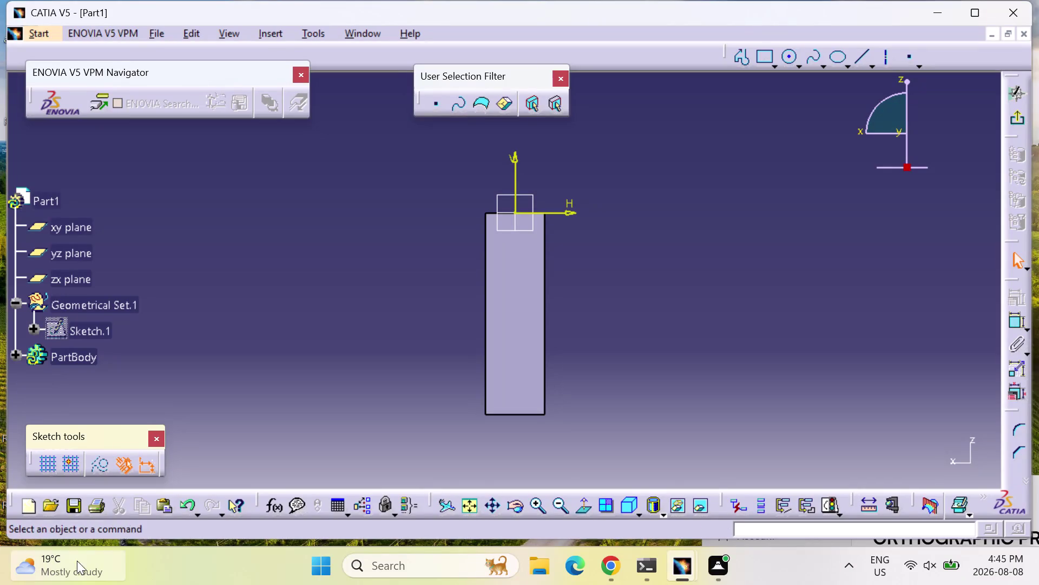
Exit the rectangle sketch and start a new sketch on the xy plane, fitted to view.
click(792, 56)
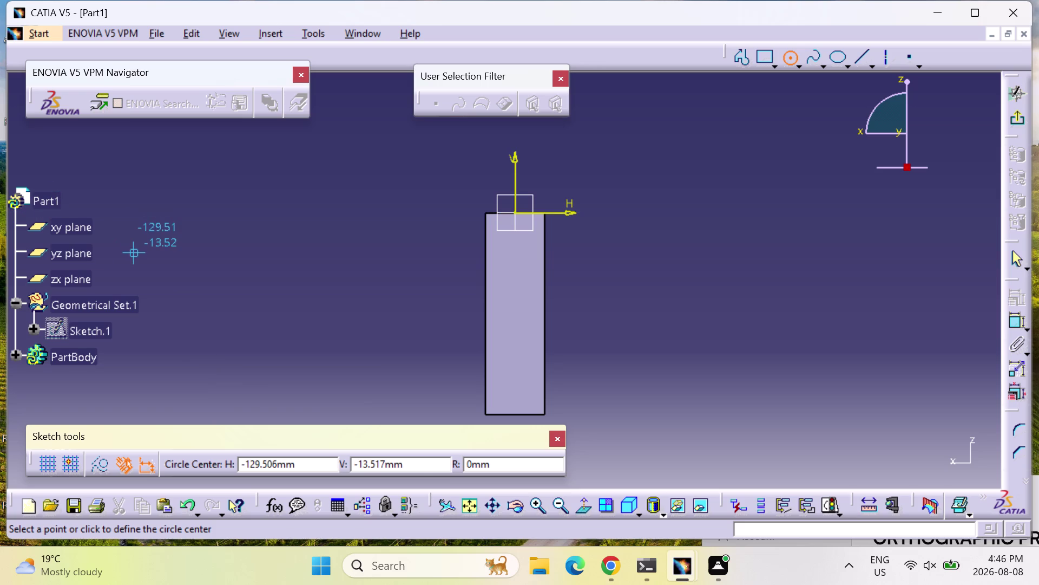
key(Escape)
click(83, 227)
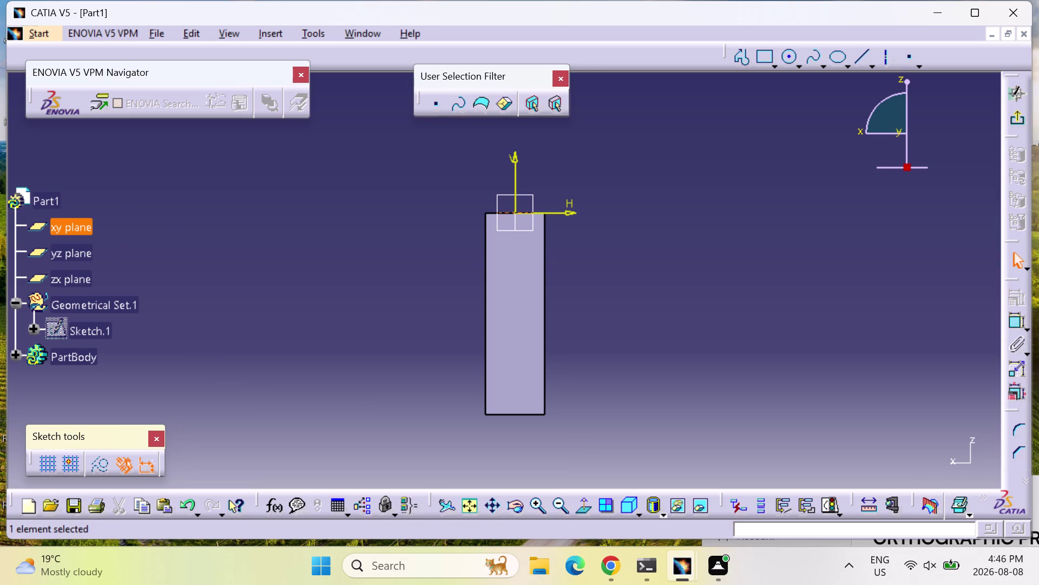
double_click(78, 230)
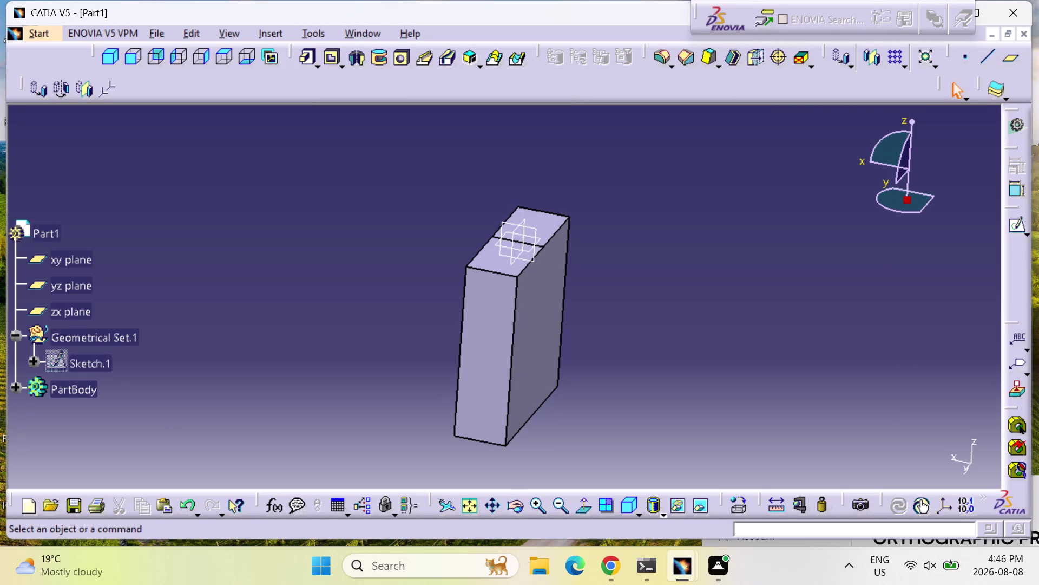
click(87, 259)
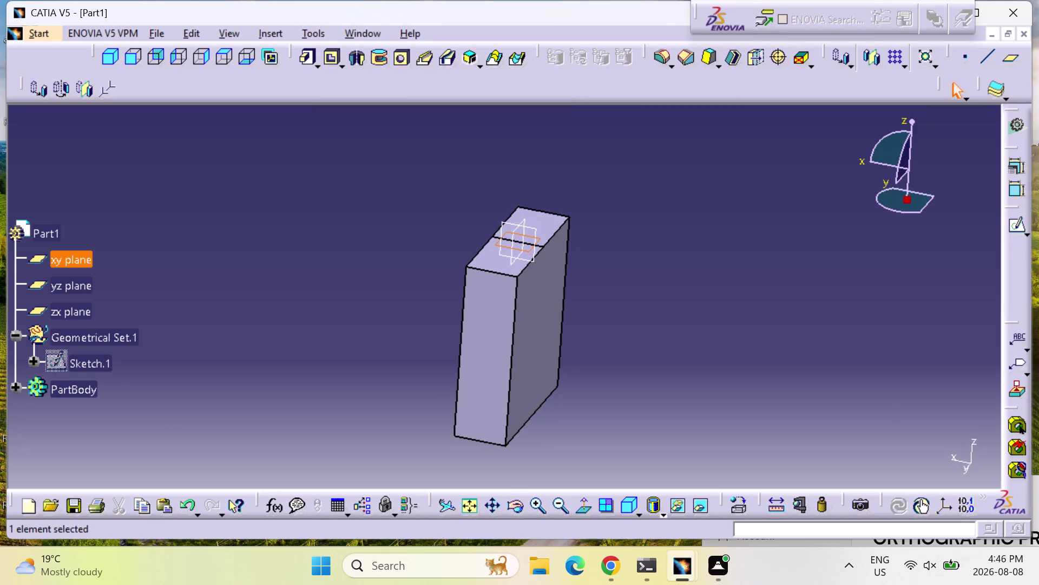
click(1018, 227)
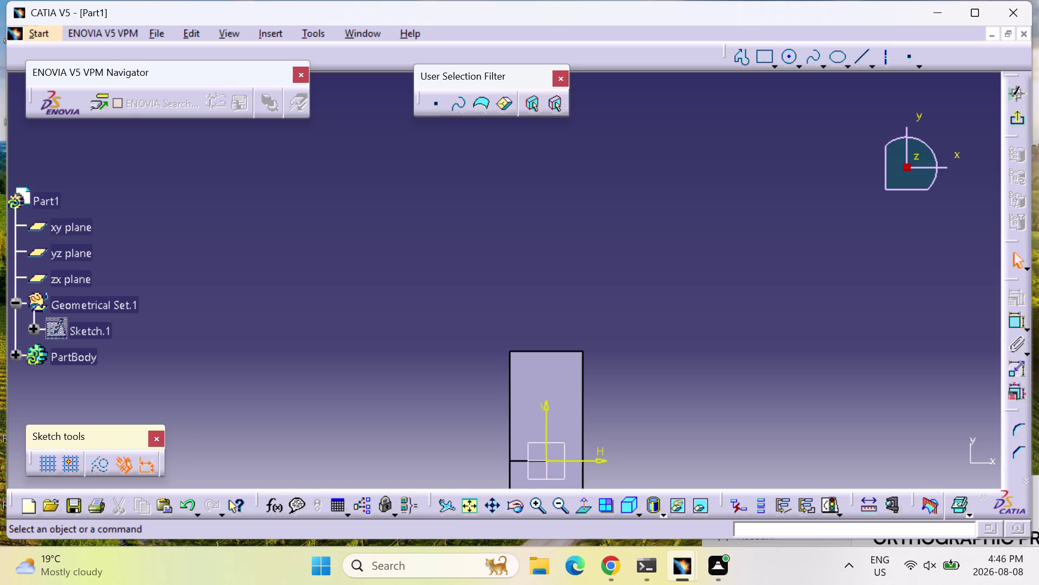
click(469, 505)
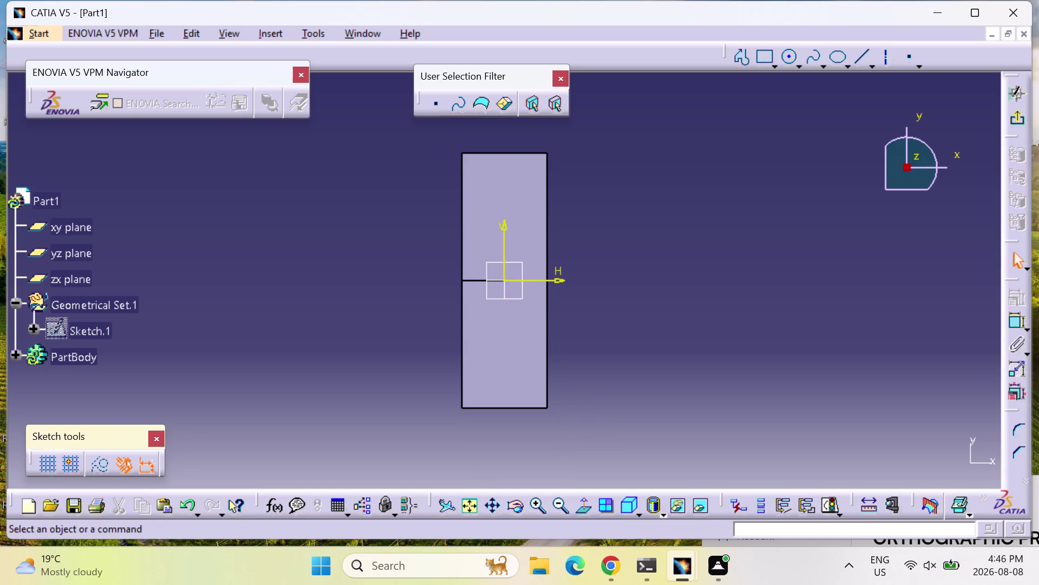
Orbit around the block to inspect it, then exit the xy-plane sketch to Part Design.
middle_drag(362, 313, 565, 401)
right_drag(362, 312, 565, 401)
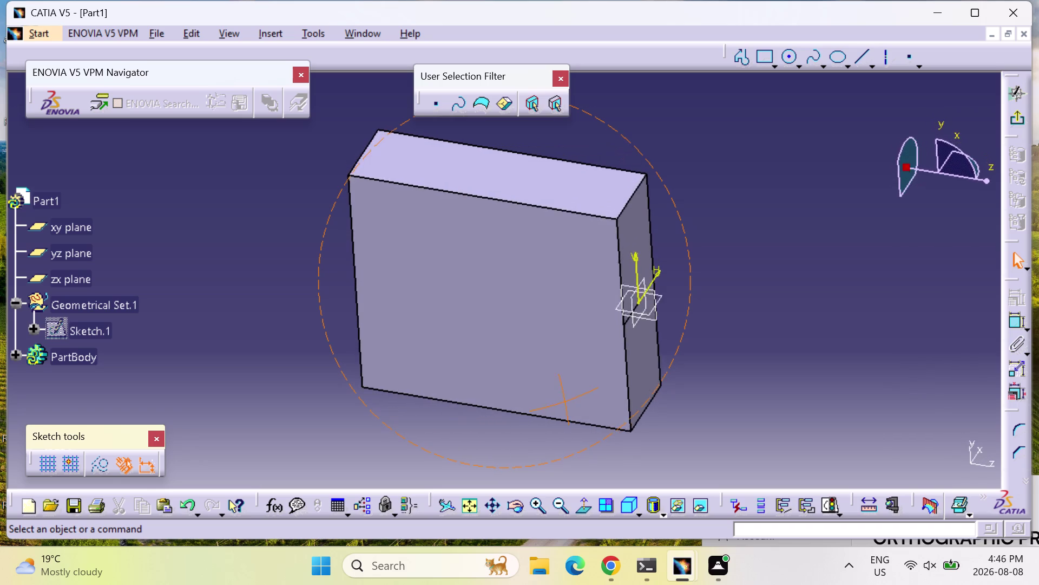
middle_drag(565, 401, 491, 430)
right_drag(564, 401, 405, 400)
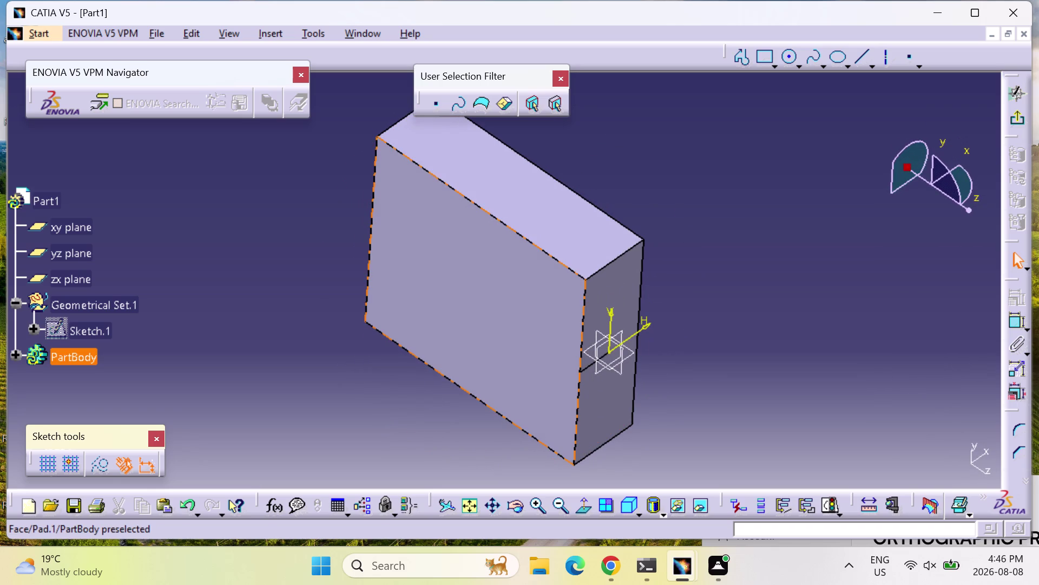
middle_drag(568, 389, 421, 410)
right_drag(568, 390, 306, 383)
middle_drag(369, 404, 310, 372)
middle_drag(306, 371, 306, 383)
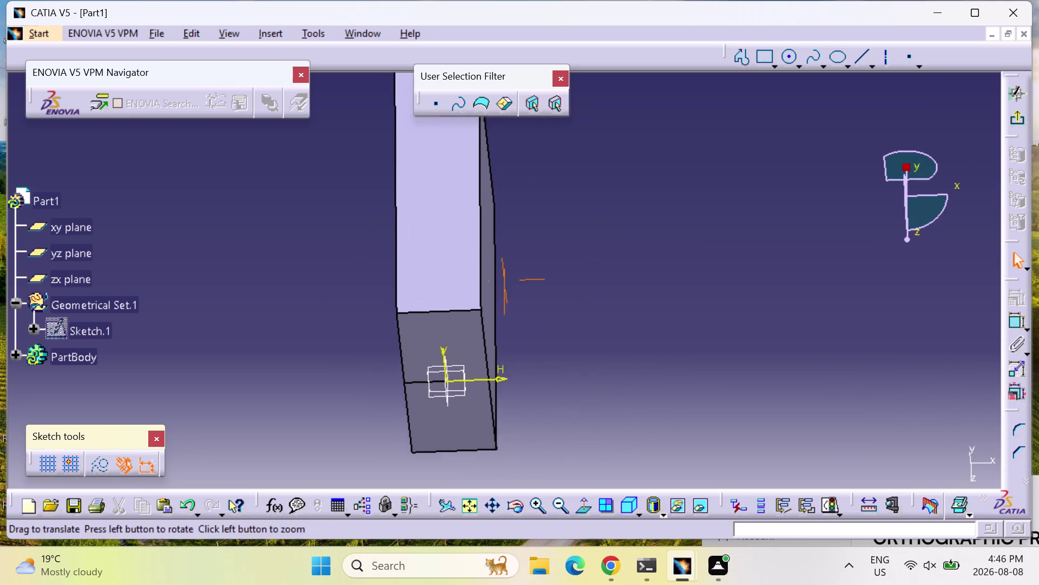
middle_drag(306, 382, 315, 455)
right_drag(306, 382, 305, 419)
middle_drag(306, 454, 282, 441)
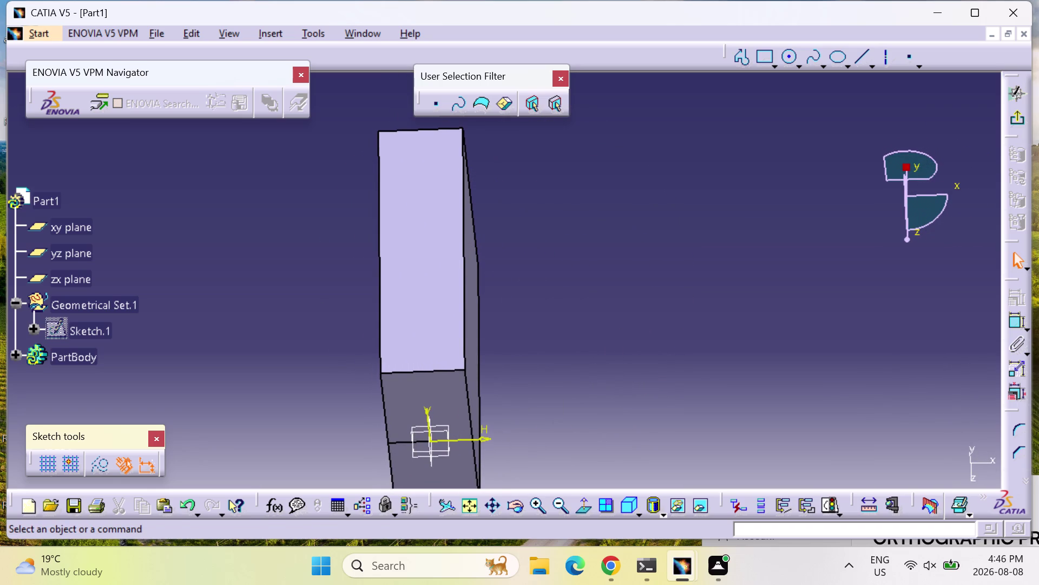
middle_drag(606, 373, 437, 409)
right_drag(606, 373, 437, 409)
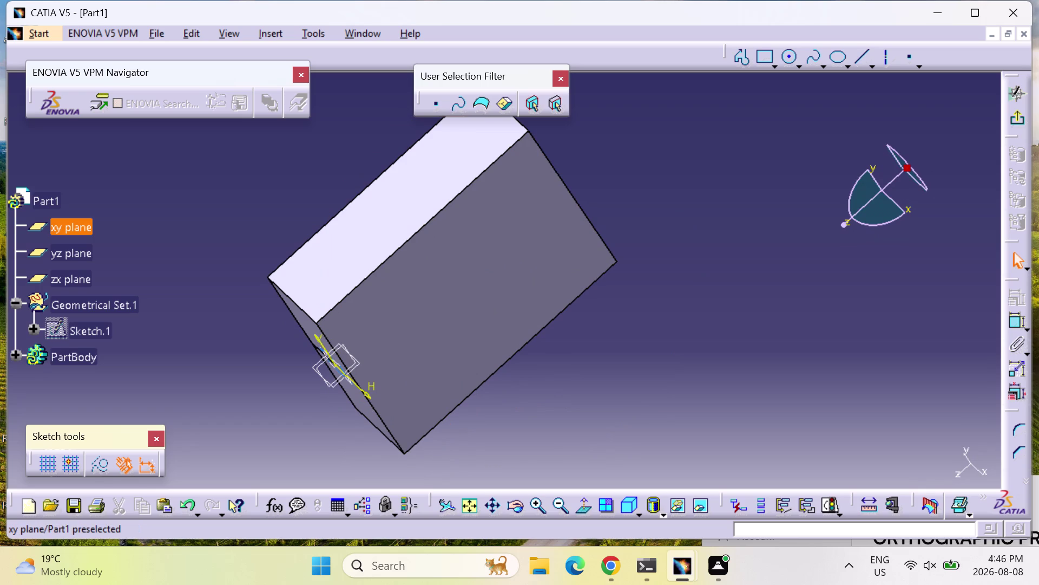
click(67, 230)
click(1016, 113)
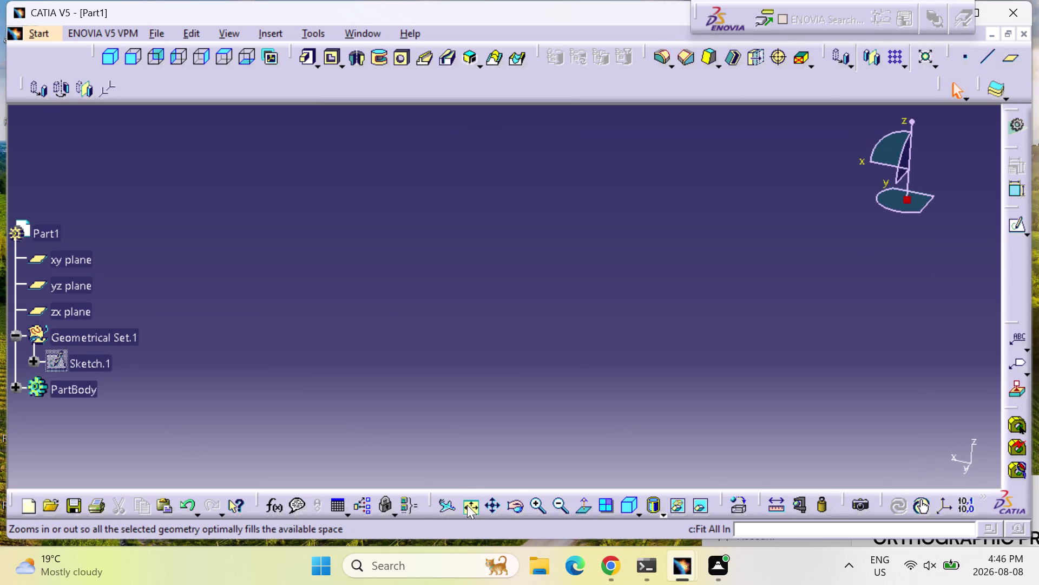
Fit the block in view and open a new sketch on the zx plane, fitted to view.
click(467, 504)
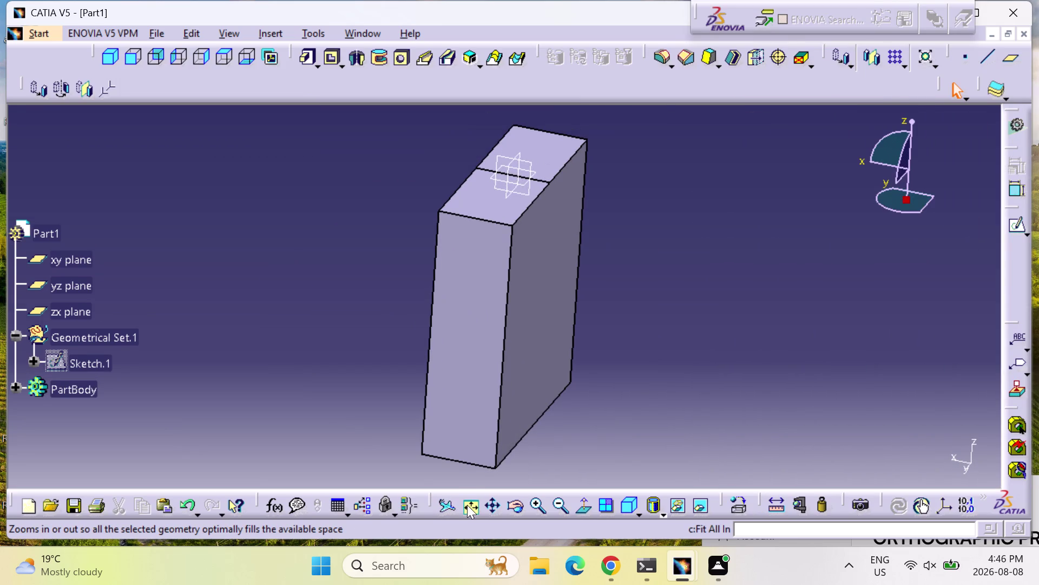
click(495, 206)
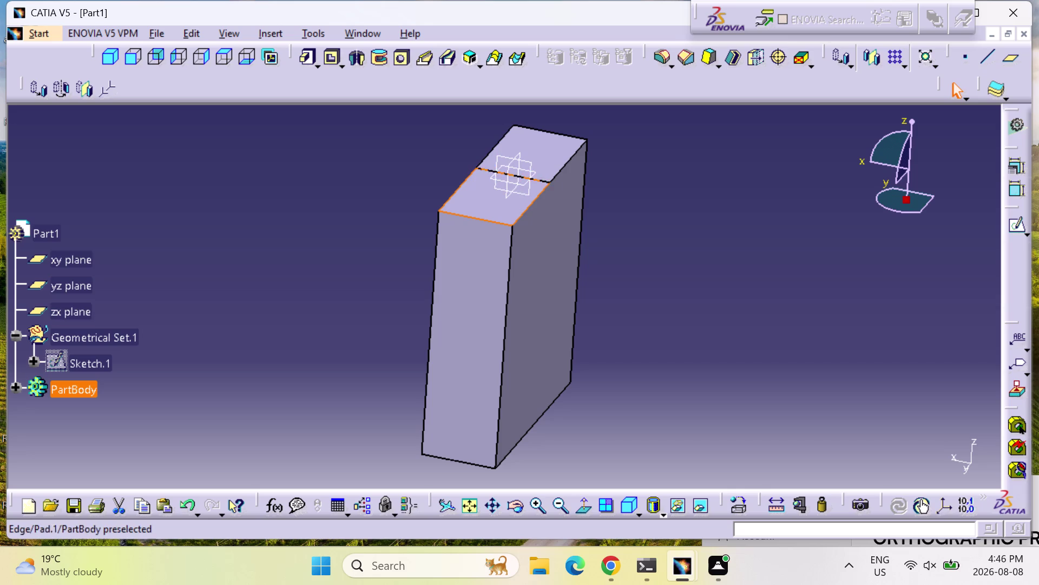
click(545, 161)
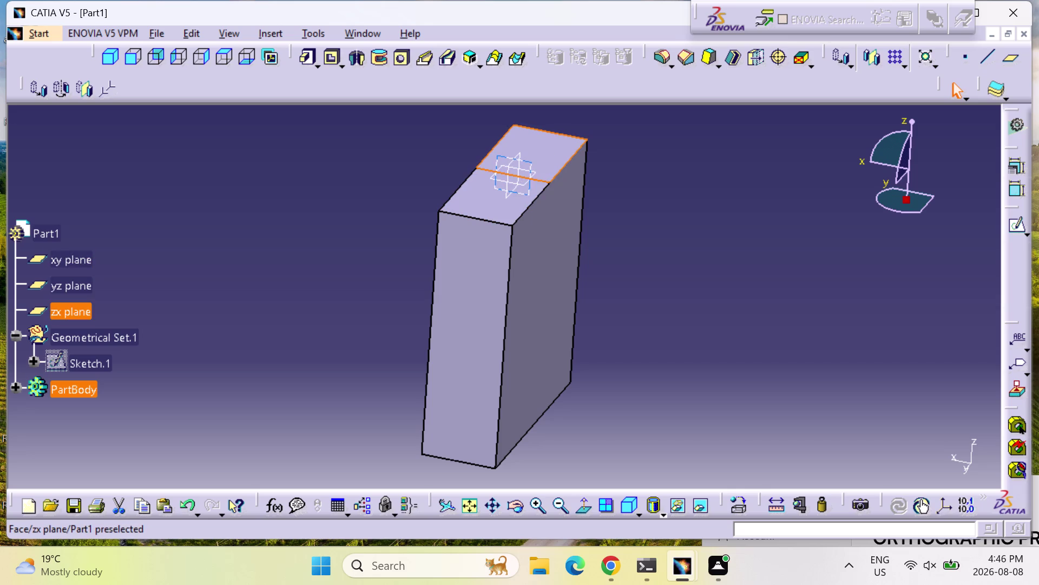
click(533, 189)
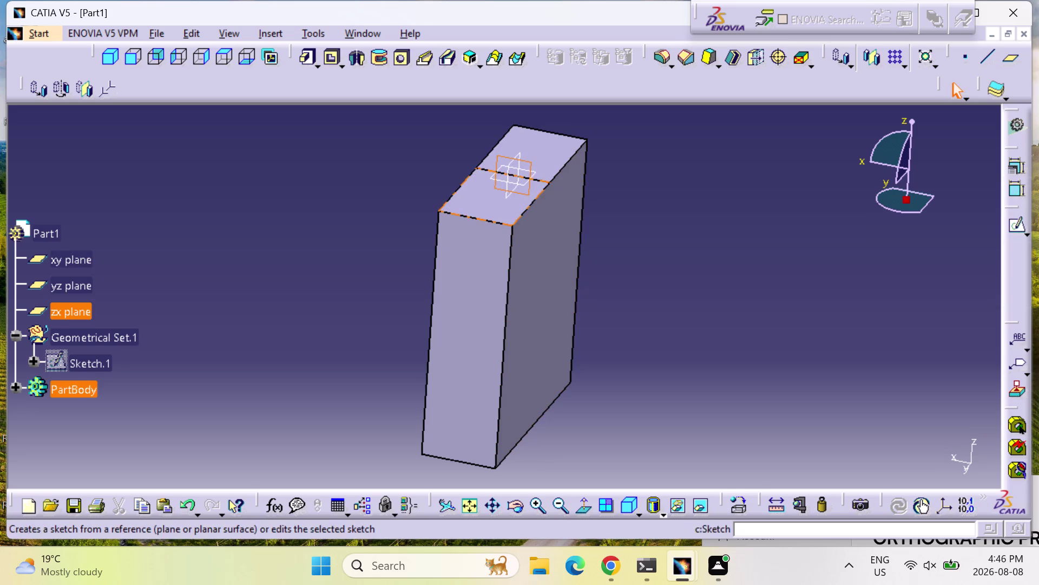
click(497, 208)
click(1017, 228)
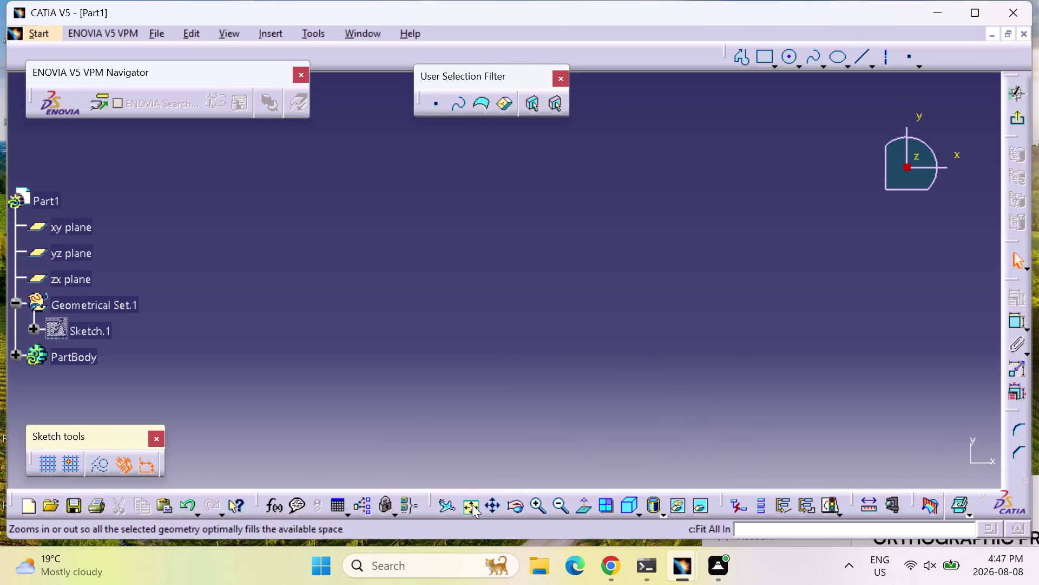
click(472, 504)
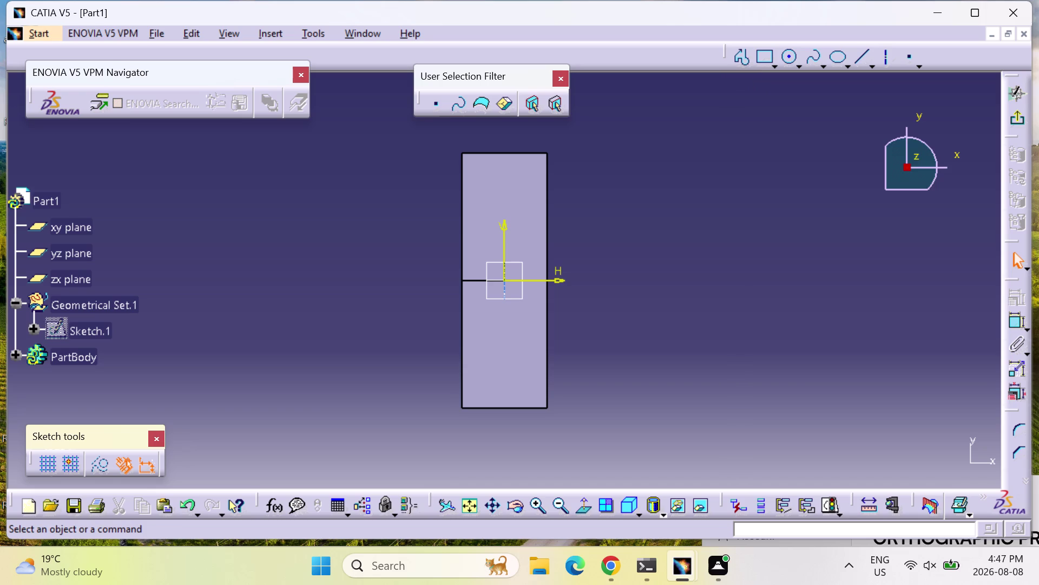
click(784, 56)
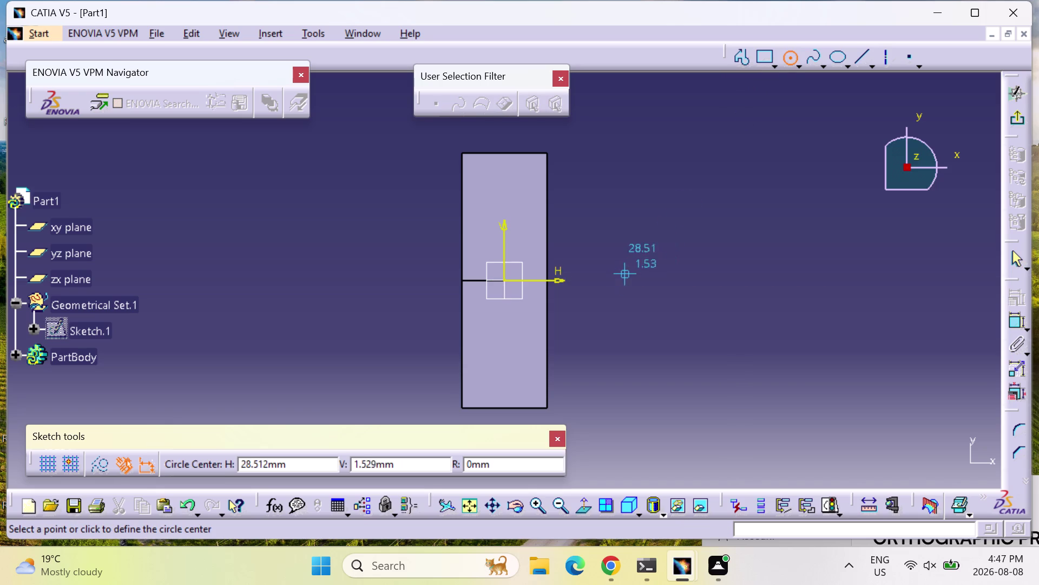
Draw three concentric circles right of the rectangle, the outer one reaching its right edge.
click(633, 281)
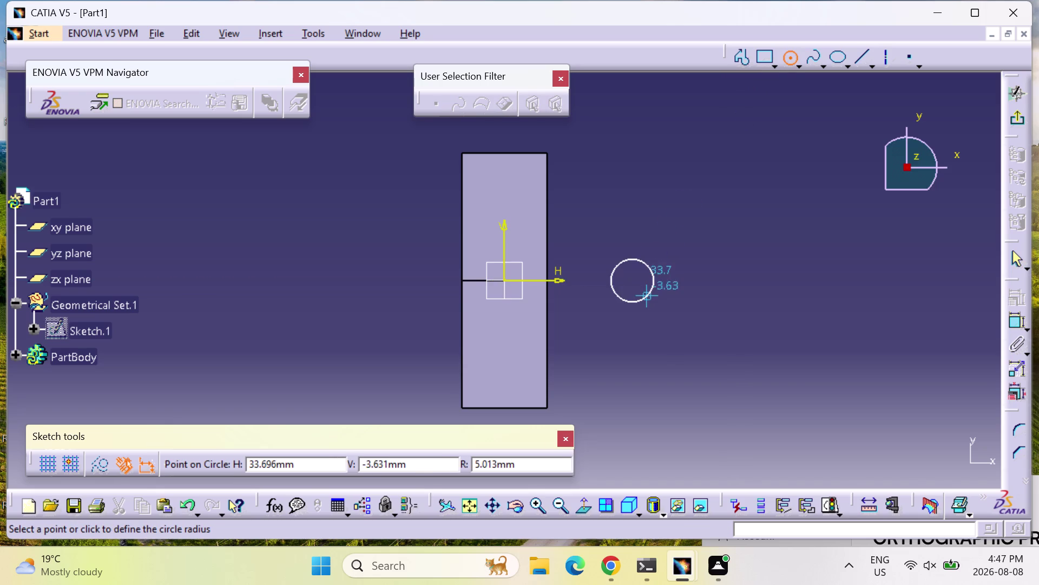
click(649, 299)
click(789, 57)
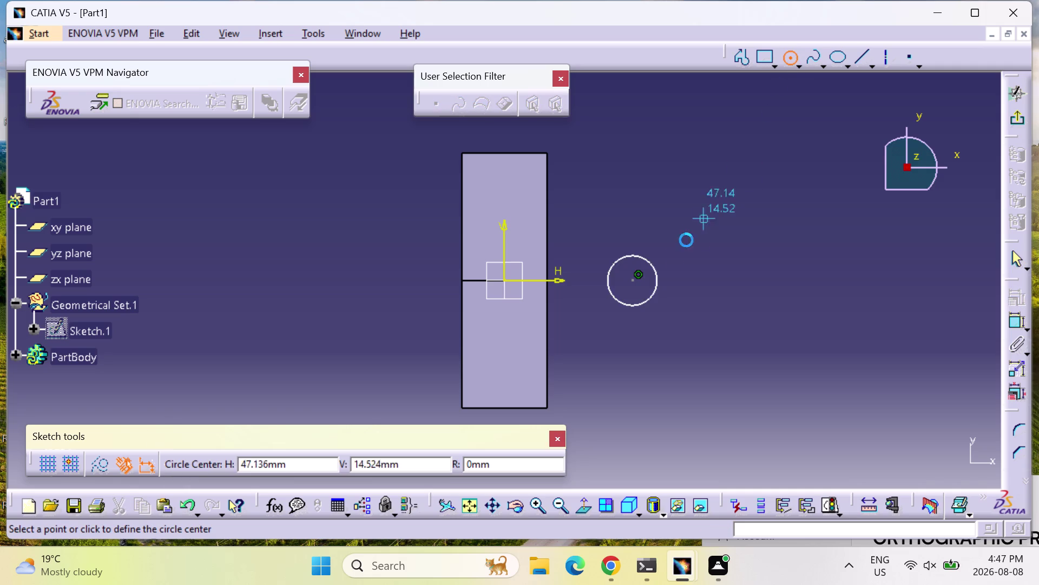
click(633, 277)
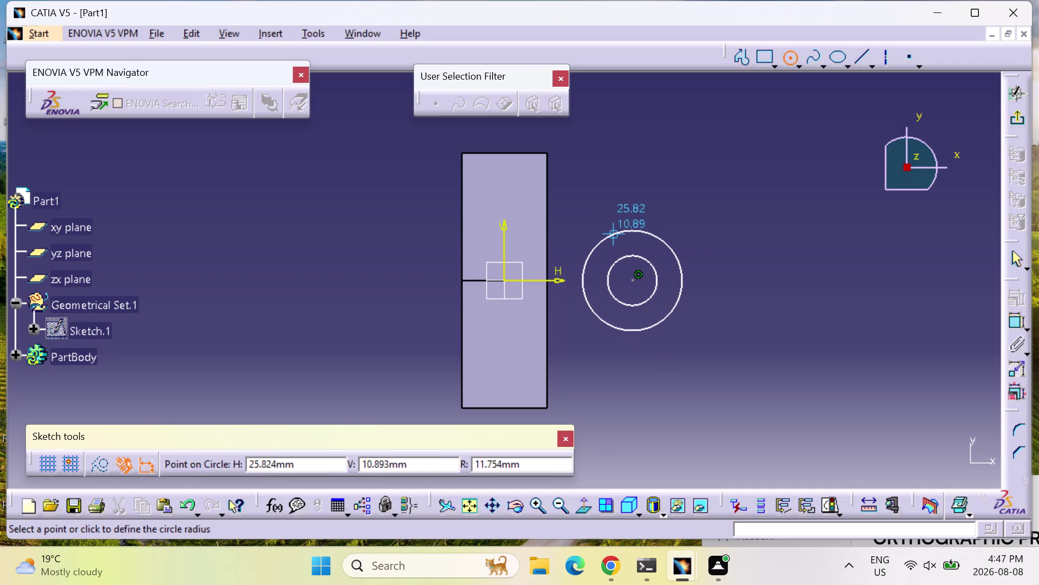
click(613, 234)
click(789, 60)
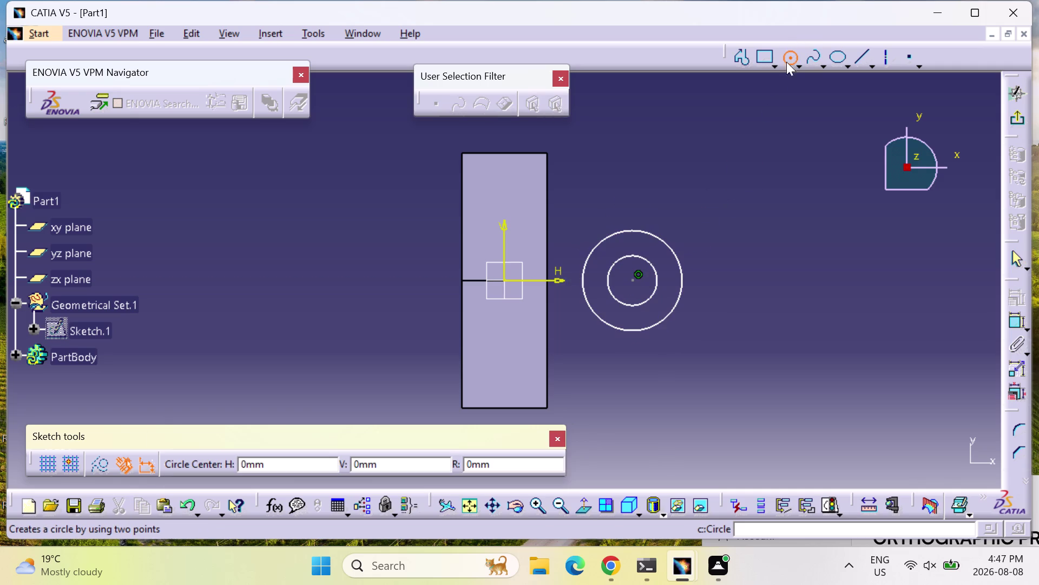
click(633, 279)
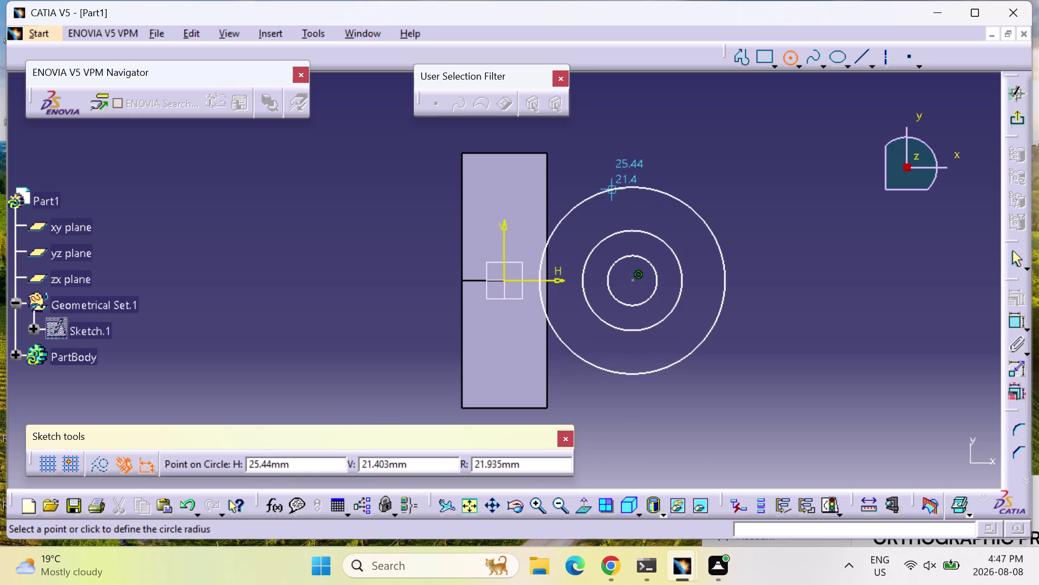
click(620, 196)
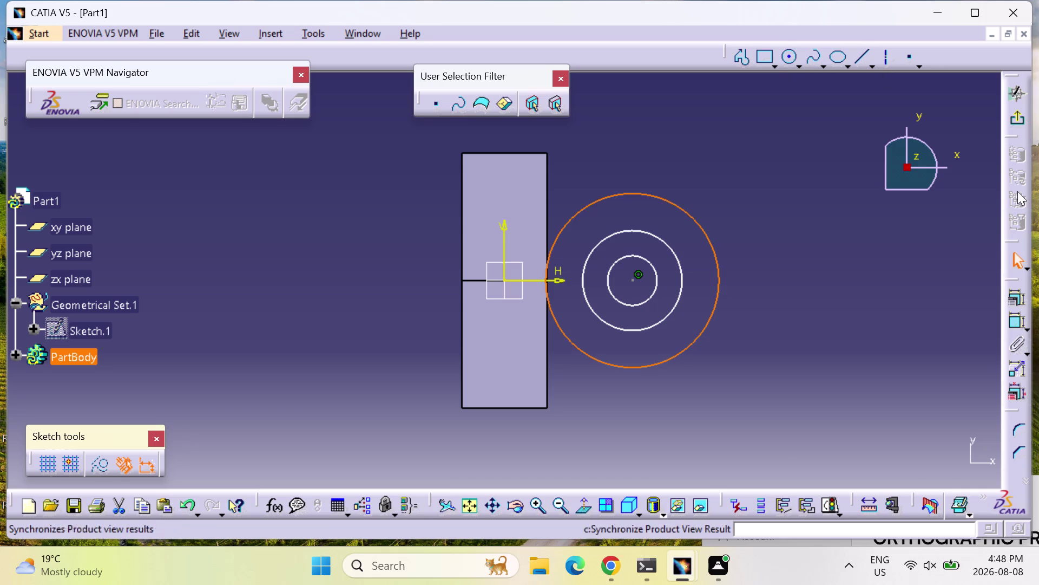
click(1012, 320)
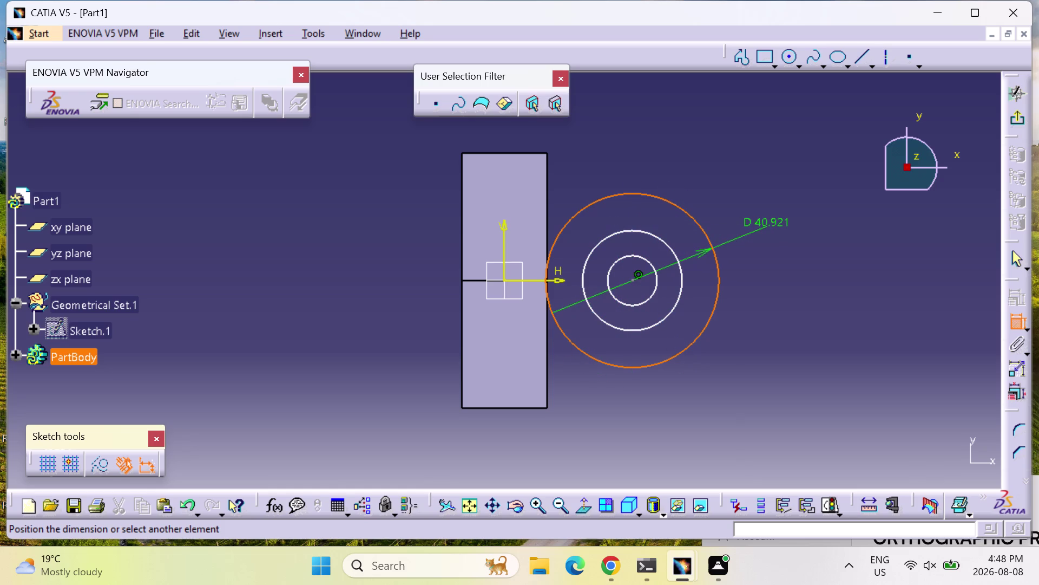
Dimension the outer circle as a 30 mm radius.
click(770, 224)
double_click(768, 223)
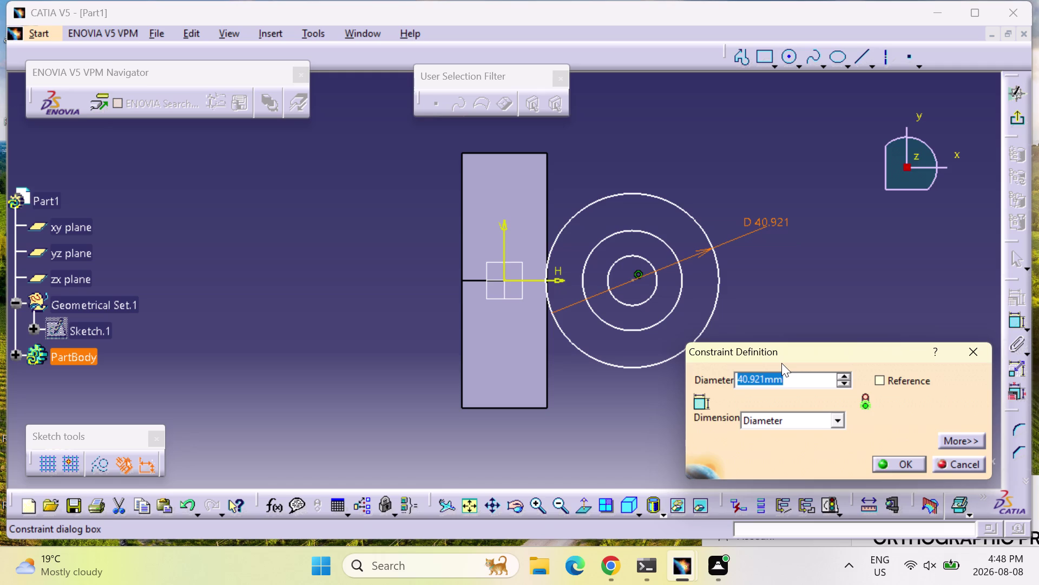
click(809, 418)
click(809, 431)
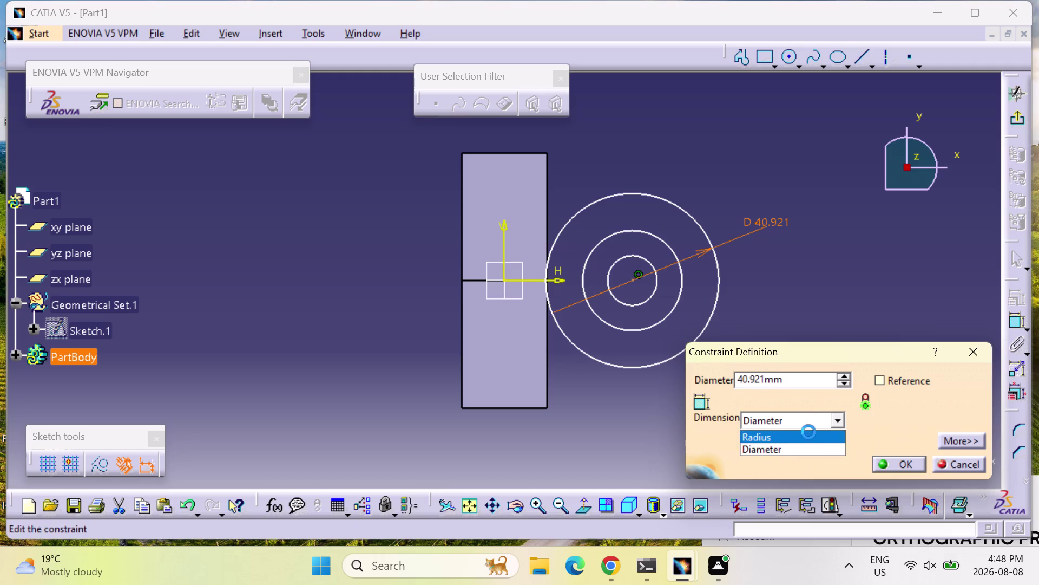
double_click(816, 379)
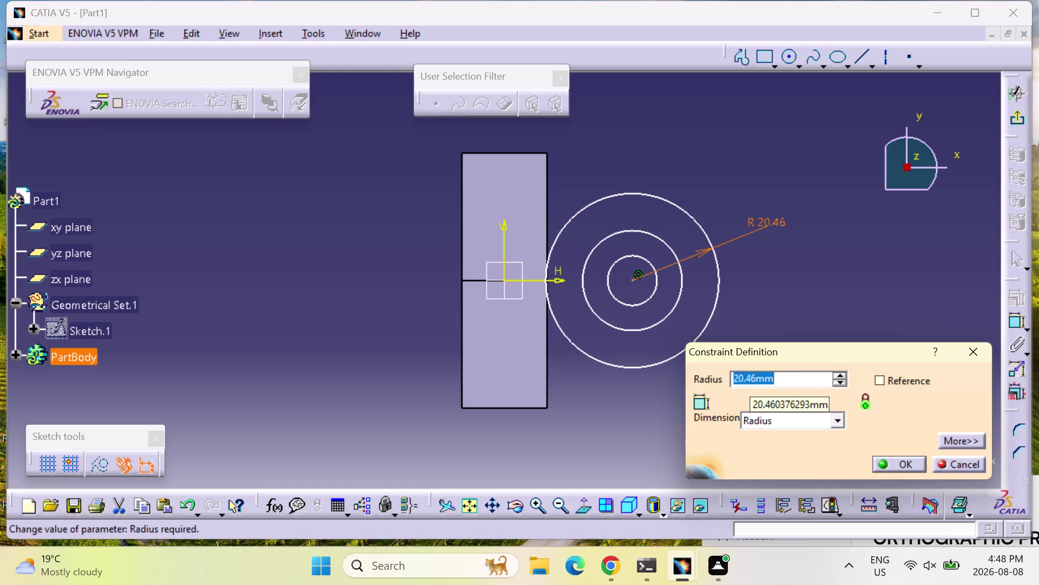
text(30)
click(896, 458)
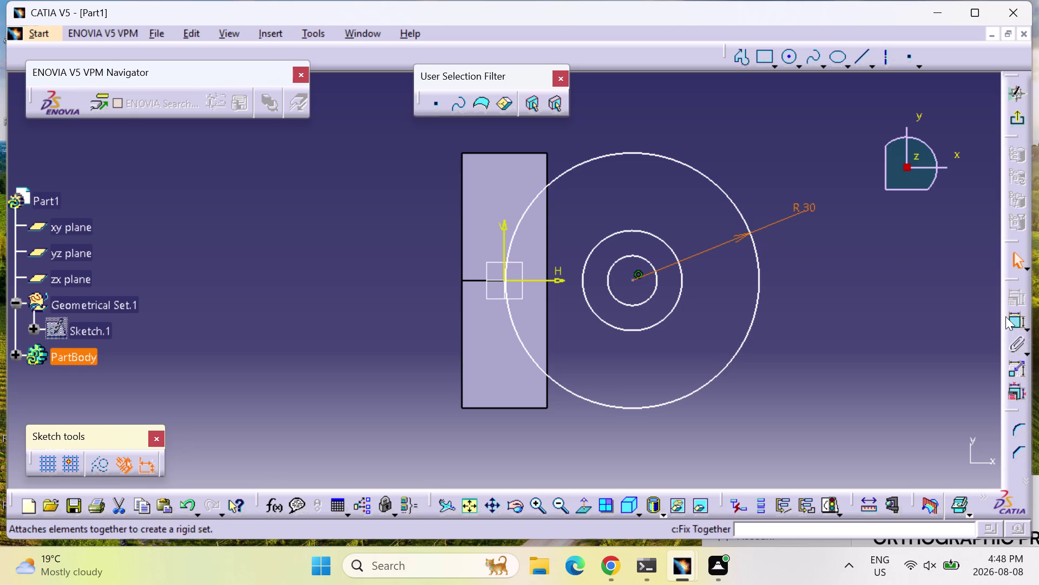
Dimension the middle circle as a 40 mm diameter.
click(1018, 316)
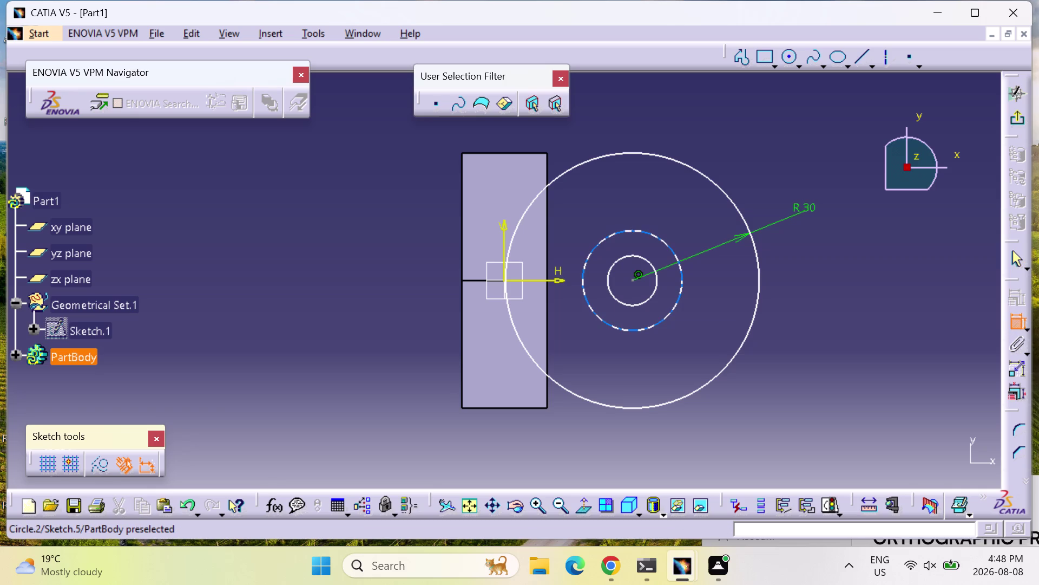
click(682, 277)
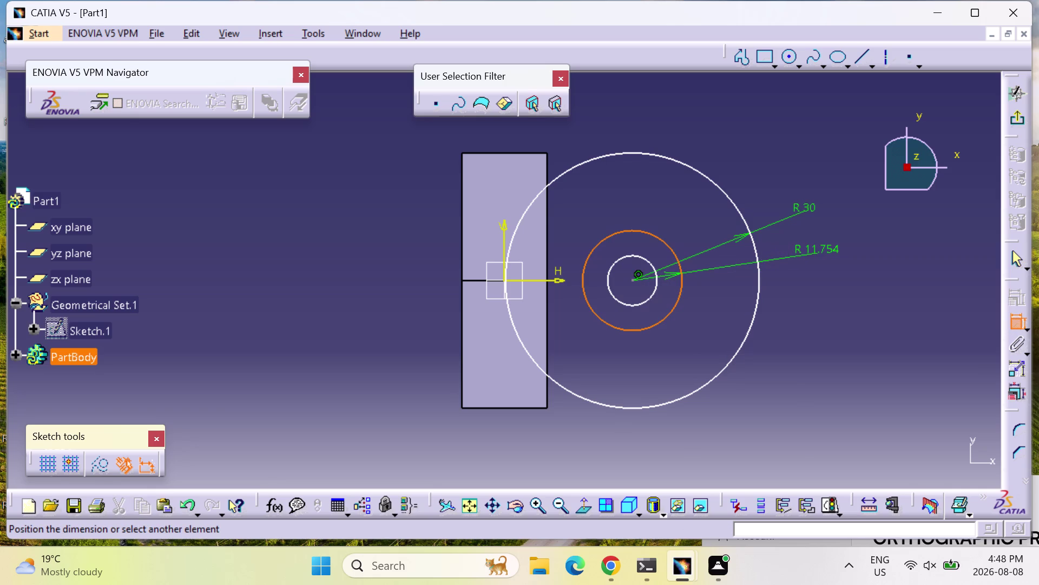
click(817, 257)
double_click(817, 247)
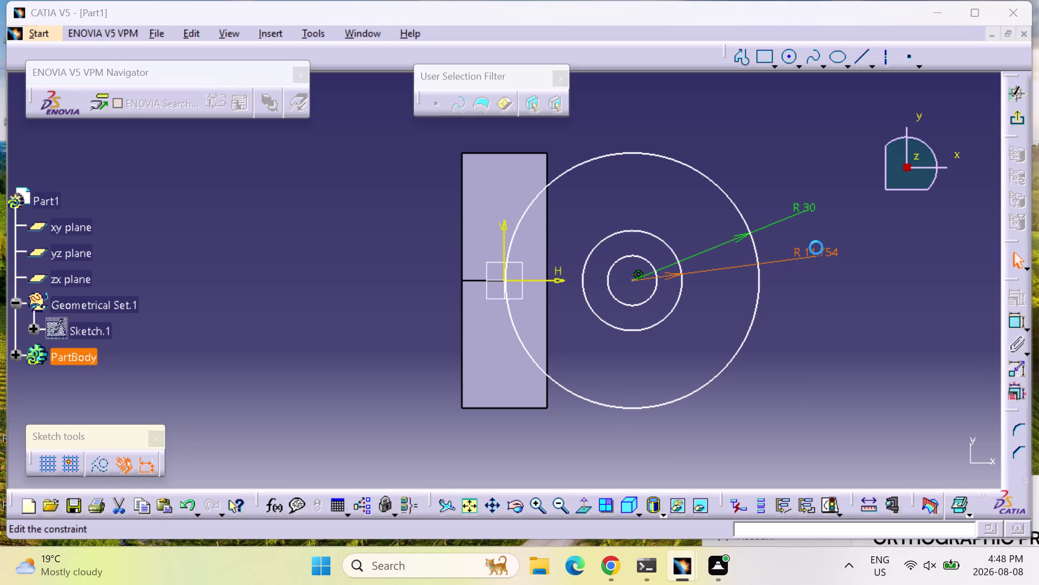
click(789, 416)
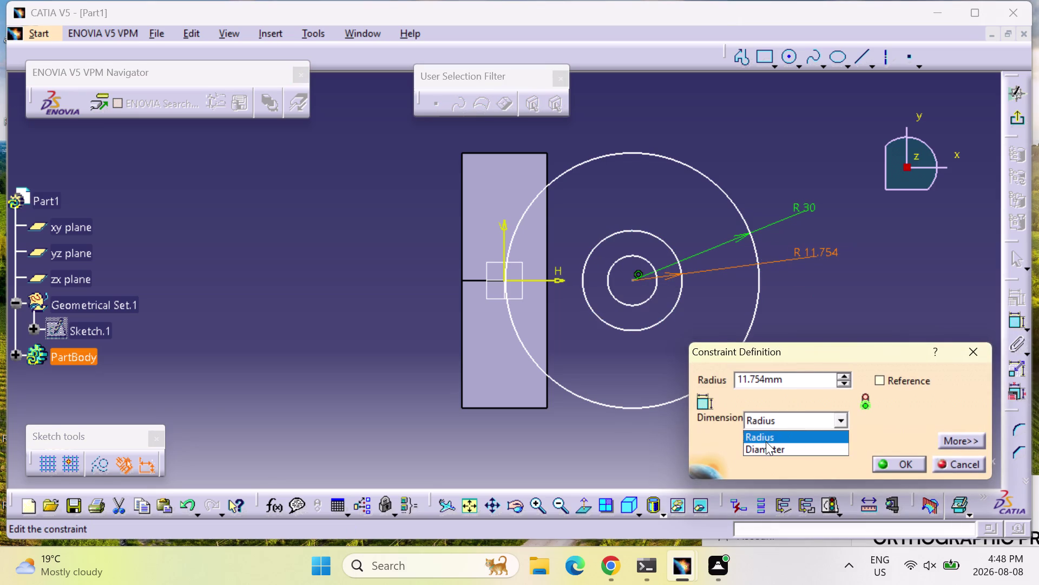
click(766, 442)
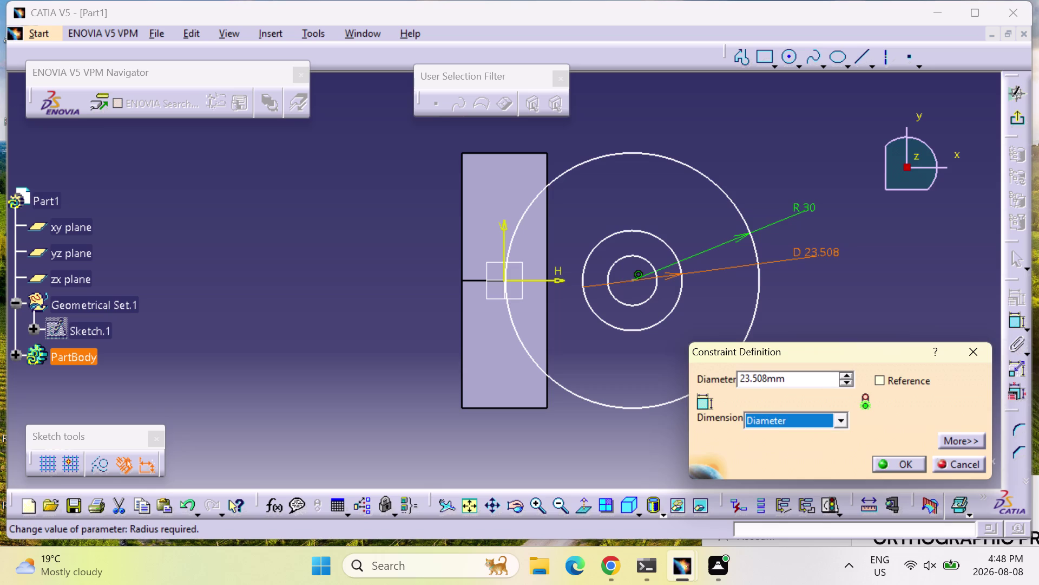
double_click(792, 374)
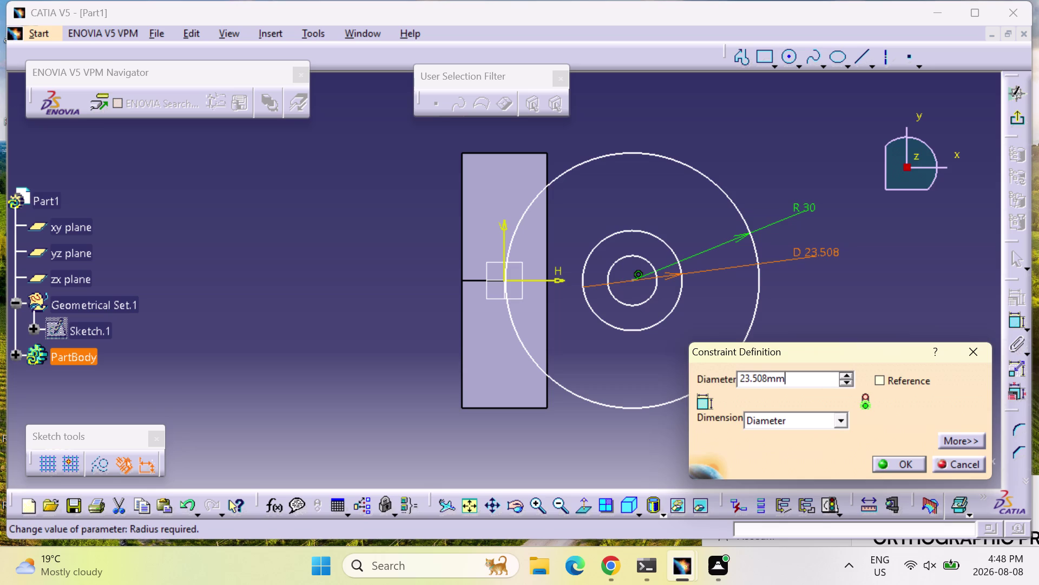
text(40)
key(Return)
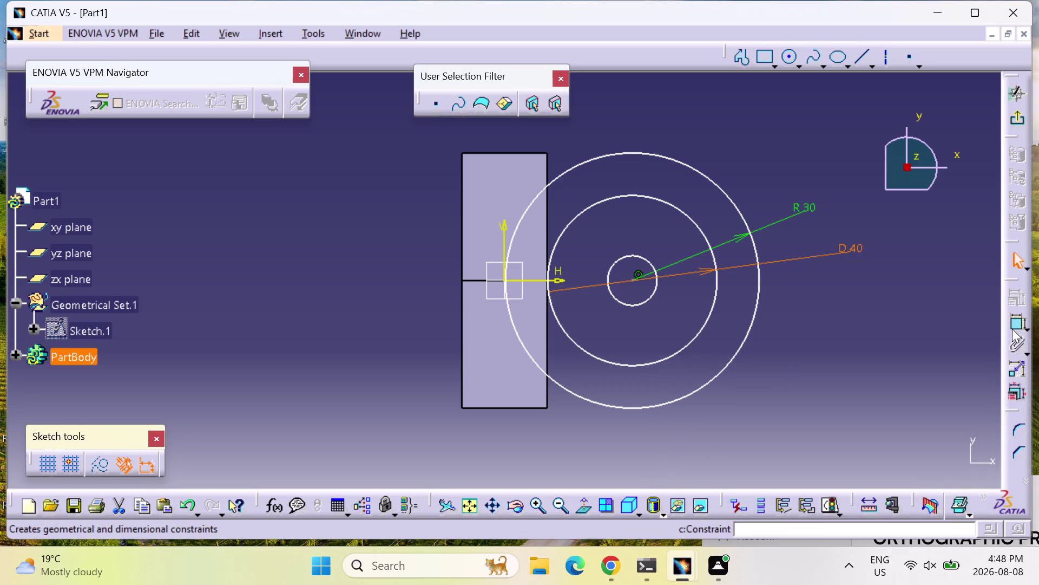
click(1021, 320)
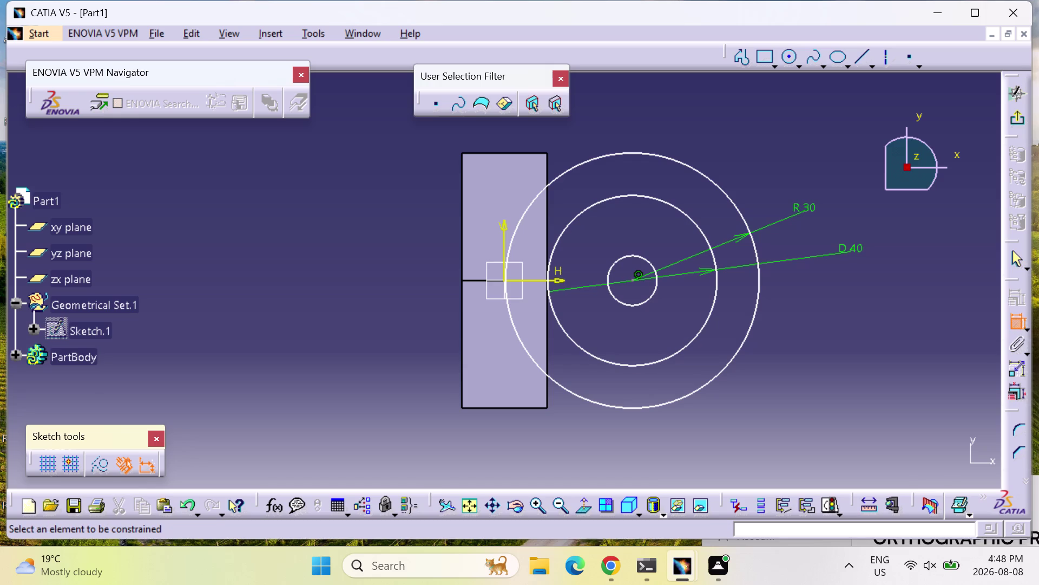
Give the innermost circle a 20 mm diameter dimension and switch to the isometric view.
click(654, 287)
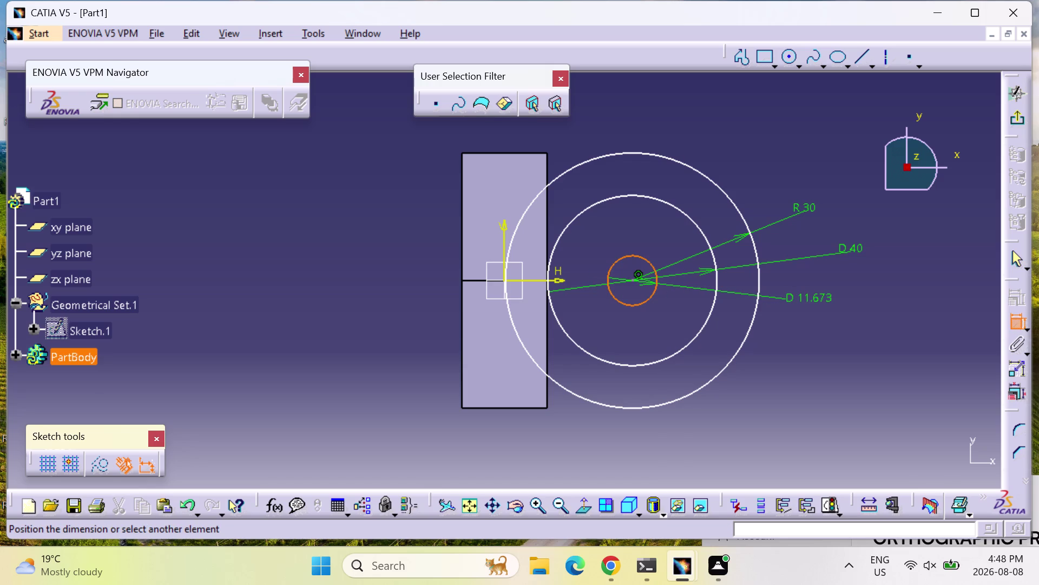
click(812, 303)
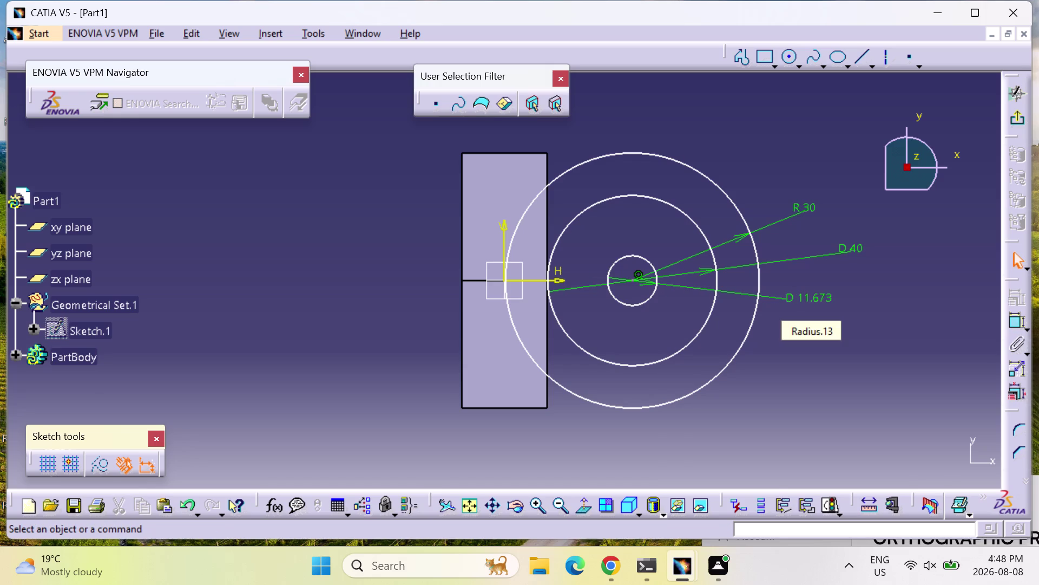
double_click(807, 297)
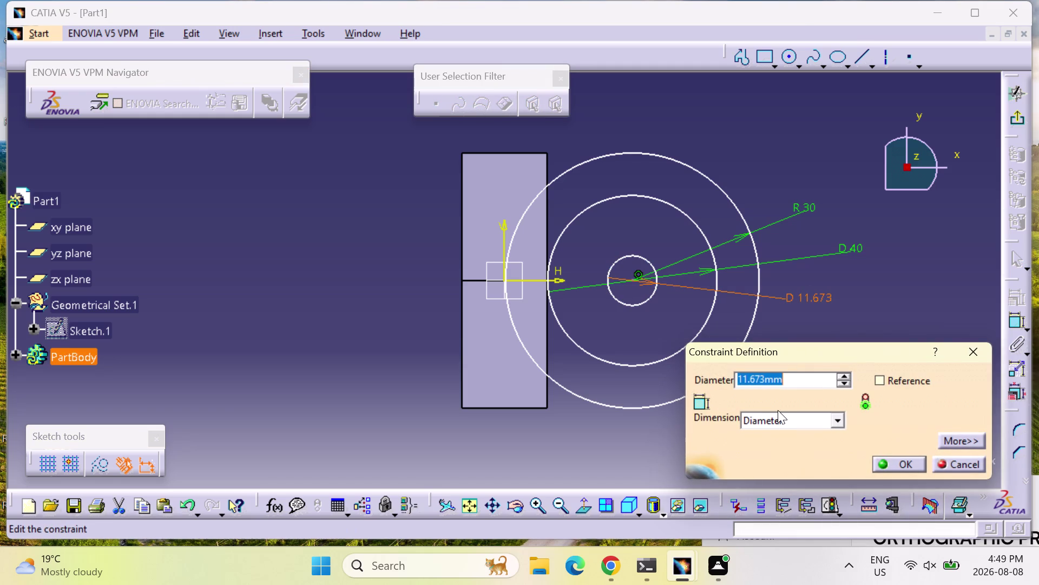
text(20)
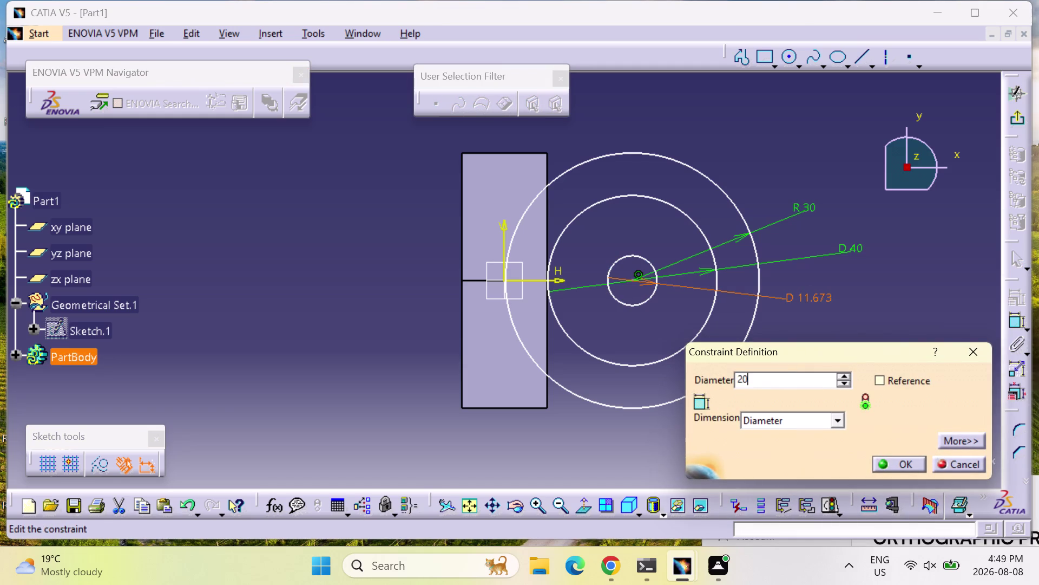
key(Return)
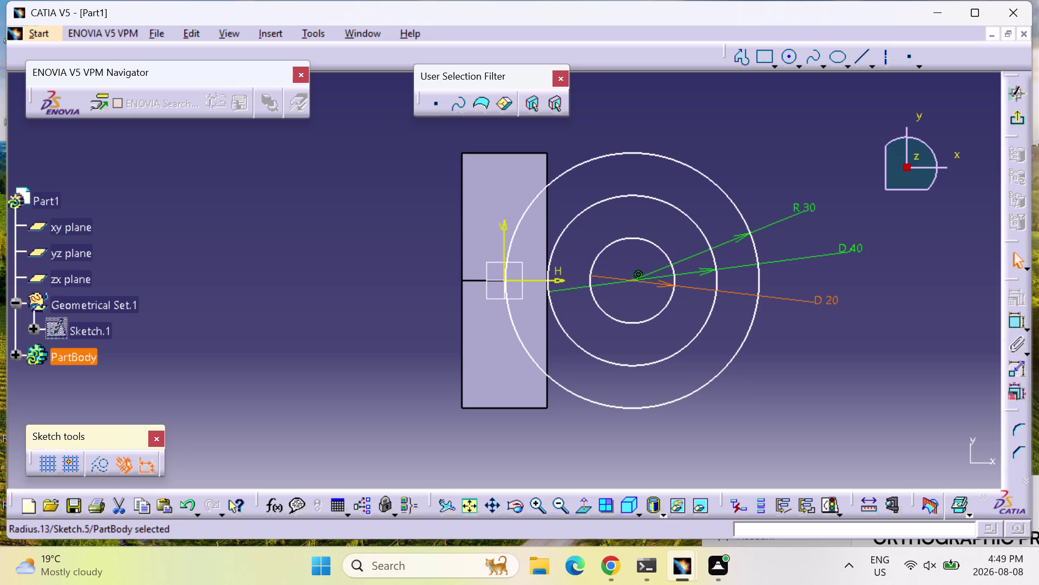
click(1015, 318)
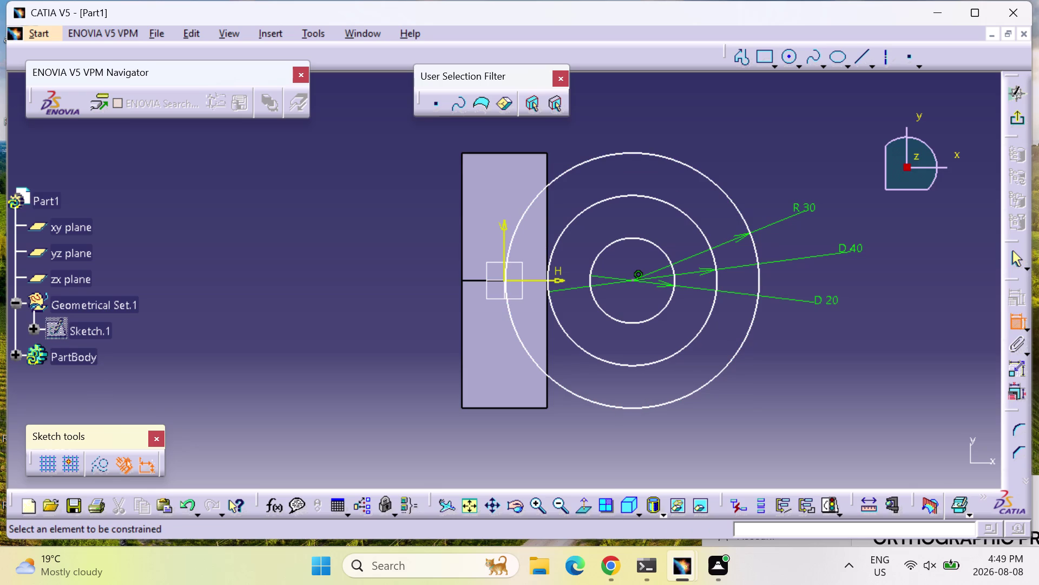
click(640, 508)
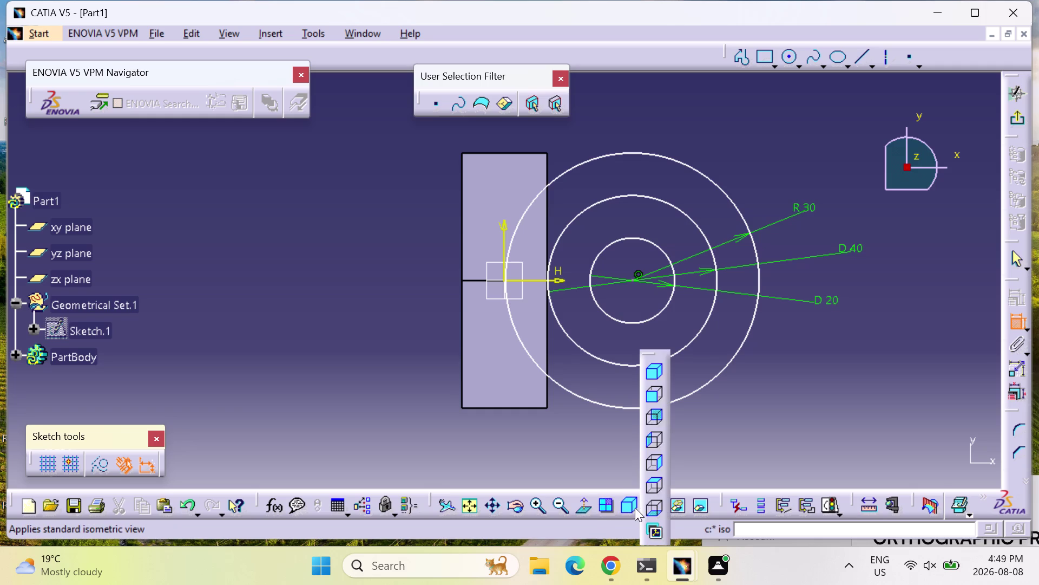
click(656, 483)
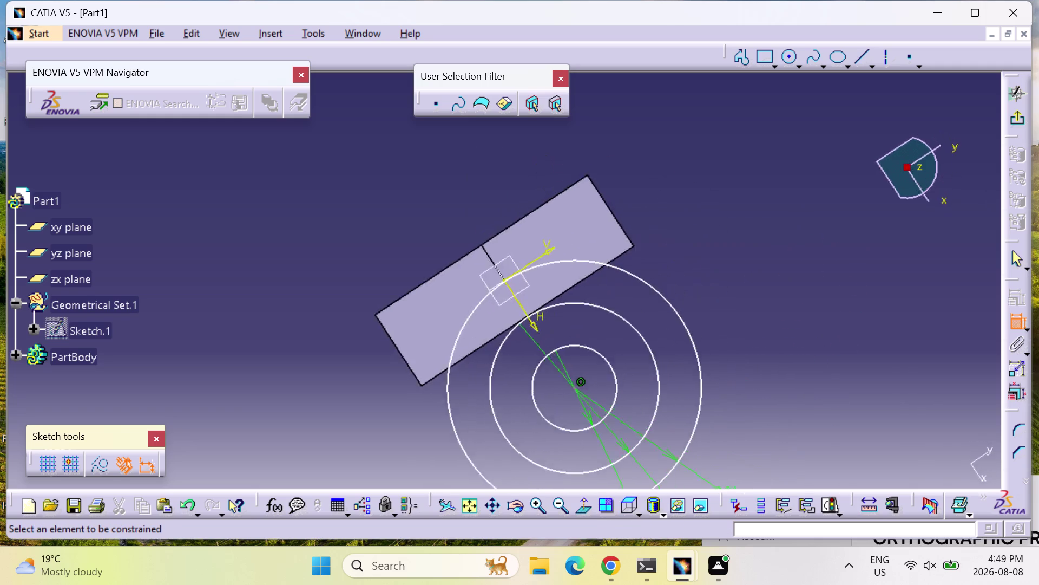
Reorient to a standard view facing the sketch, fit it, and abandon a trial profile line.
click(639, 513)
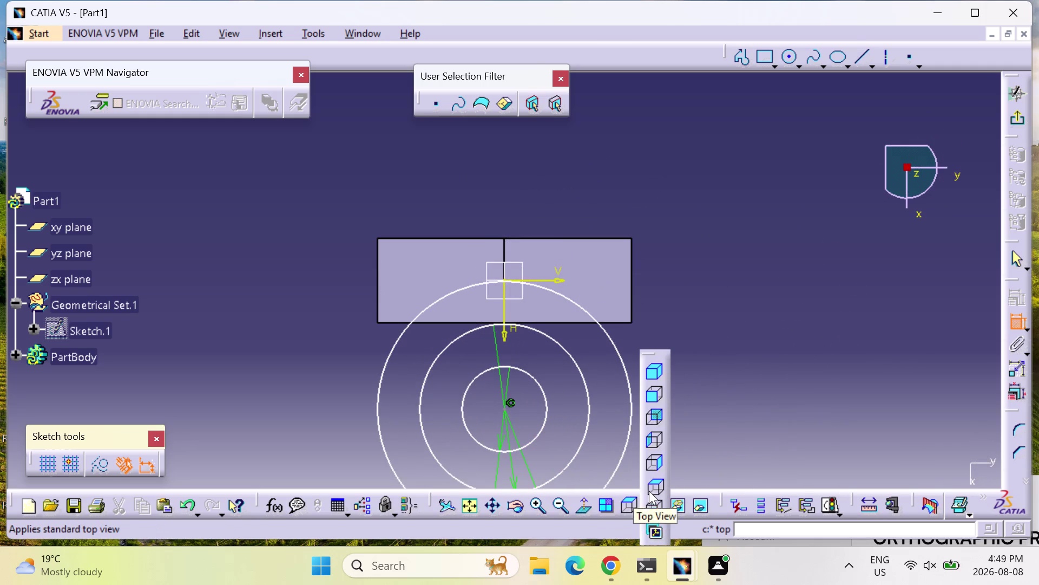
click(651, 506)
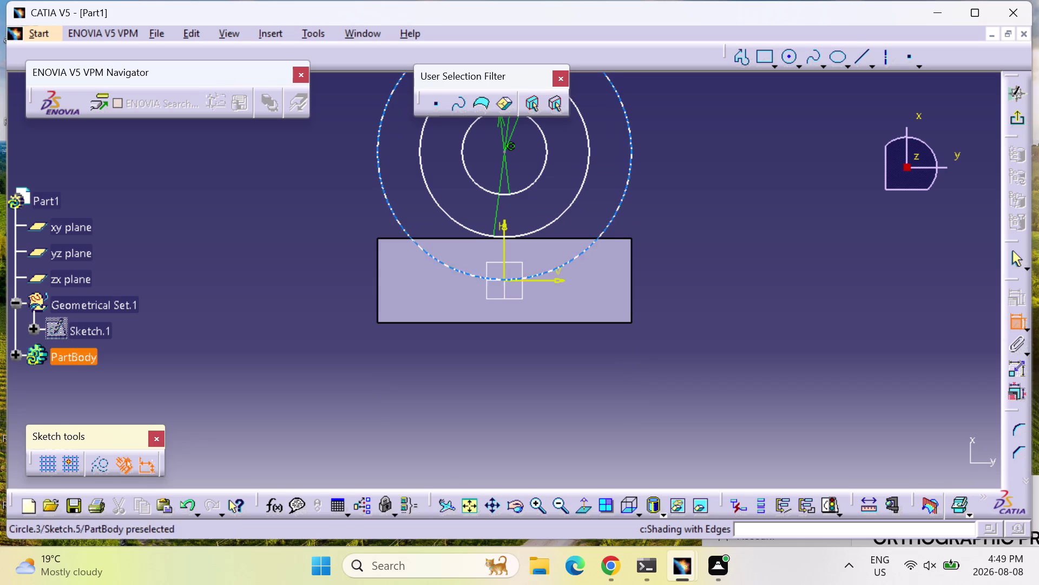
click(469, 508)
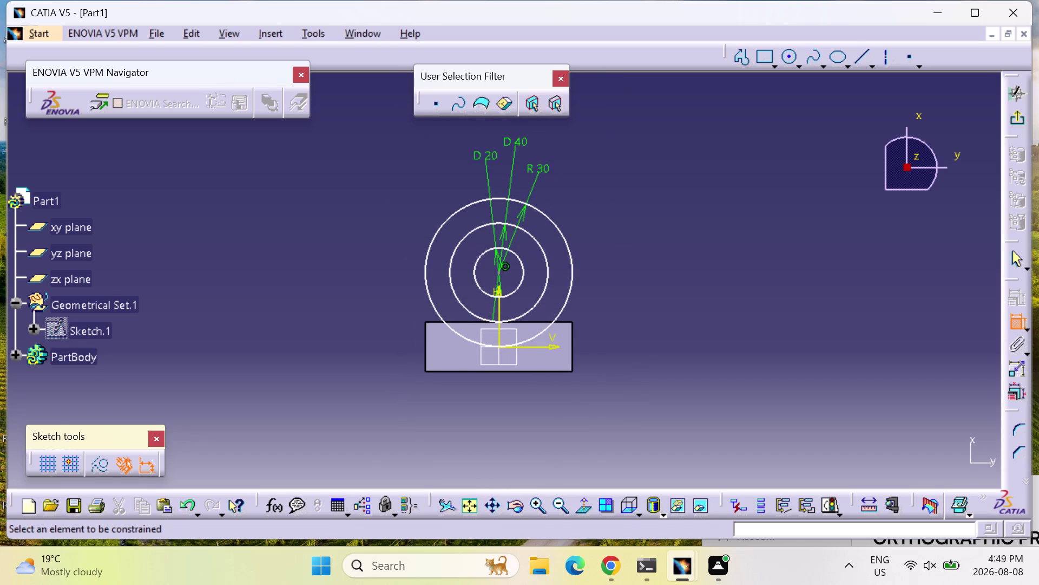
click(744, 54)
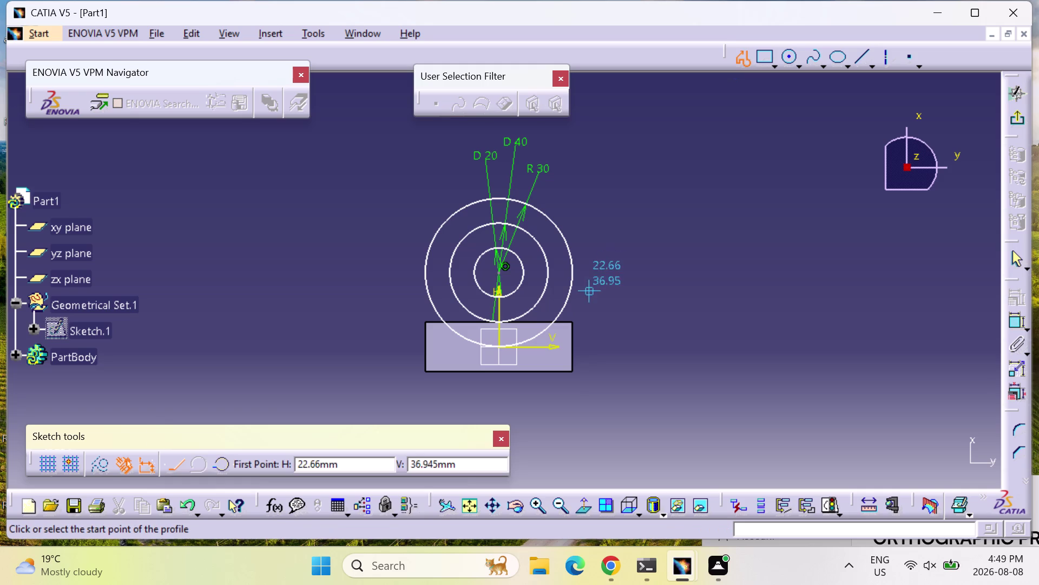
click(572, 272)
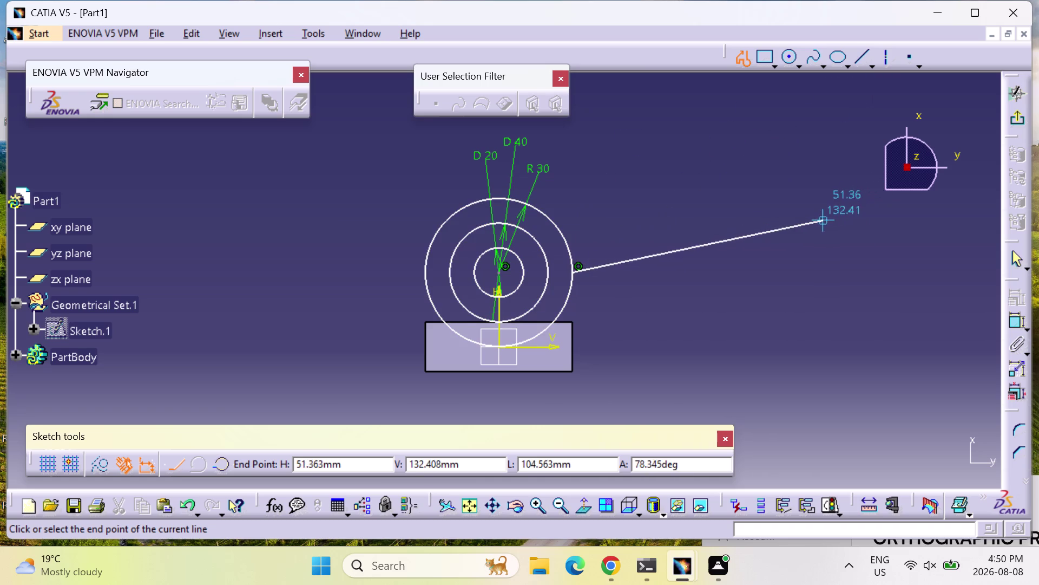
key(Escape)
key(Escape)
key(Escape)
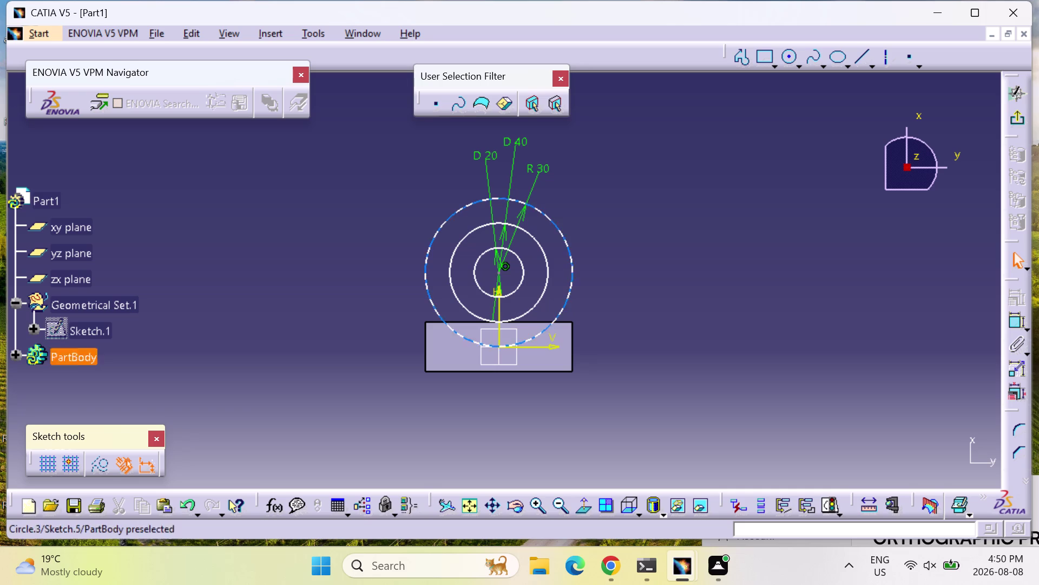
click(746, 57)
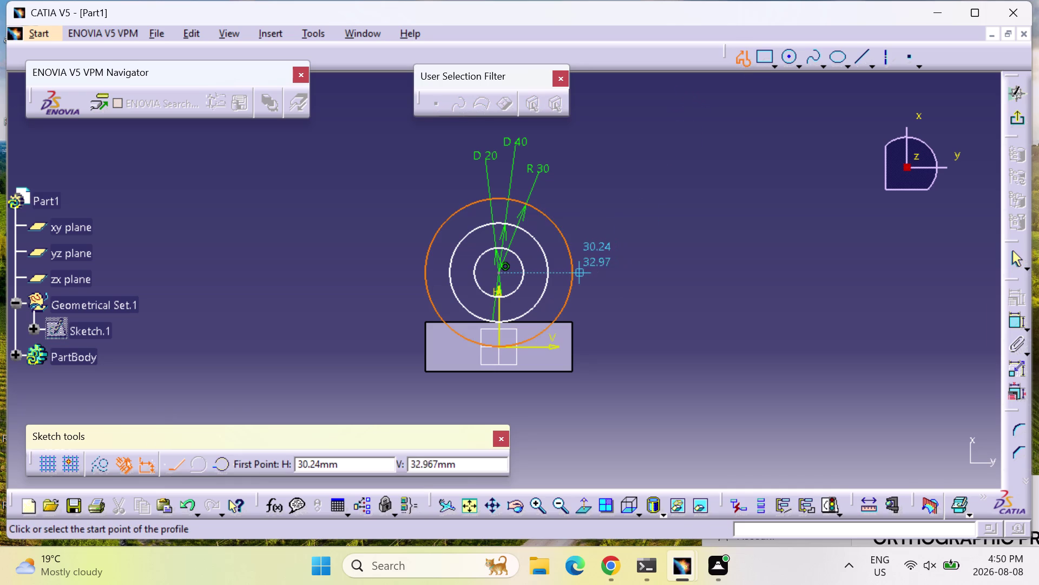
Draw vertical lines from the outer circle's right and left sides to the rectangle's top edge.
click(573, 275)
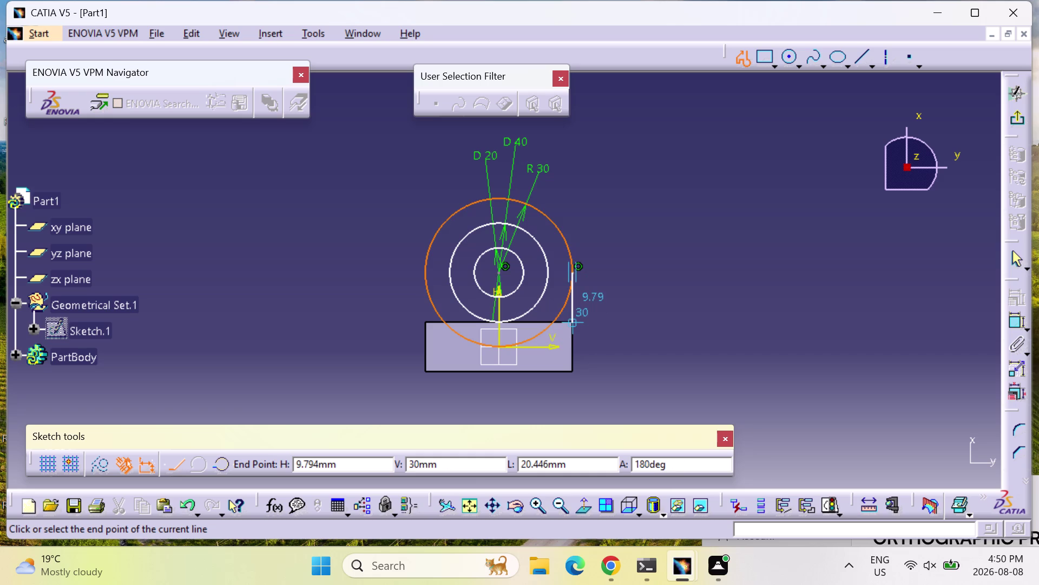
click(571, 323)
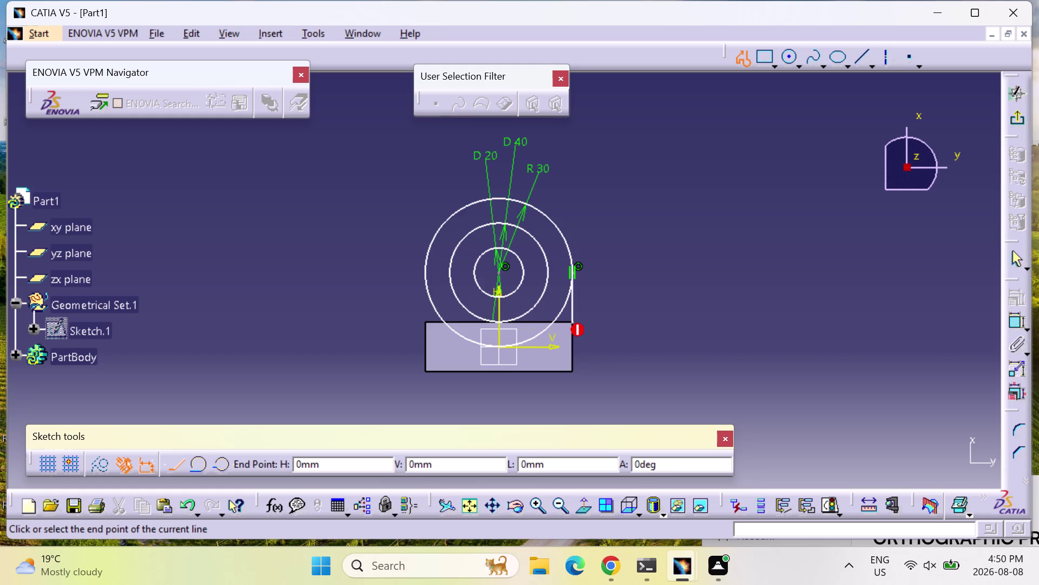
key(Escape)
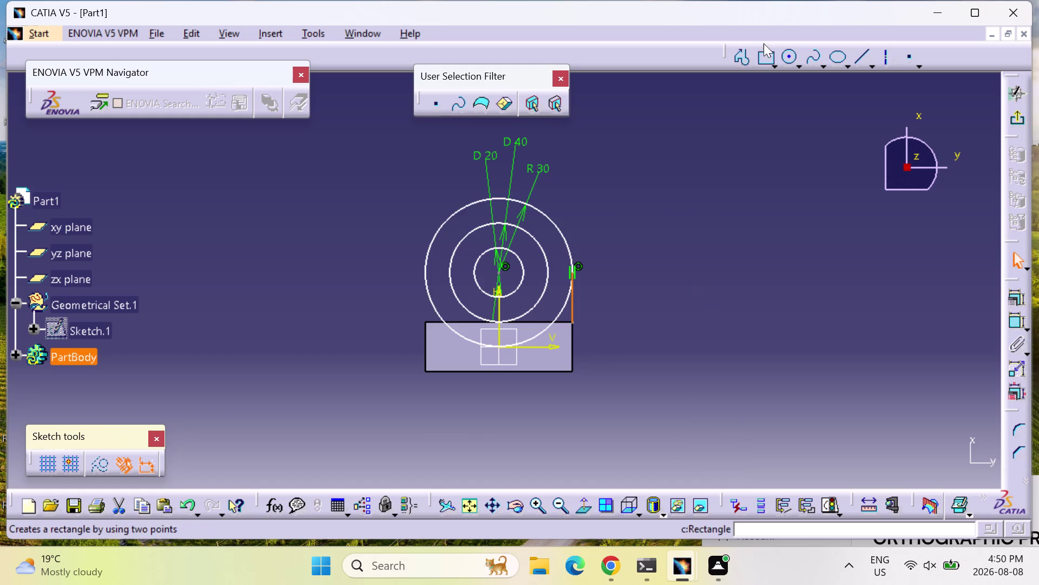
click(739, 56)
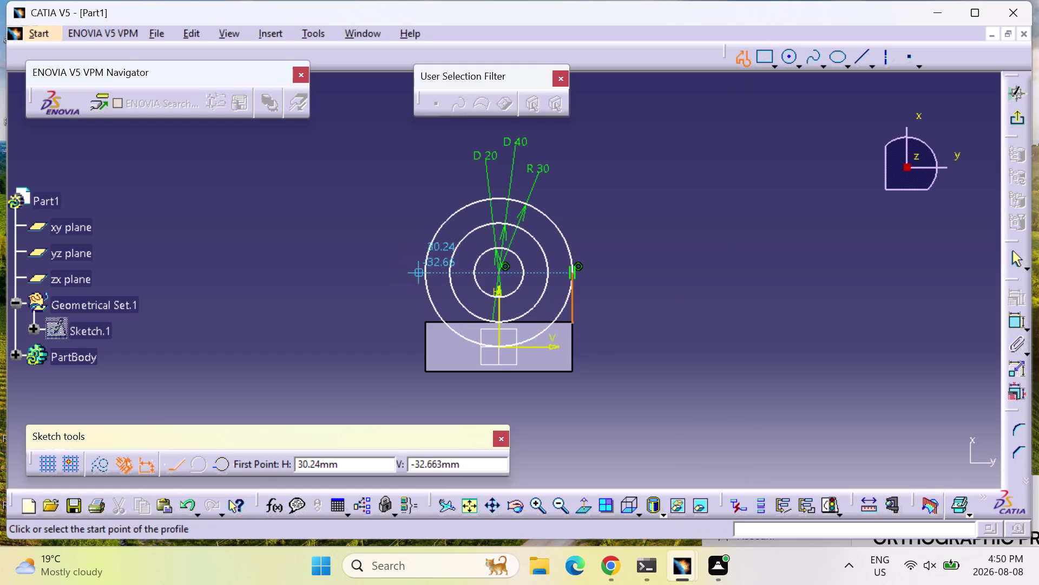
click(424, 273)
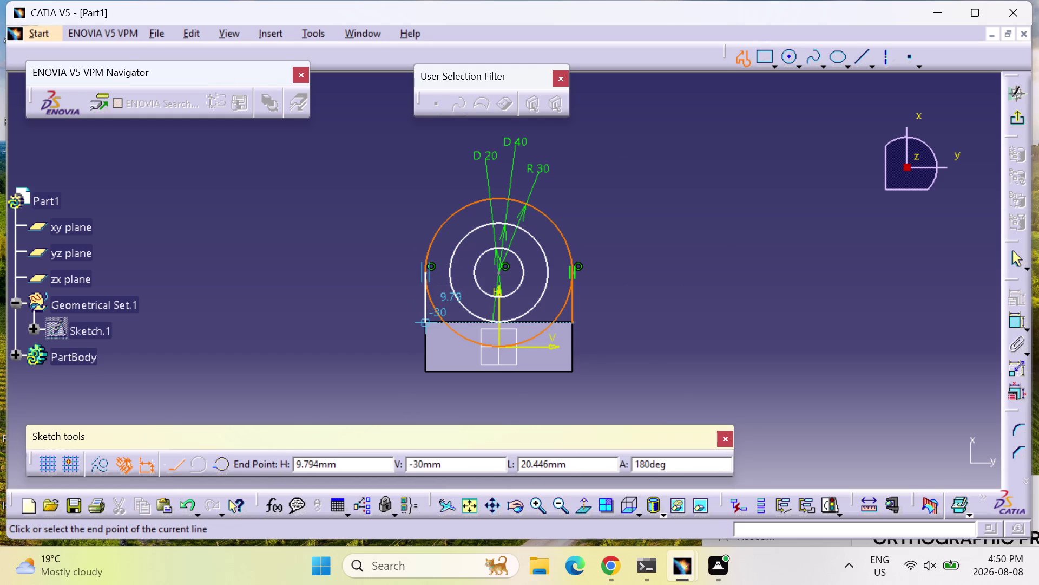
click(426, 323)
key(Escape)
key(Escape)
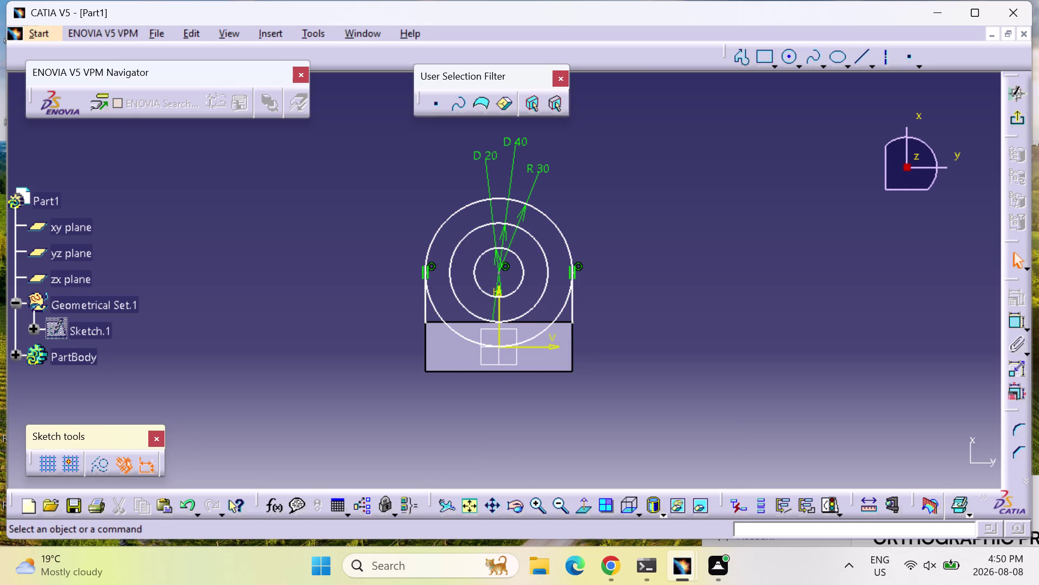
Try the typed 'trim' command and dismiss the resulting syntax error.
text(tr)
text(i)
text(m)
key(Return)
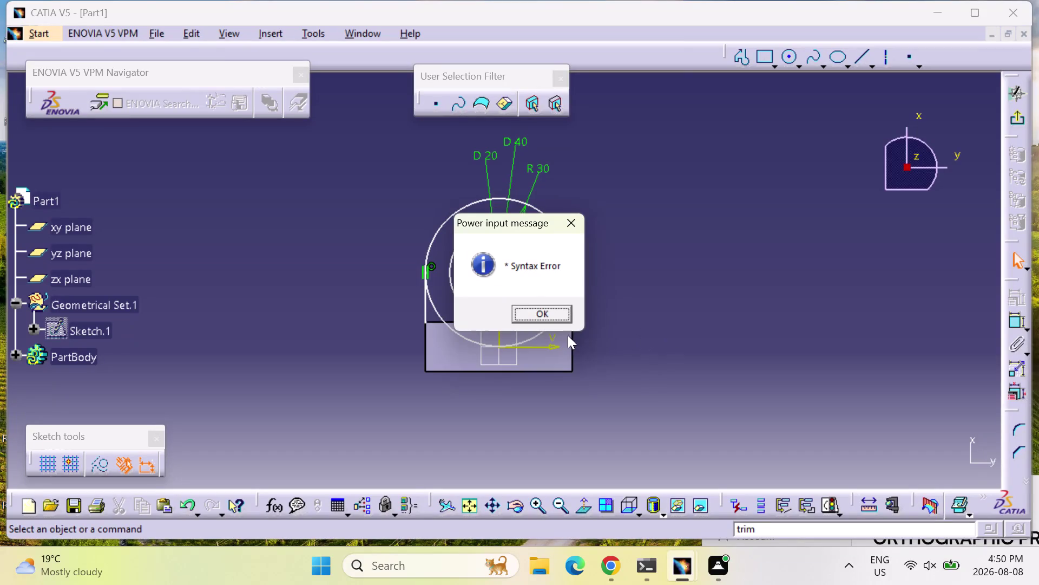
click(561, 310)
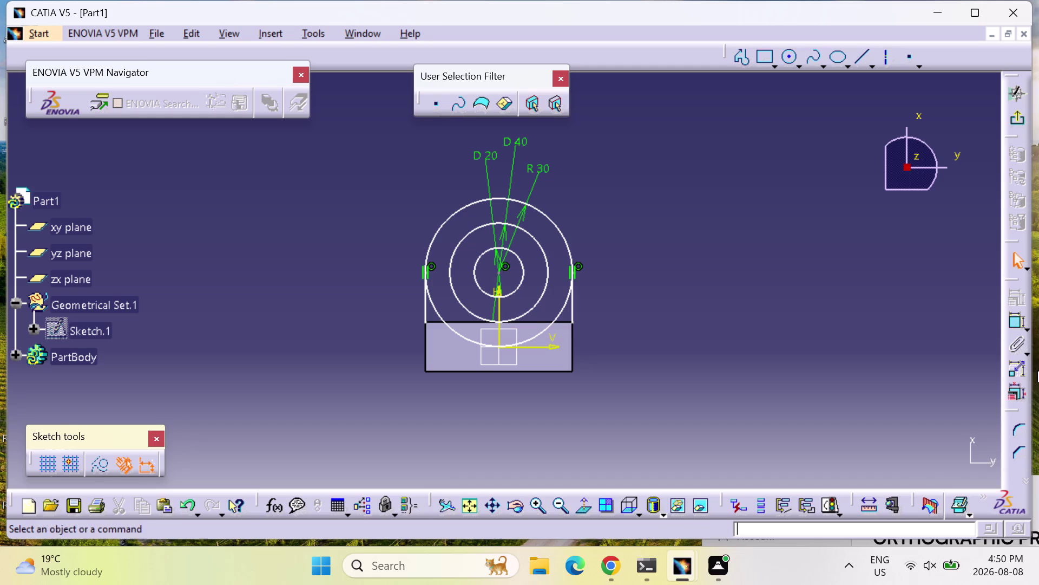
Dock the Operation toolbar in the top row and choose Quick Trim from the Trim dropdown.
drag(1010, 416, 831, 171)
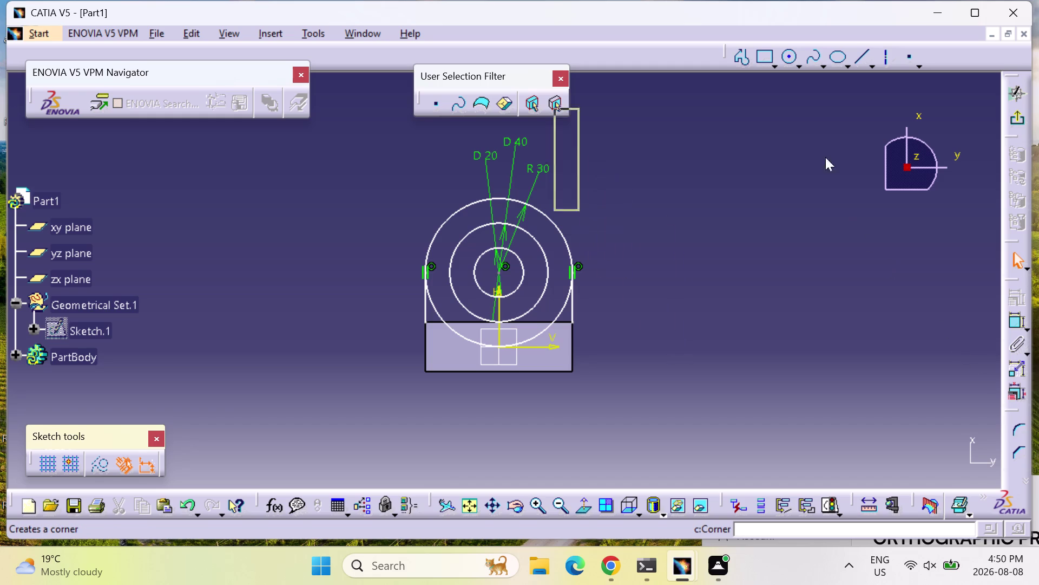
drag(831, 171, 854, 24)
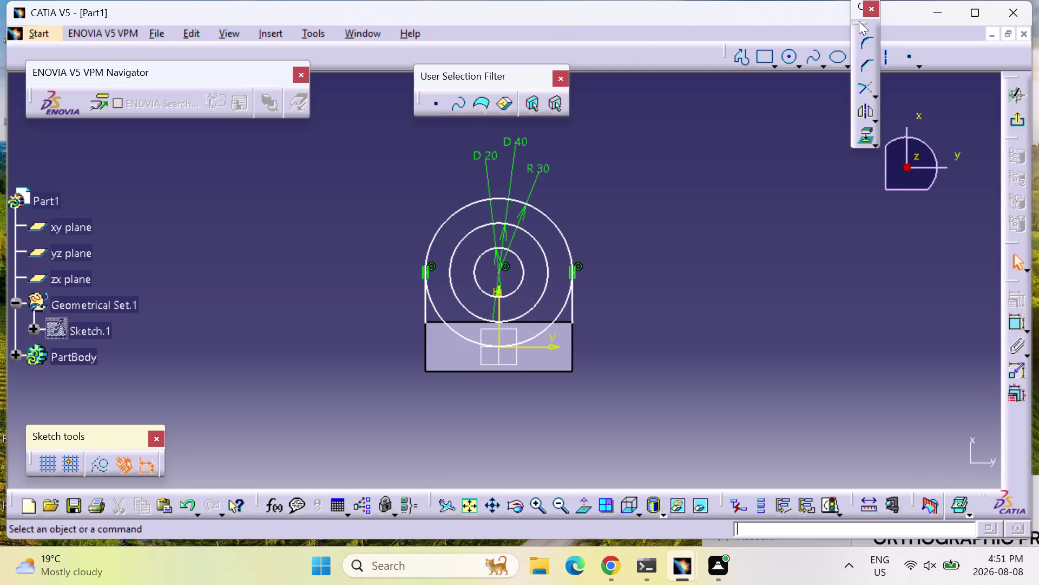
drag(859, 13, 788, 0)
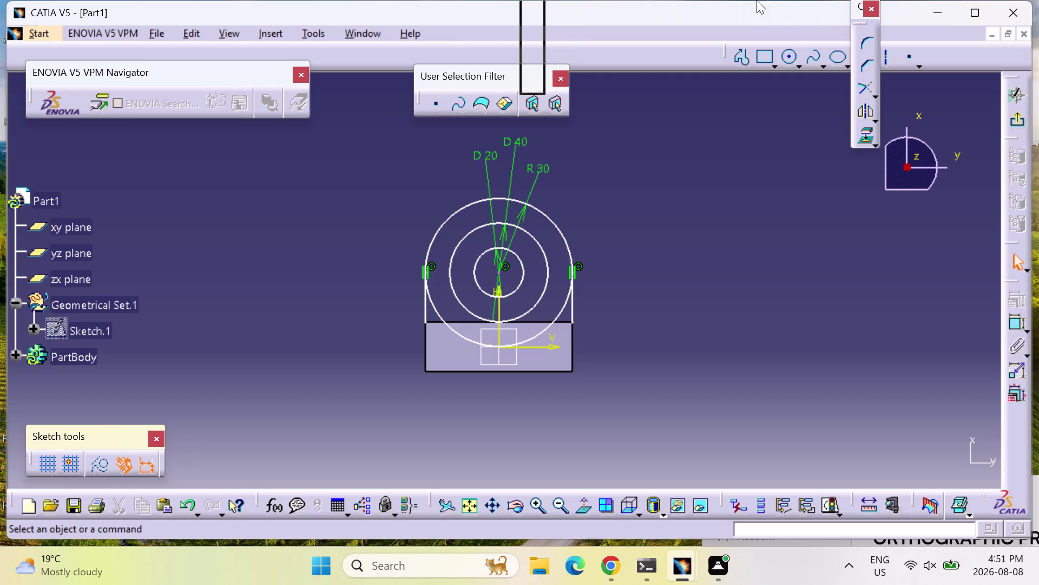
drag(788, 1, 726, 53)
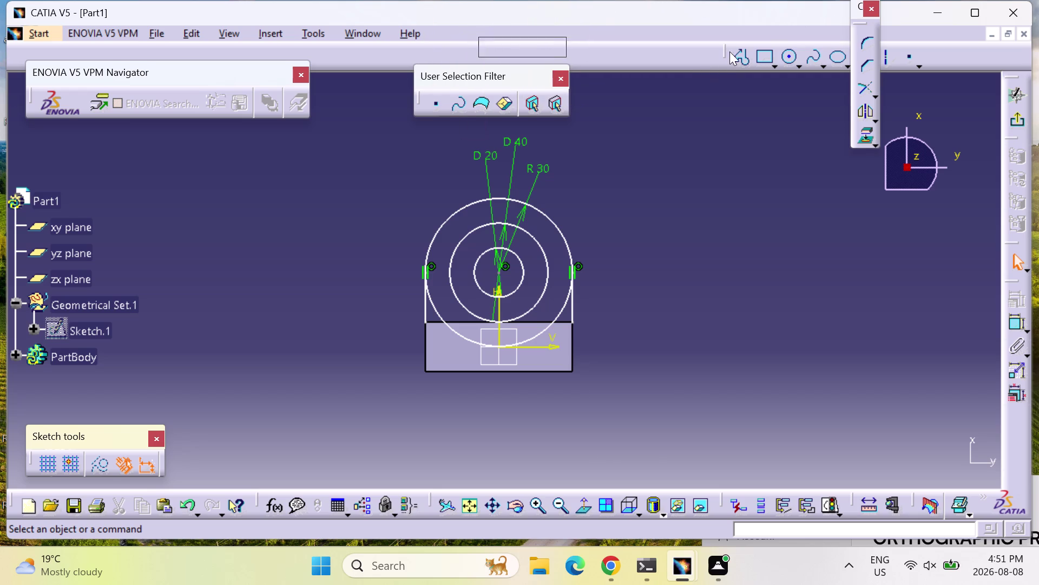
drag(726, 53, 737, 46)
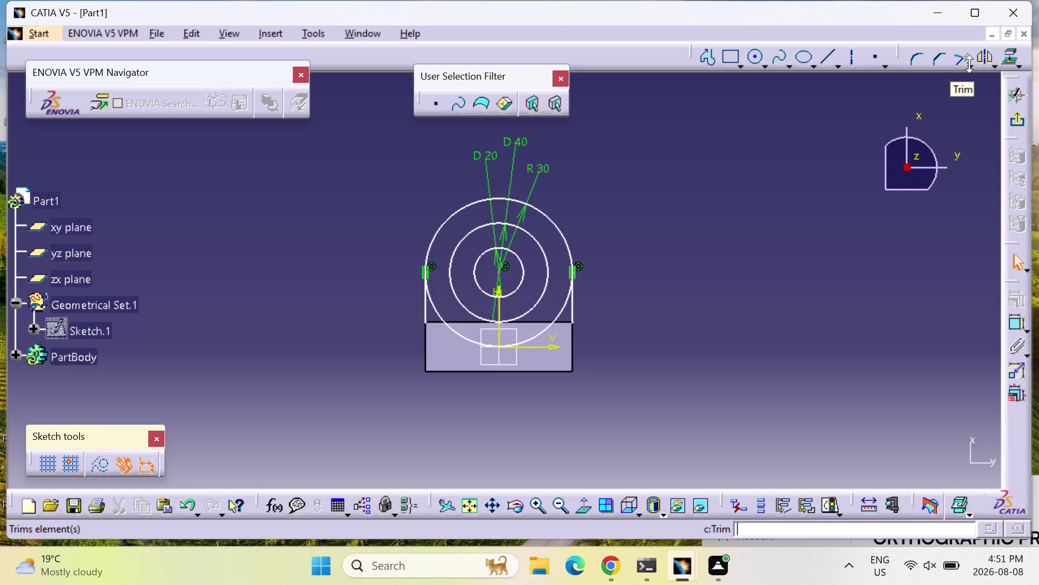
click(972, 68)
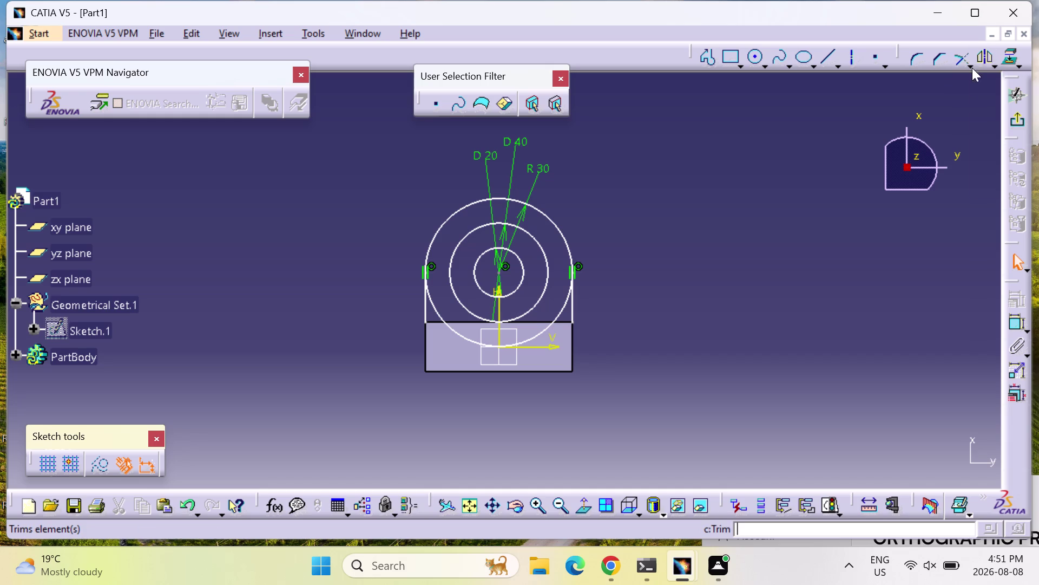
click(995, 132)
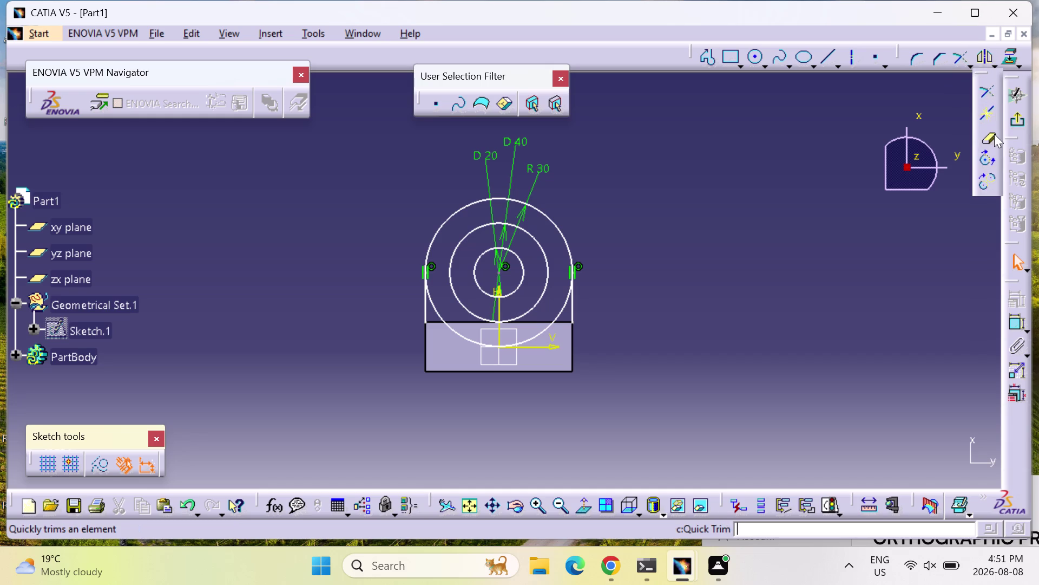
click(451, 327)
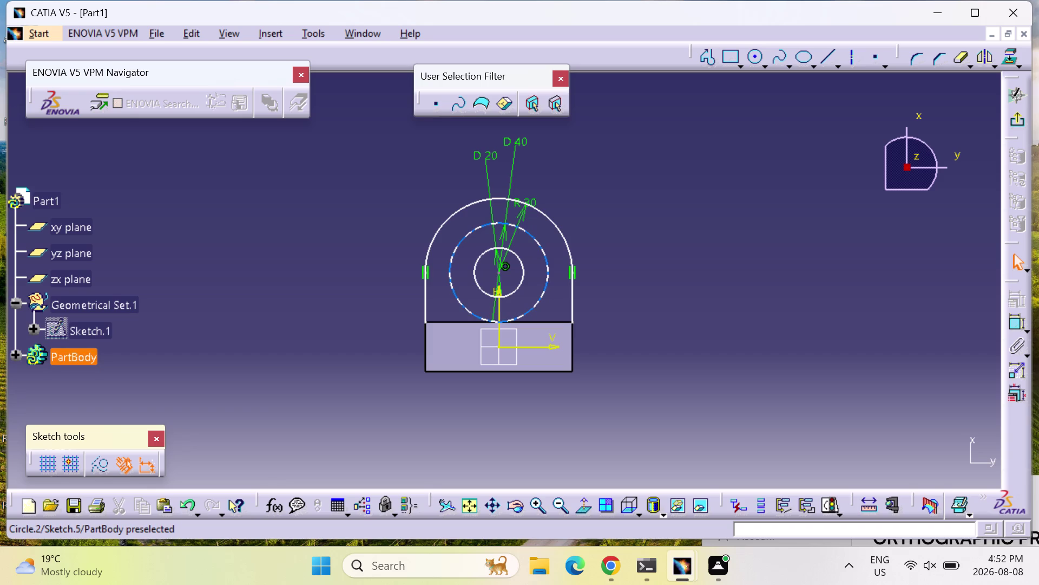
Delete the 40 mm circle and exit the sketch to the 3D part.
click(546, 293)
key(Delete)
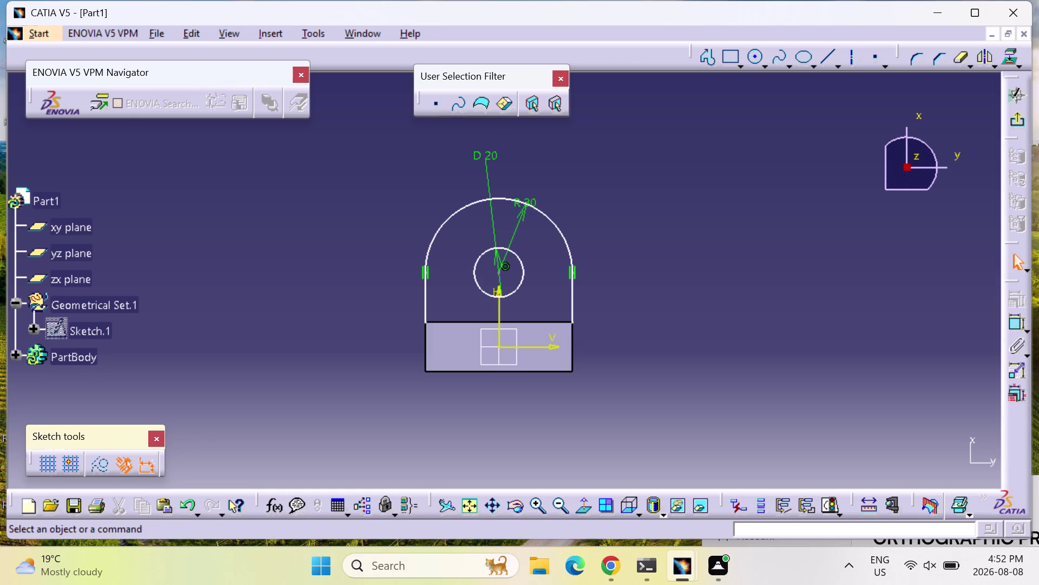
click(1021, 120)
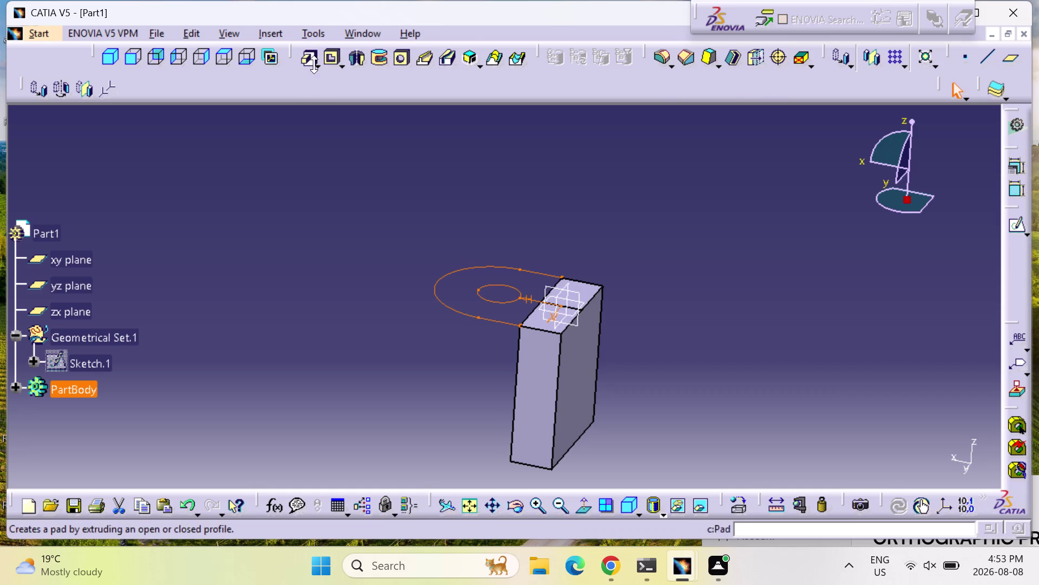
Start padding the lug sketch Sketch.5, which brings up the open-profile warning.
click(300, 53)
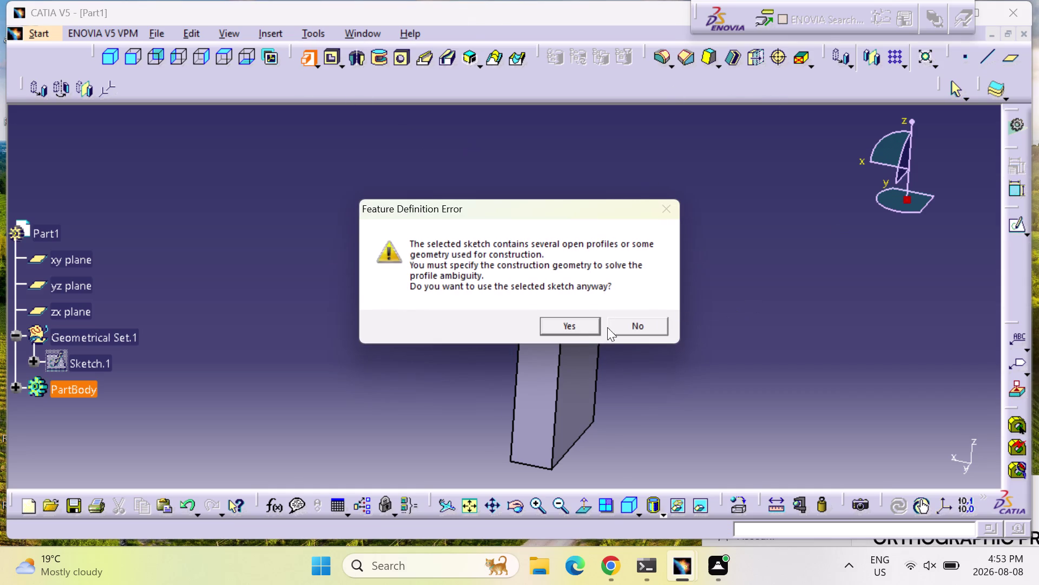
click(575, 327)
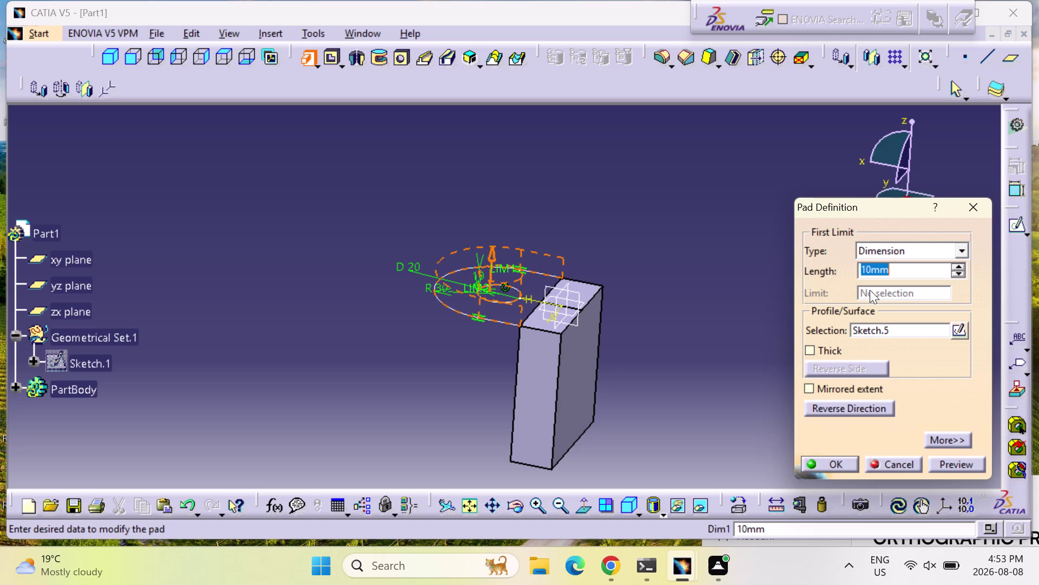
text(2)
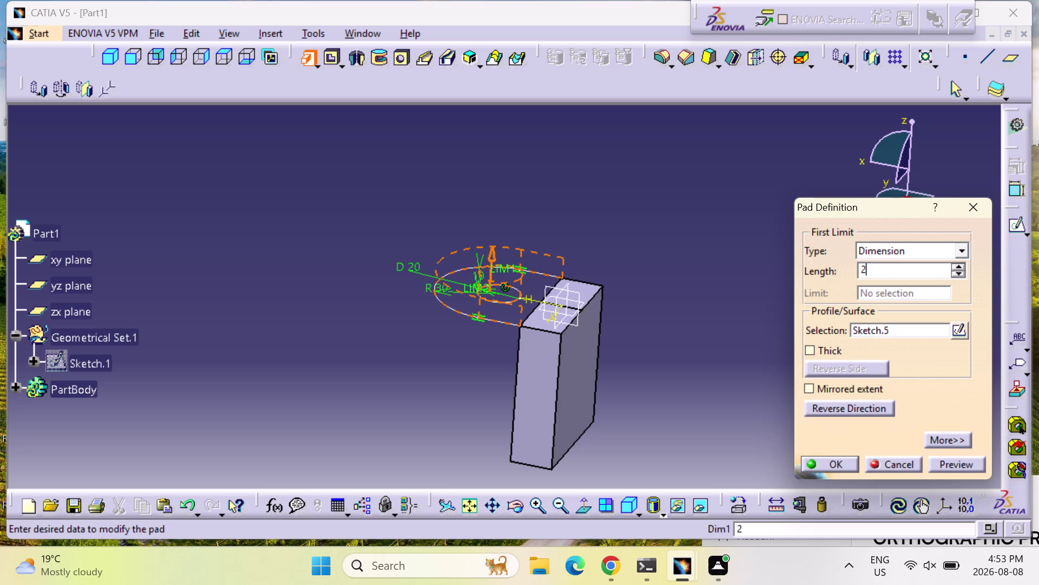
text(0)
click(852, 405)
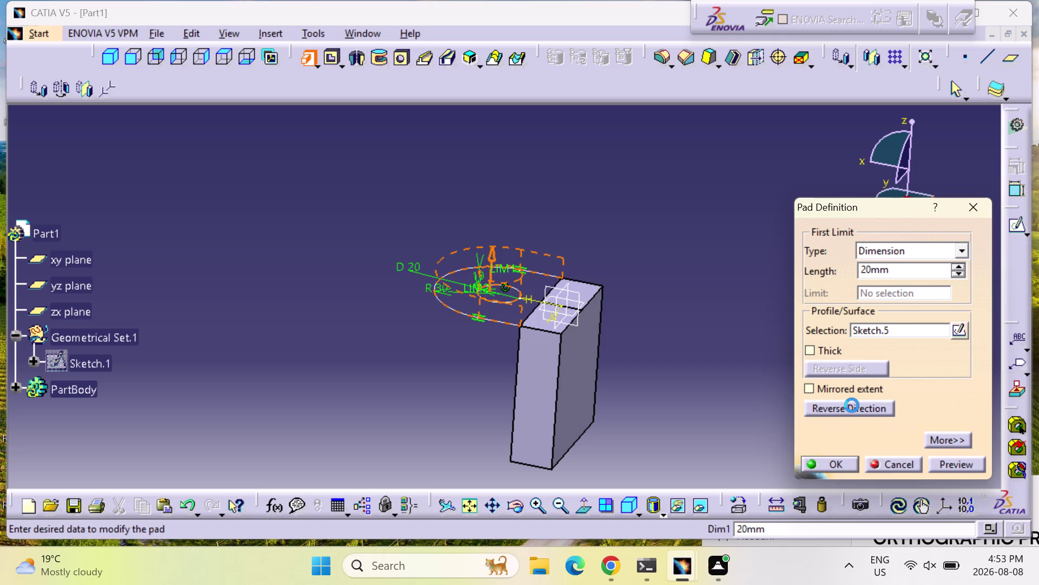
click(644, 317)
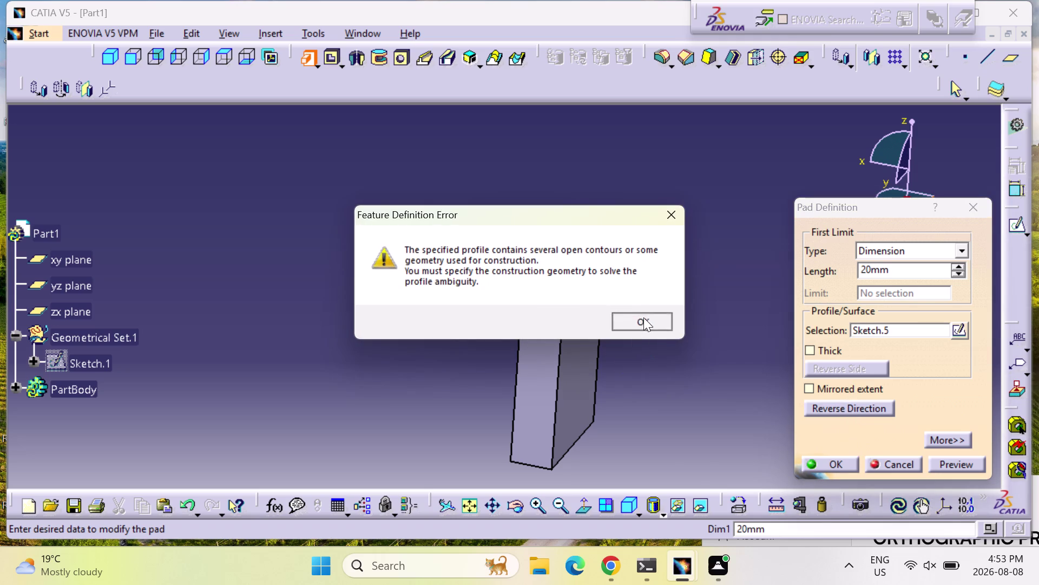
click(851, 406)
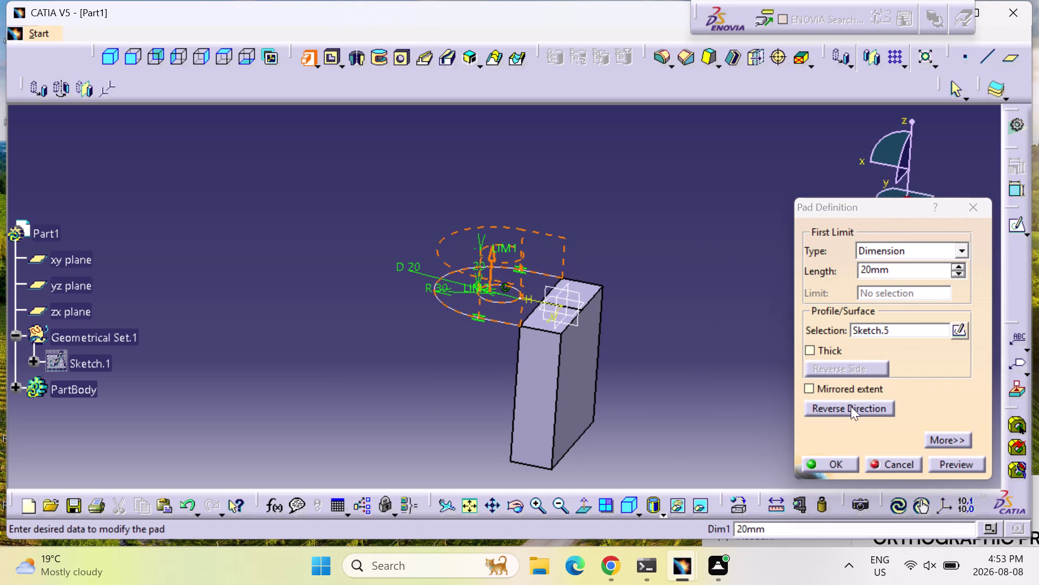
click(657, 306)
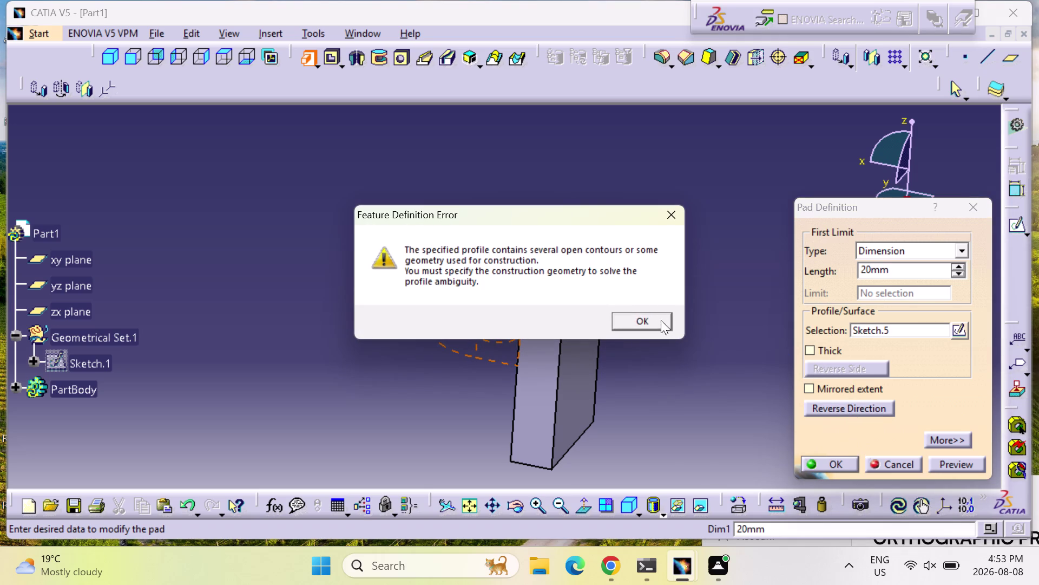
click(652, 319)
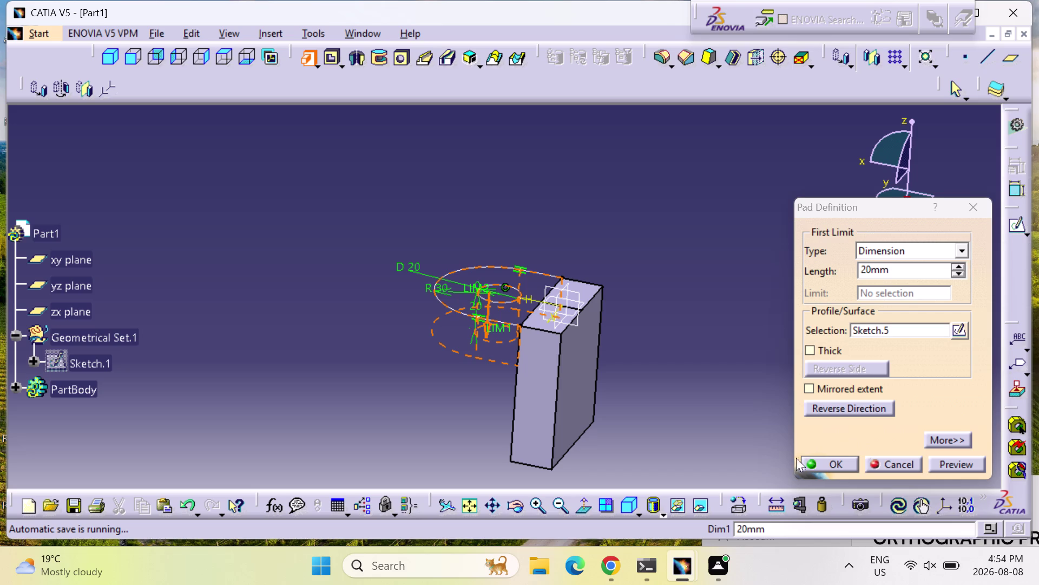
click(943, 462)
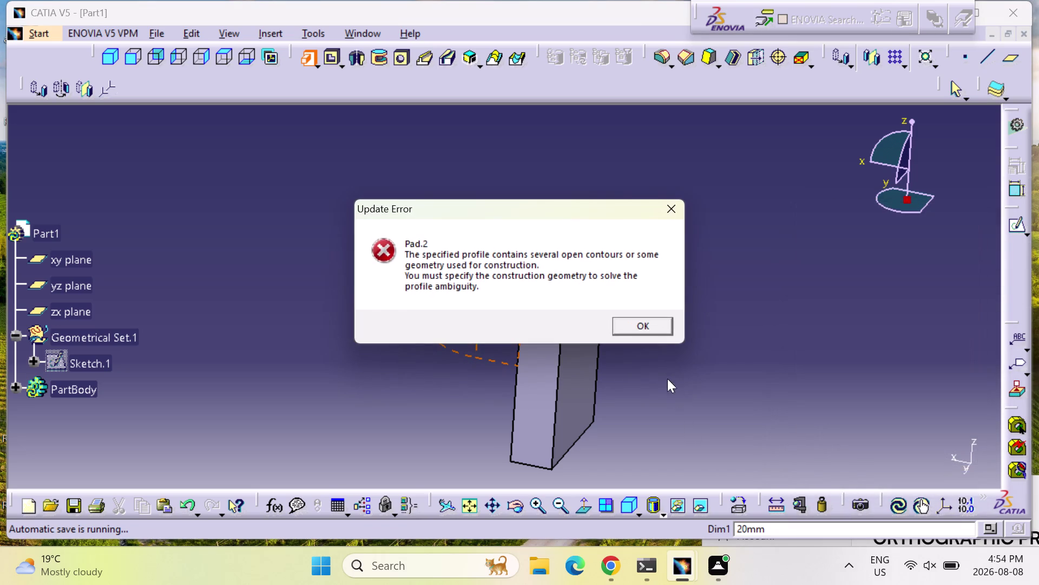
click(660, 320)
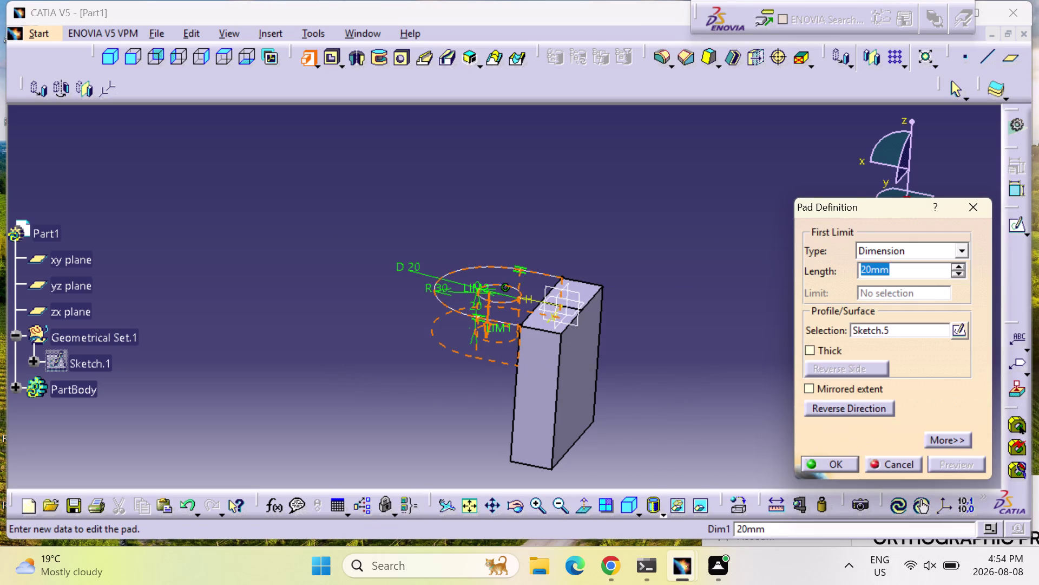
click(978, 211)
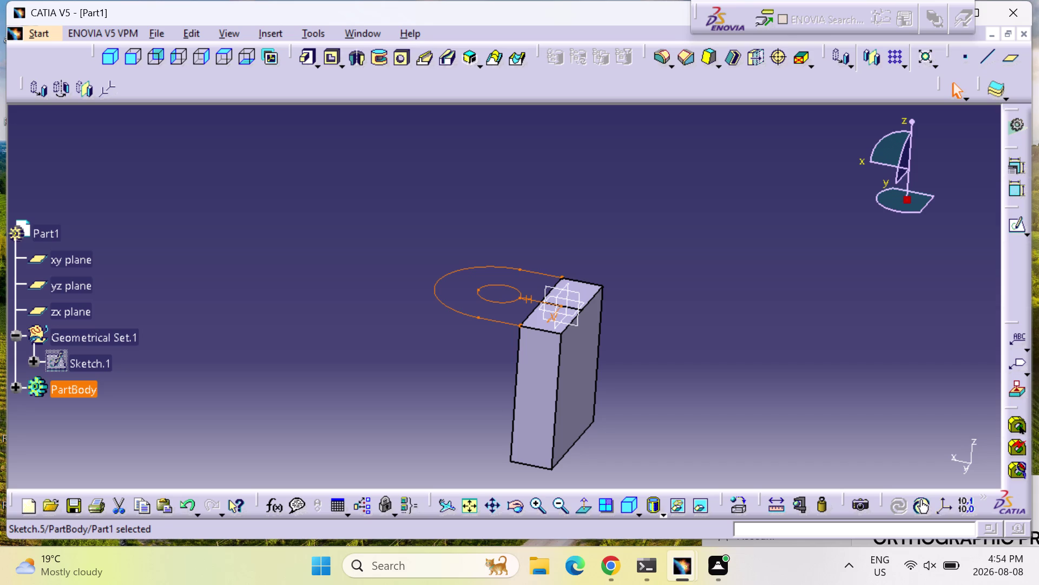
double_click(95, 364)
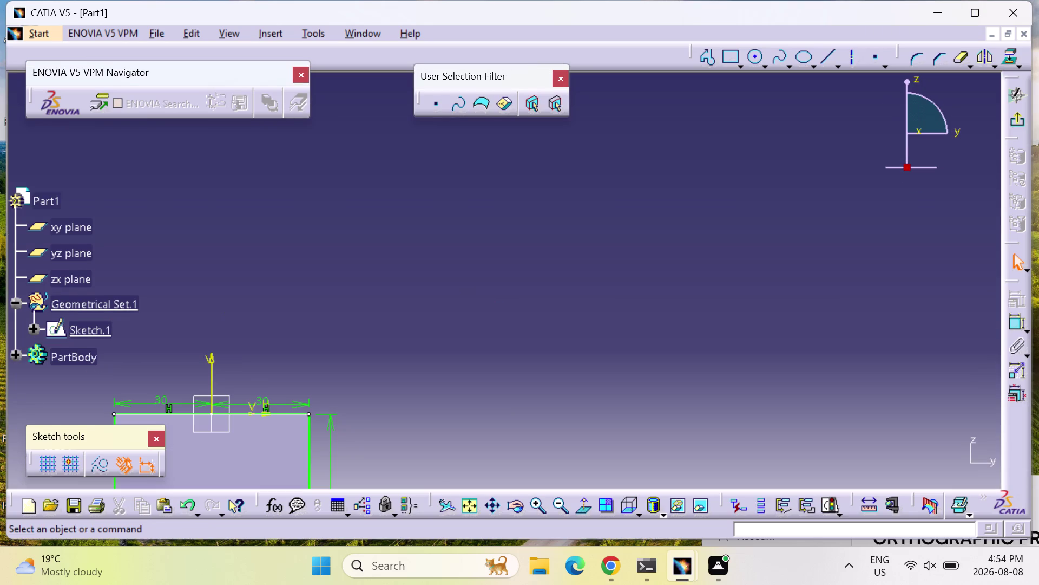
Reopen Sketch.5 for editing and turn it to face the screen.
click(467, 509)
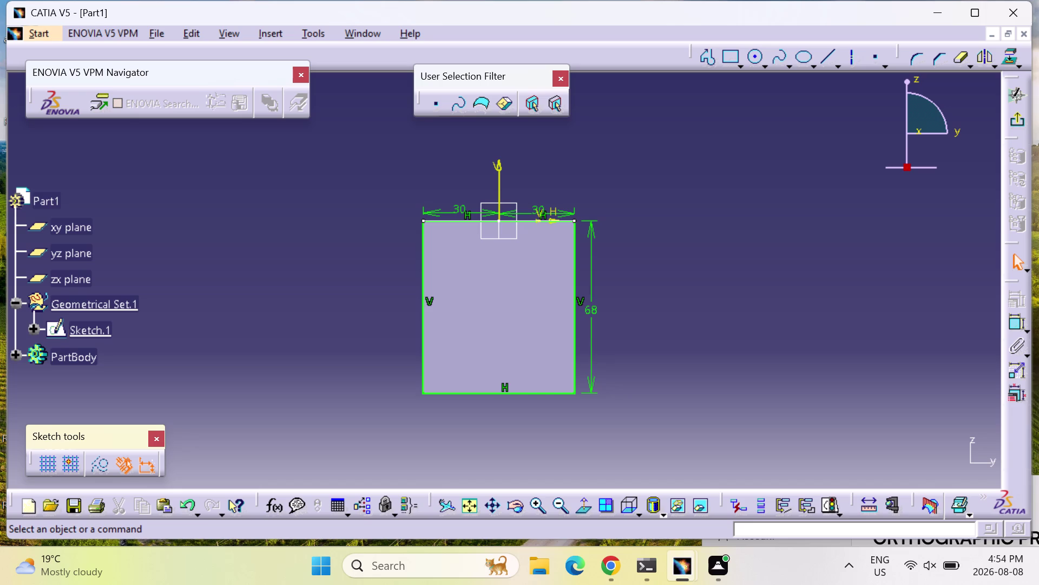
click(16, 353)
double_click(81, 411)
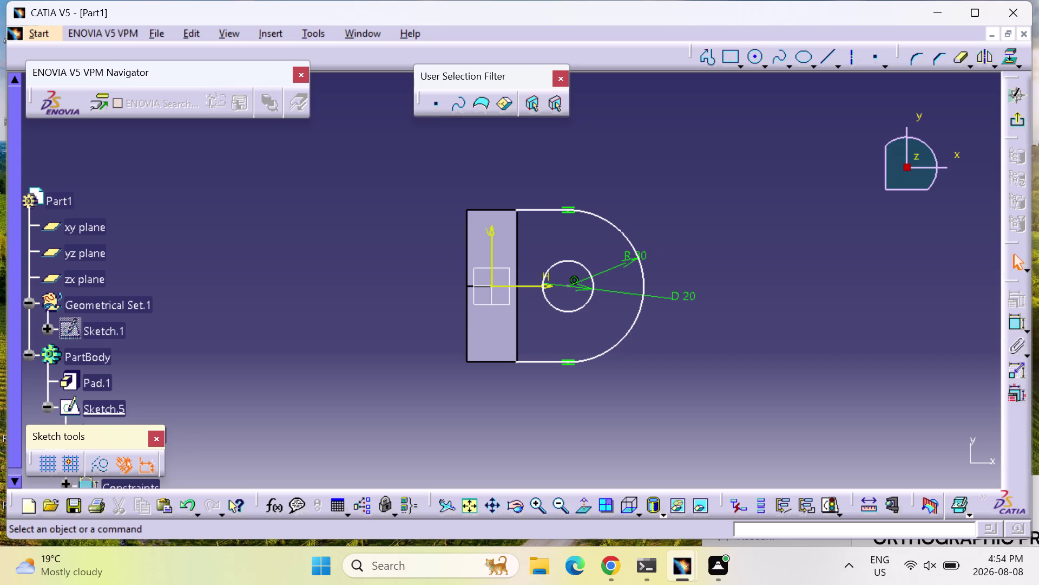
click(1017, 120)
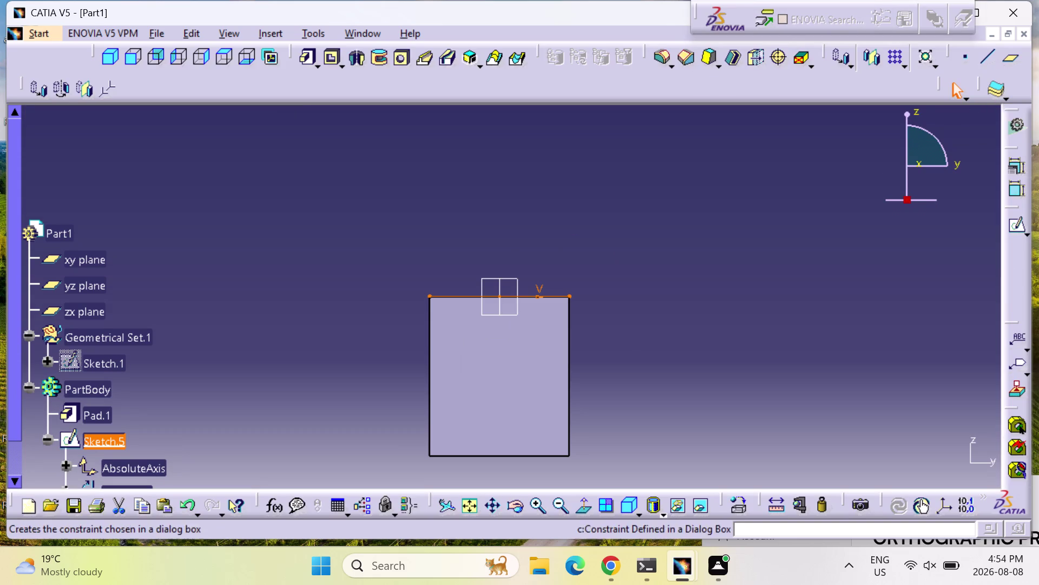
scroll(down, 3)
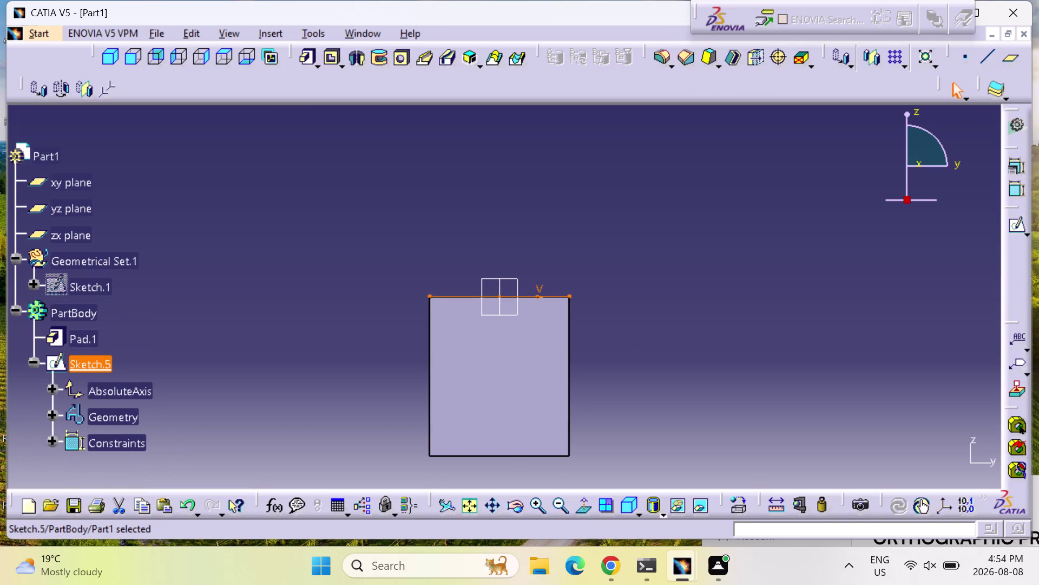
double_click(105, 362)
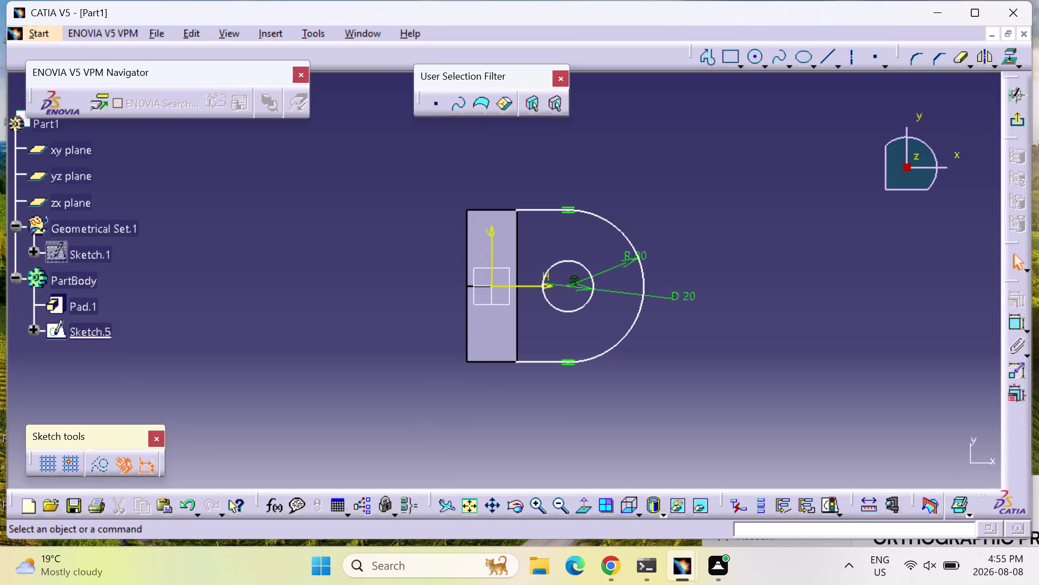
click(628, 505)
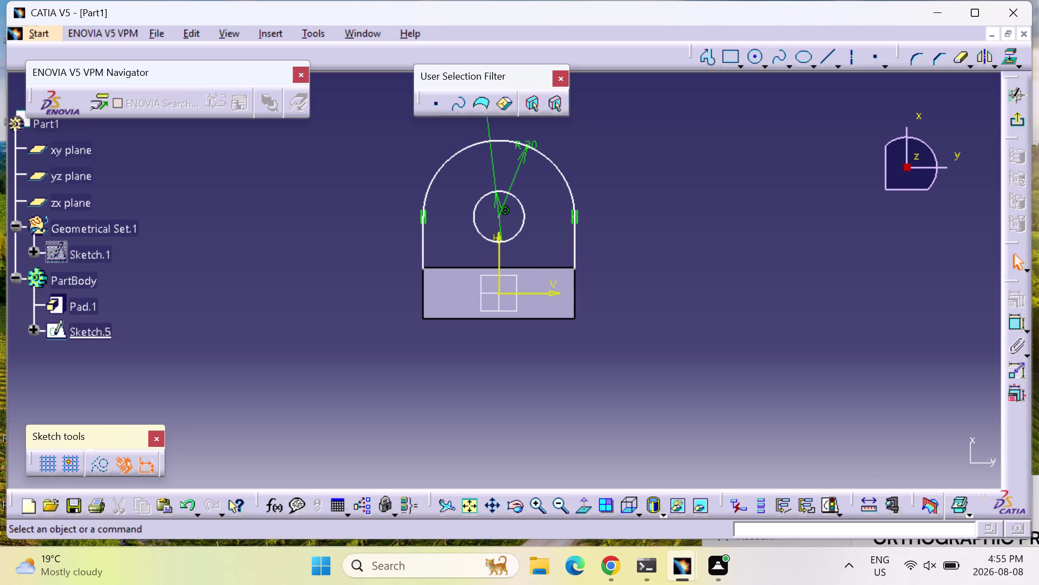
Draw Line.3 across the lug's bottom, from its lower left to lower right corner.
click(825, 56)
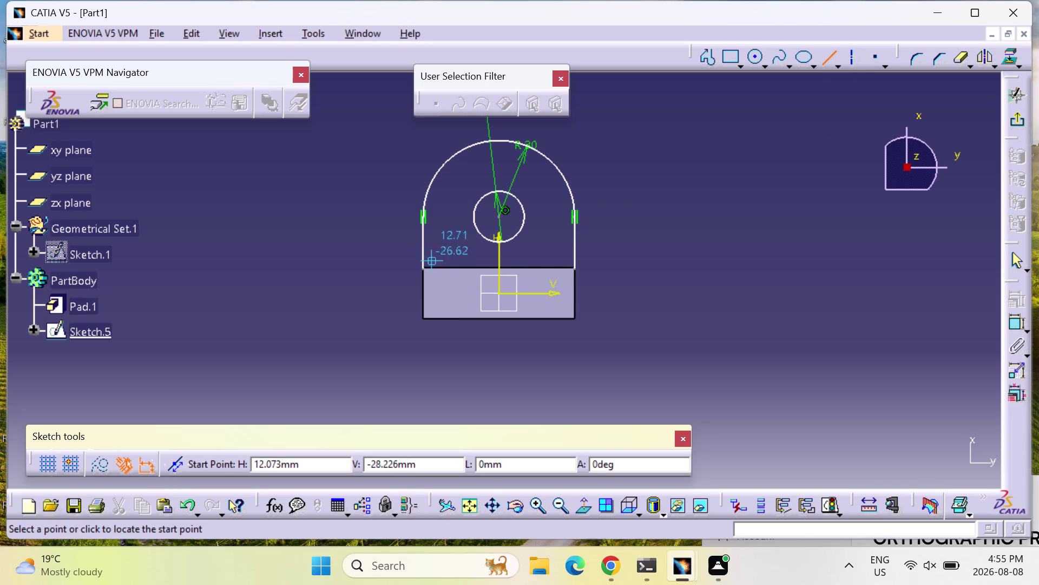
click(421, 271)
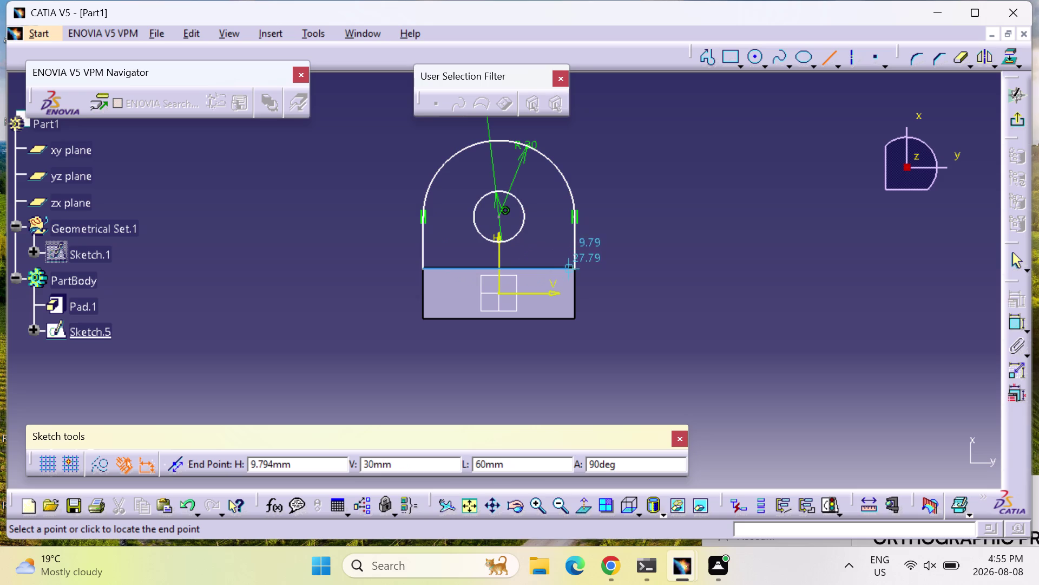
click(576, 268)
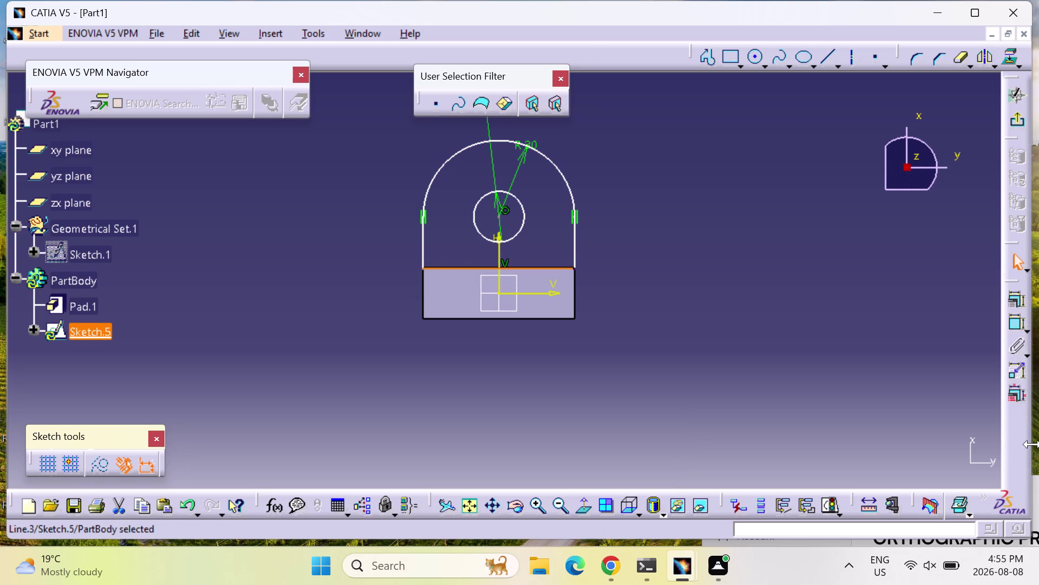
click(1012, 322)
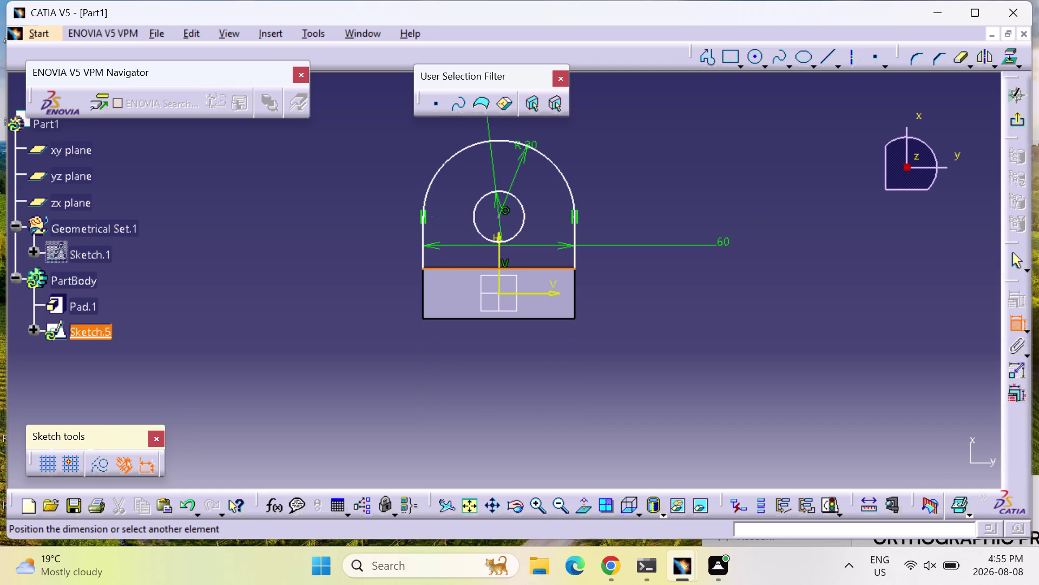
key(Escape)
key(Escape)
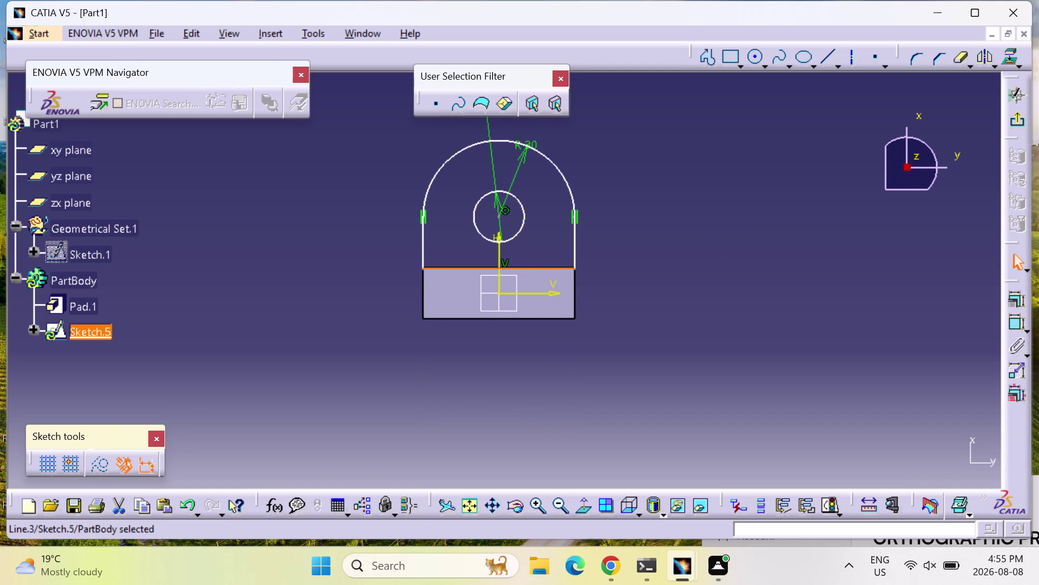
Attempt a width dimension, zoom into the sketch, then cancel it.
click(1014, 319)
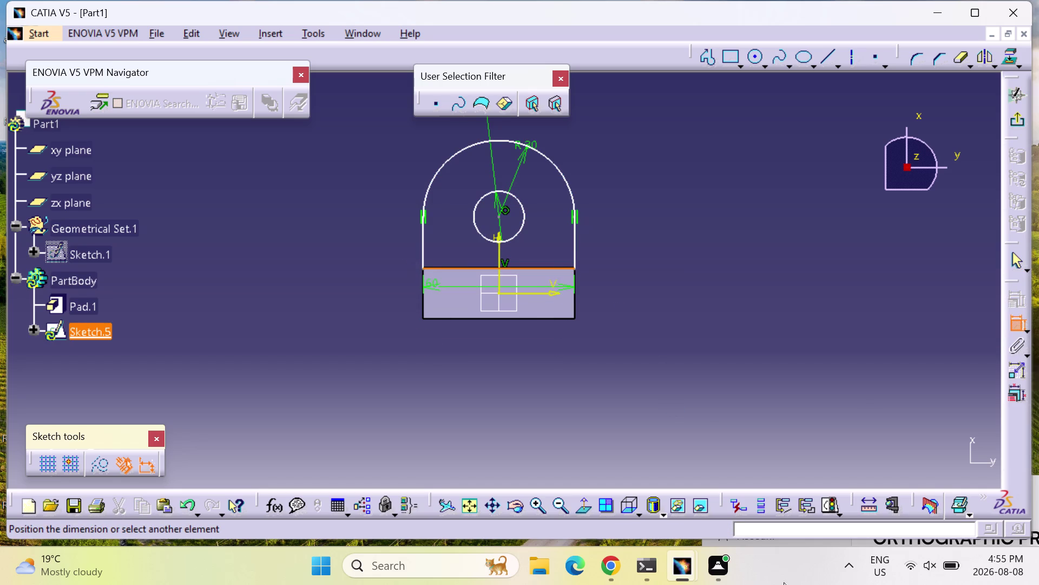
triple_click(541, 500)
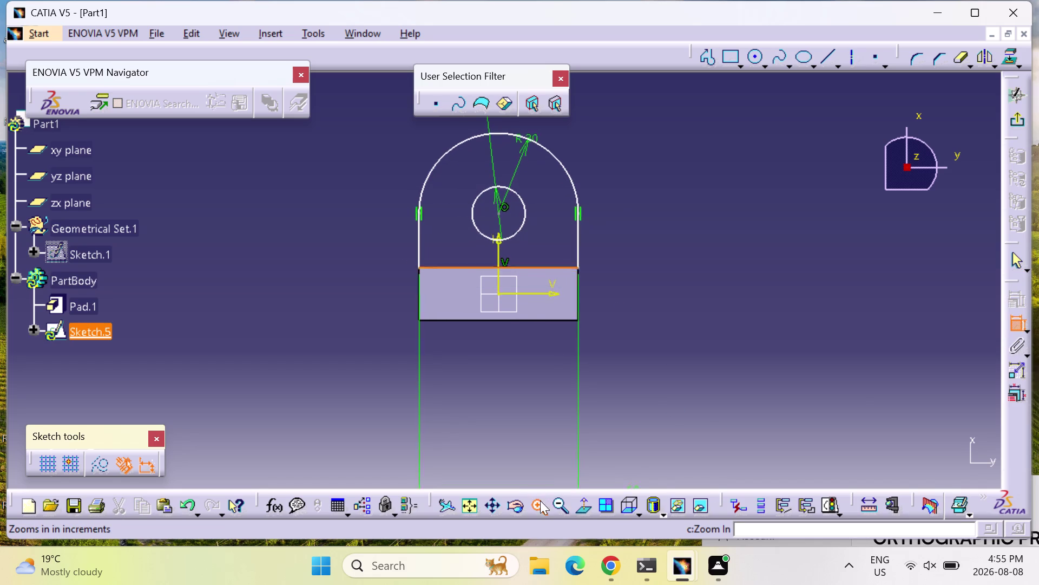
triple_click(540, 500)
click(540, 500)
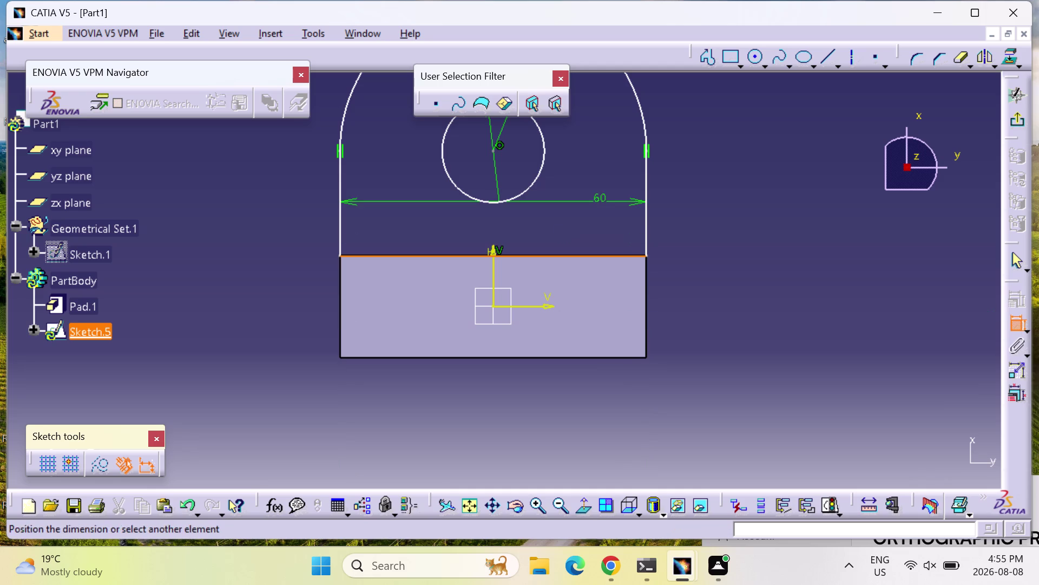
key(Escape)
key(Escape)
key(Escape)
key(Escape)
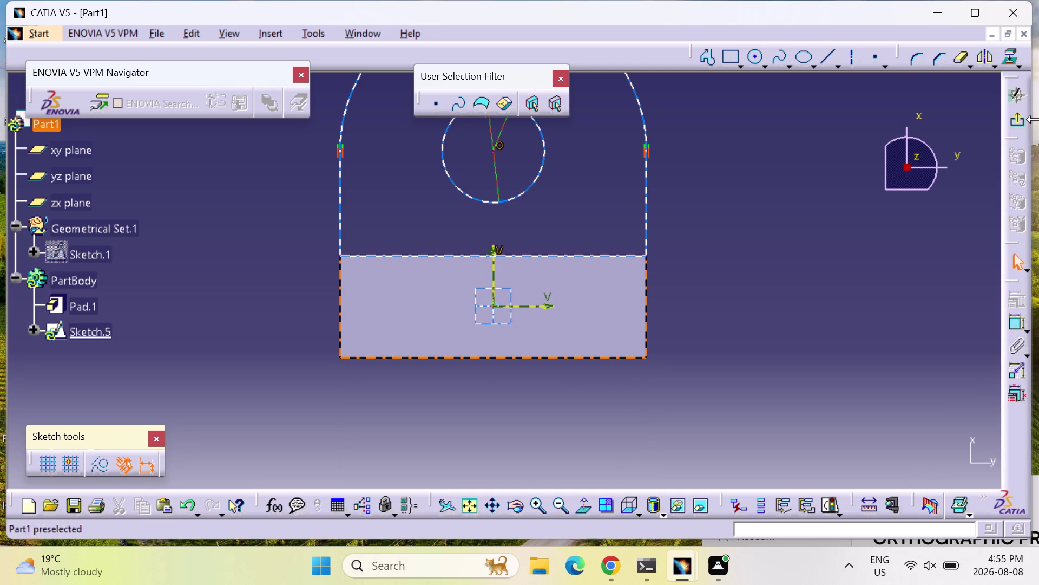
Try a coincidence constraint on the lug's bottom line, then undo it.
click(1020, 326)
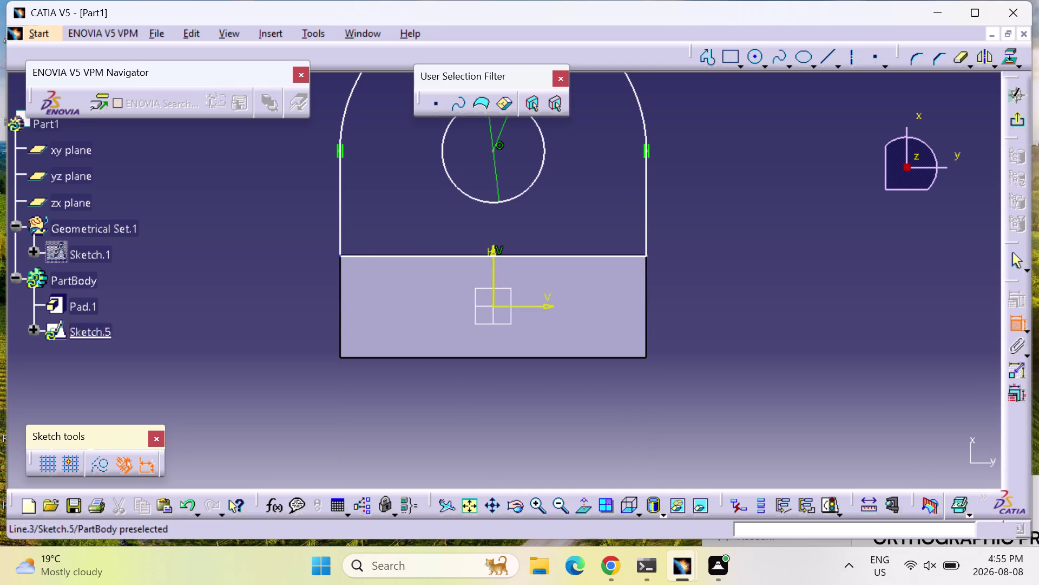
click(346, 255)
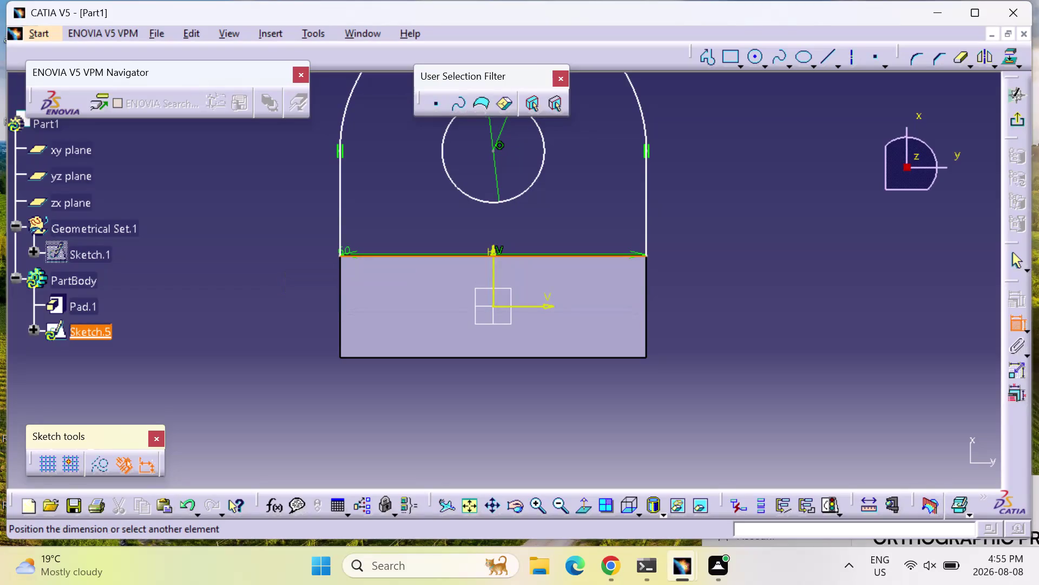
click(340, 249)
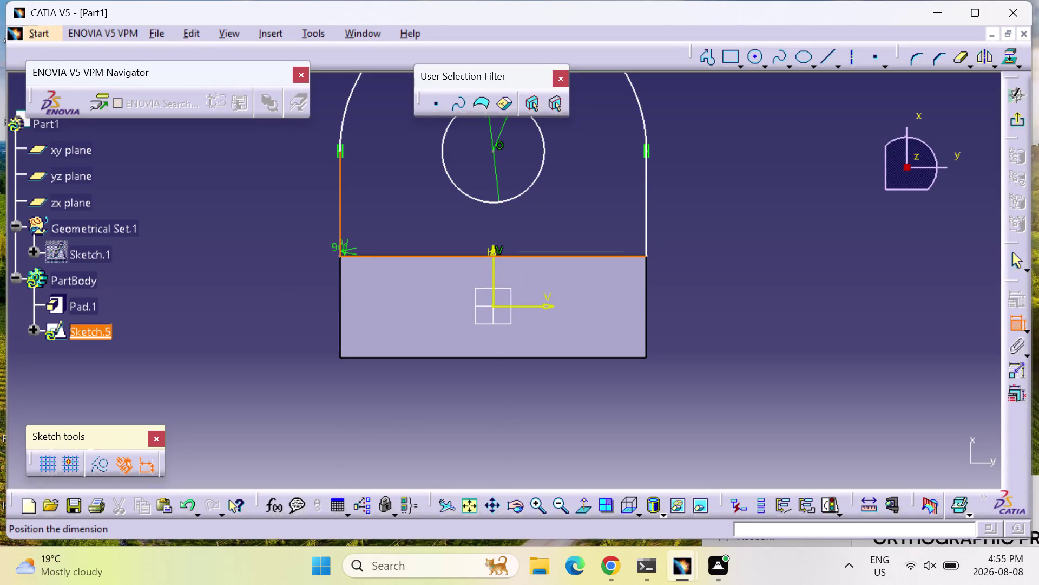
right_click(339, 256)
click(412, 432)
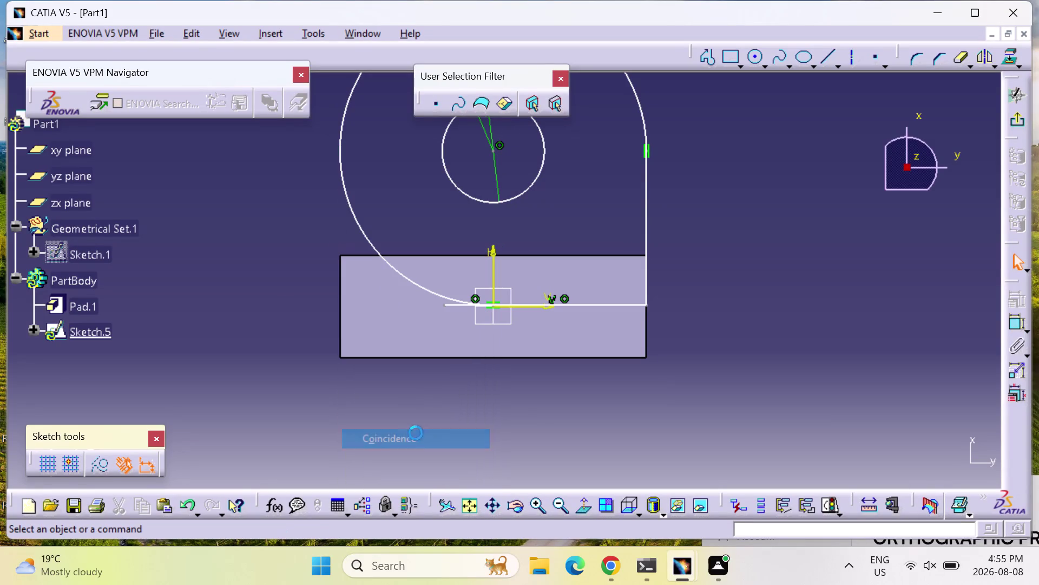
key(ctrl+z)
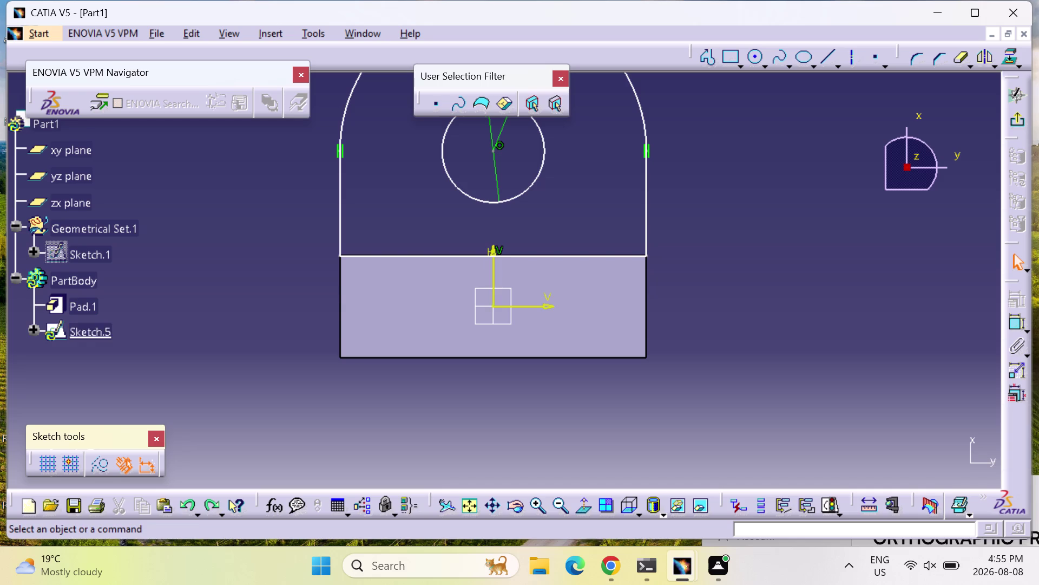
Try projecting the bottom line with Project 3D Elements, dismiss the error, and exit the sketch.
click(574, 257)
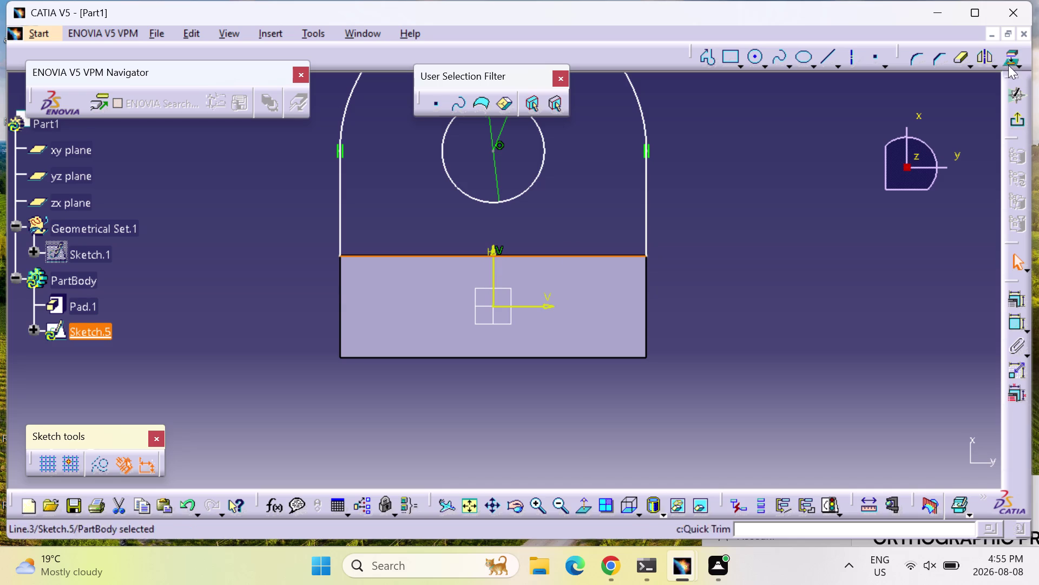
click(1009, 58)
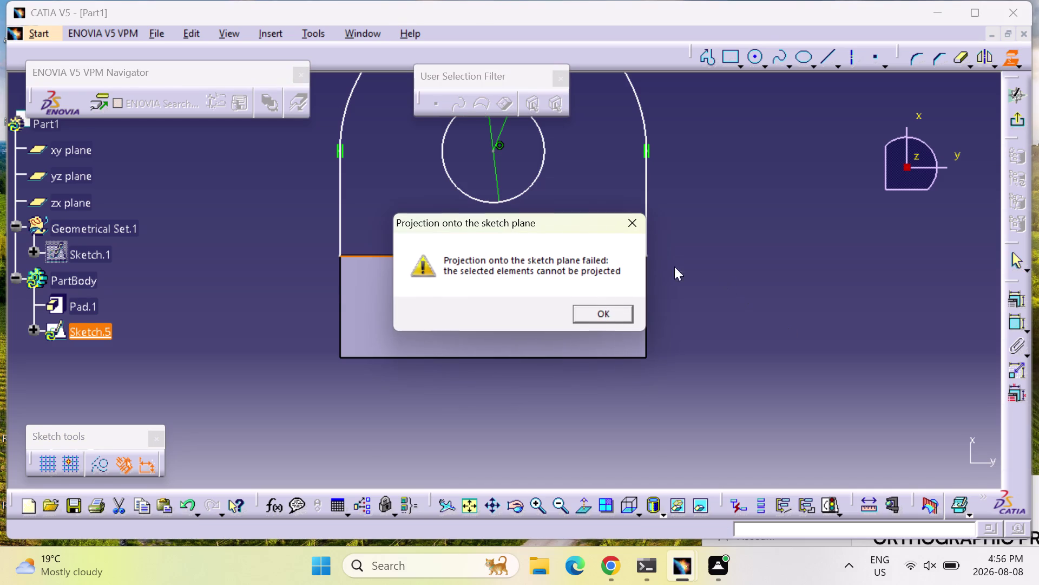
click(610, 313)
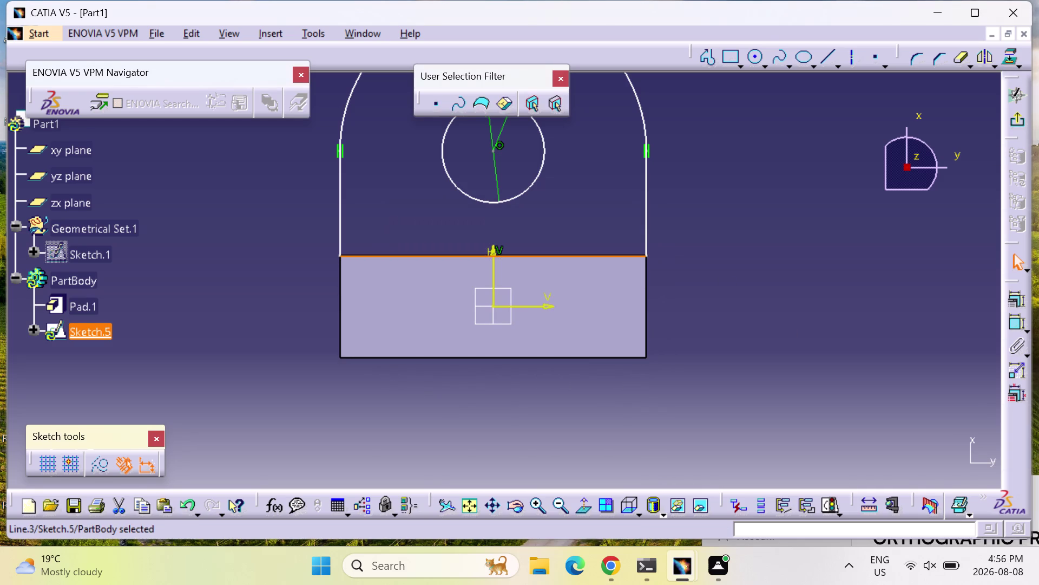
click(727, 210)
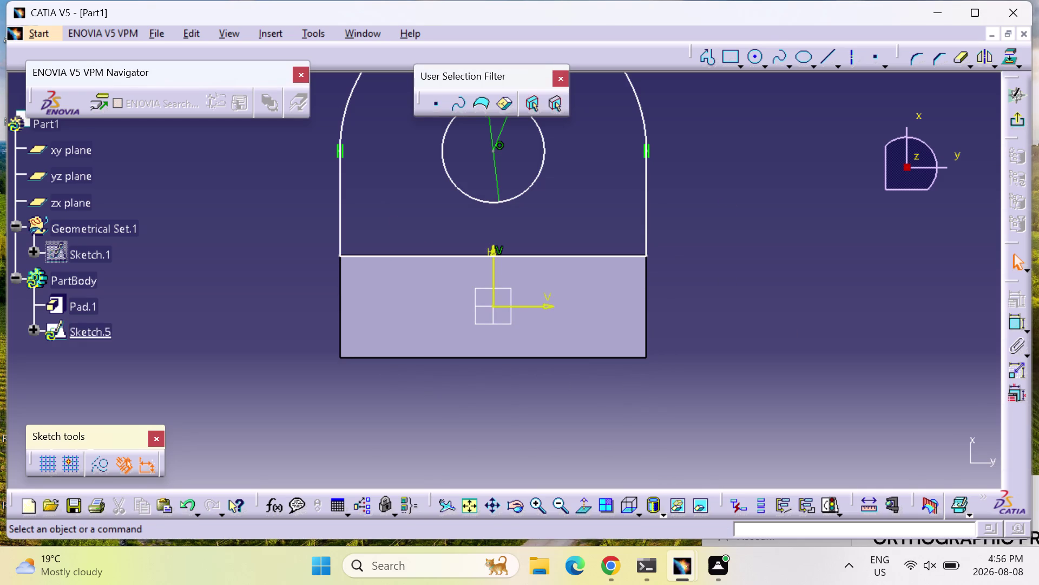
click(1022, 122)
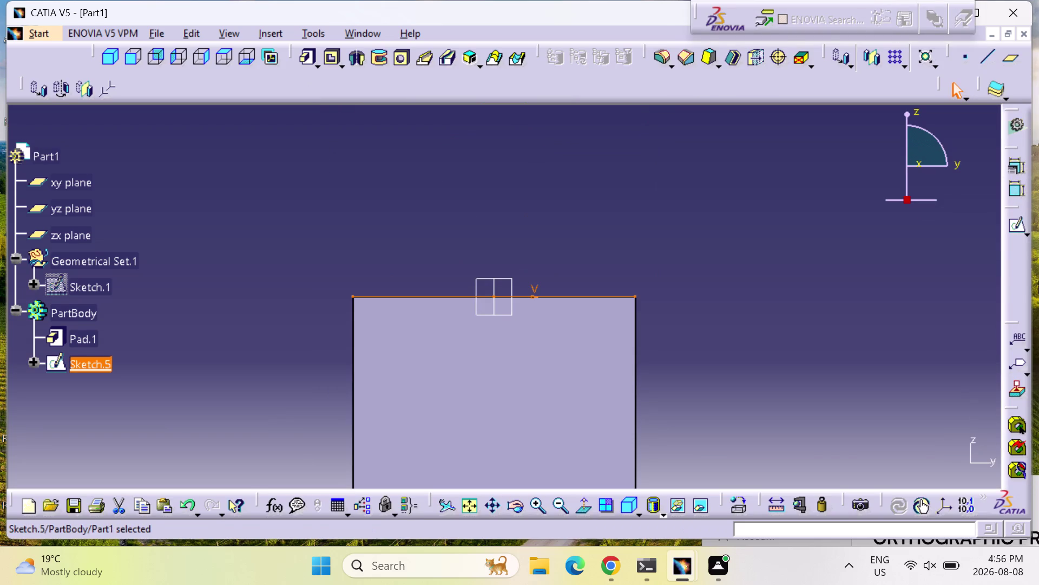
Pad Sketch.5 in the reversed direction with length 20 mm and preview it.
click(304, 59)
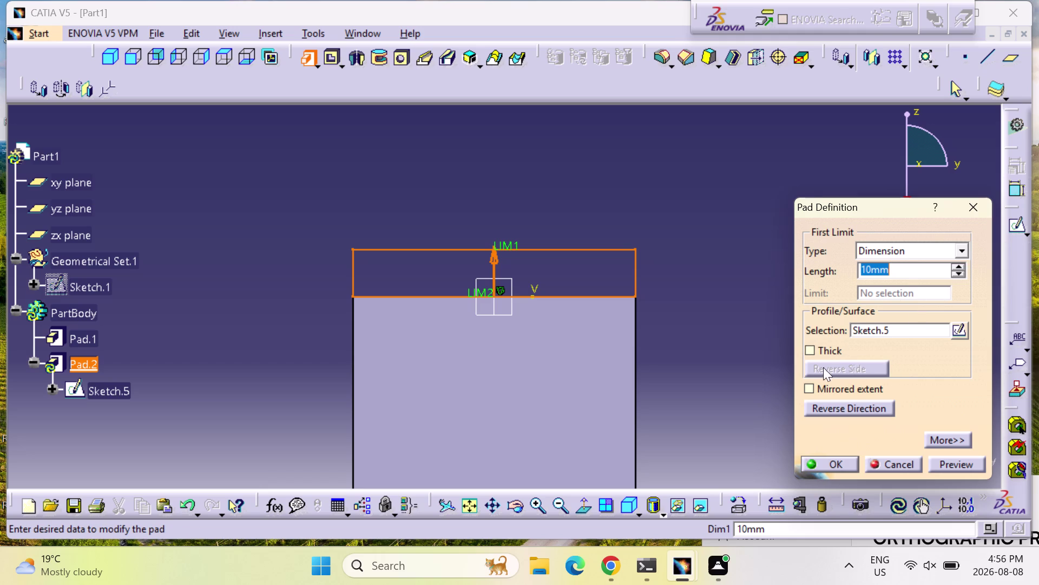
click(844, 403)
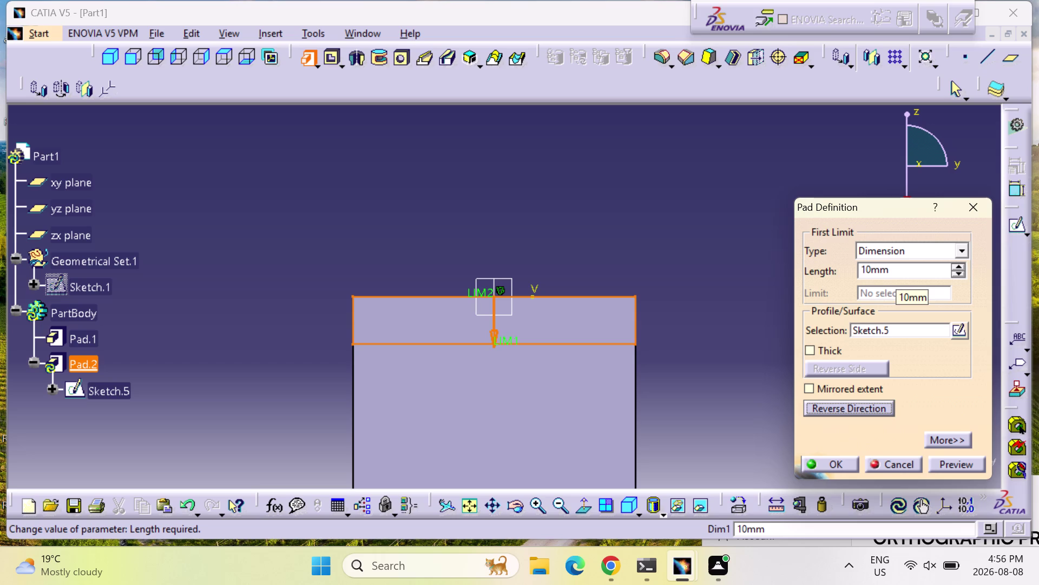
double_click(896, 272)
text(2)
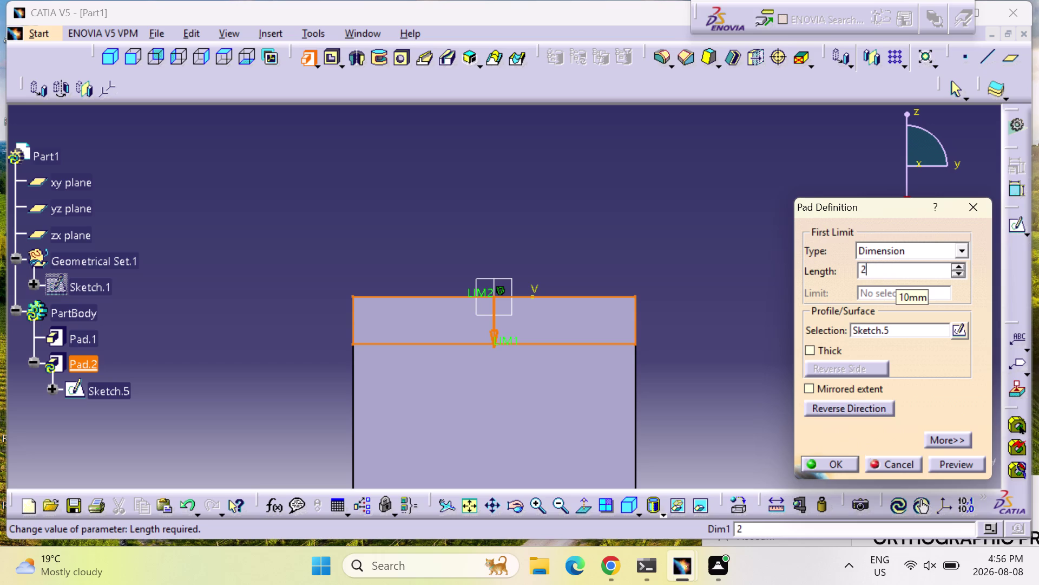
text(0)
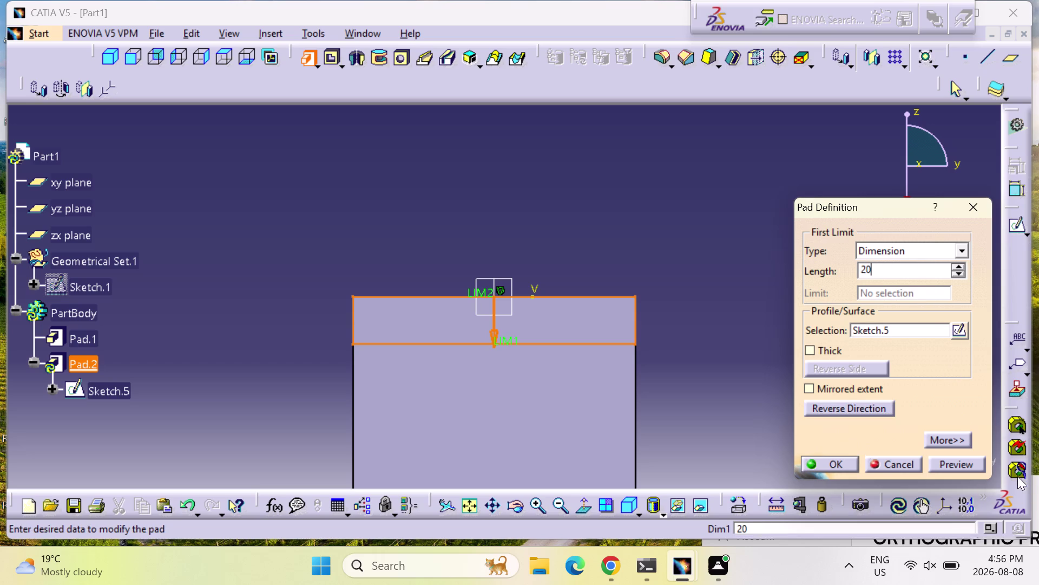
click(954, 465)
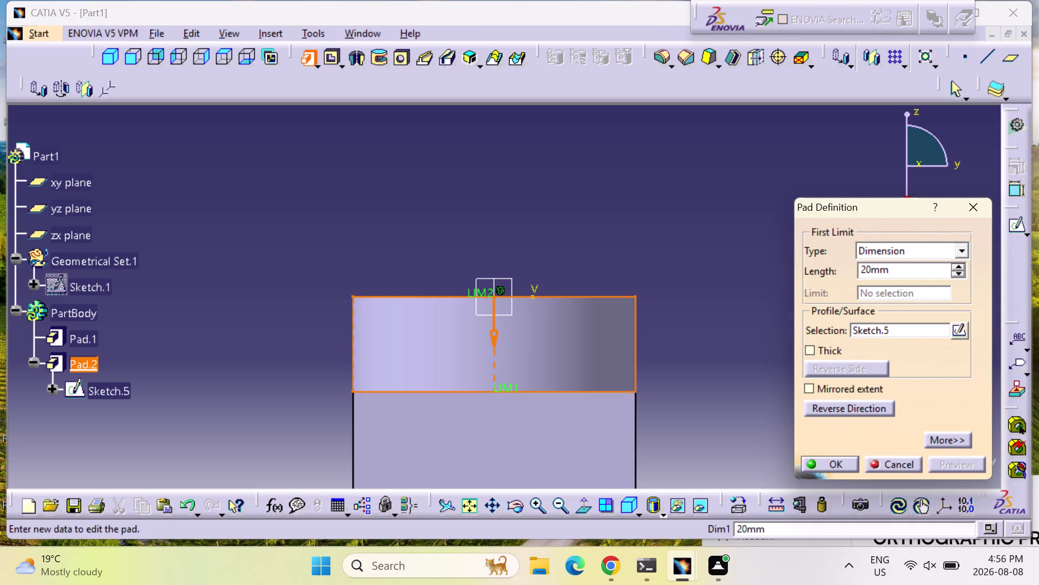
Orbit around the previewed pad to check it, then confirm Pad.2.
middle_drag(670, 418, 530, 177)
right_drag(670, 418, 530, 176)
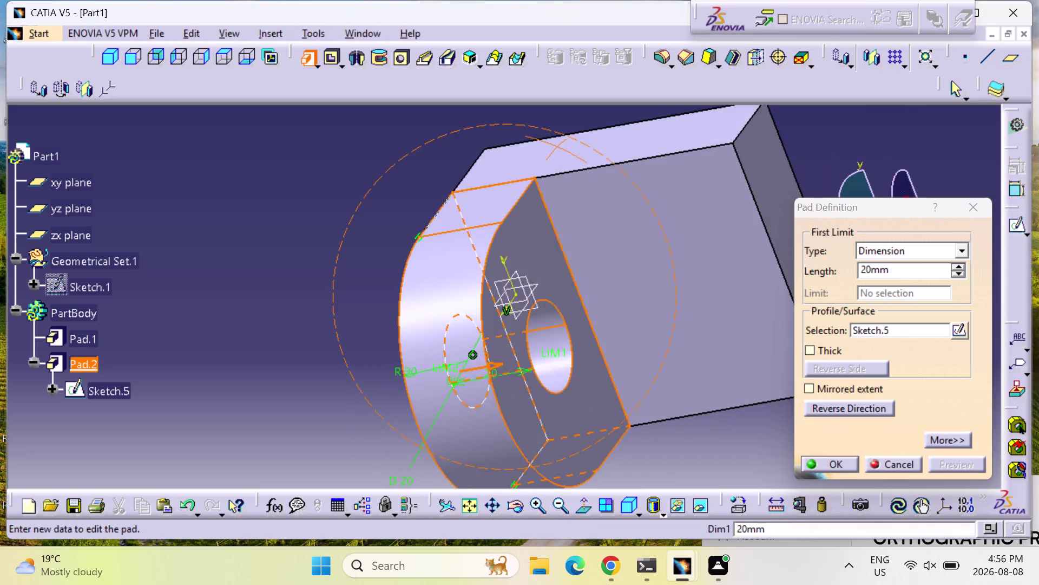
middle_drag(530, 177, 497, 187)
right_drag(531, 177, 497, 188)
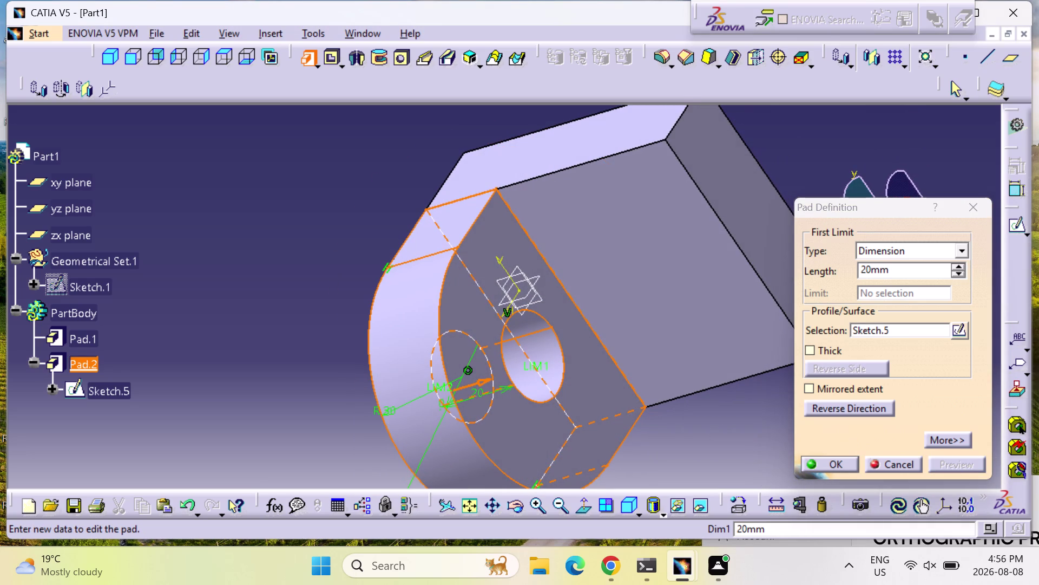
middle_drag(739, 427, 598, 420)
right_drag(731, 428, 597, 420)
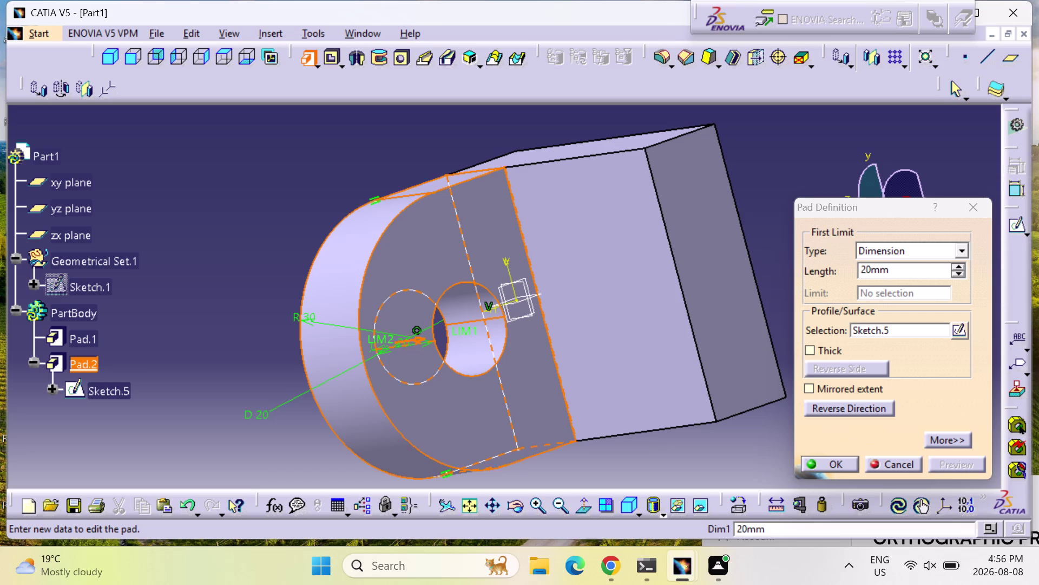
click(835, 460)
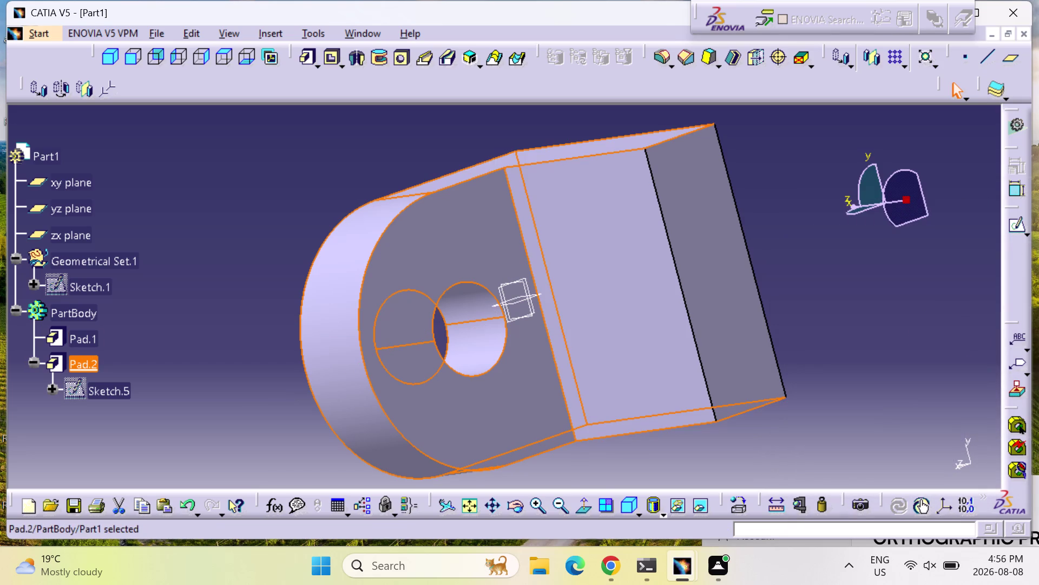
click(635, 506)
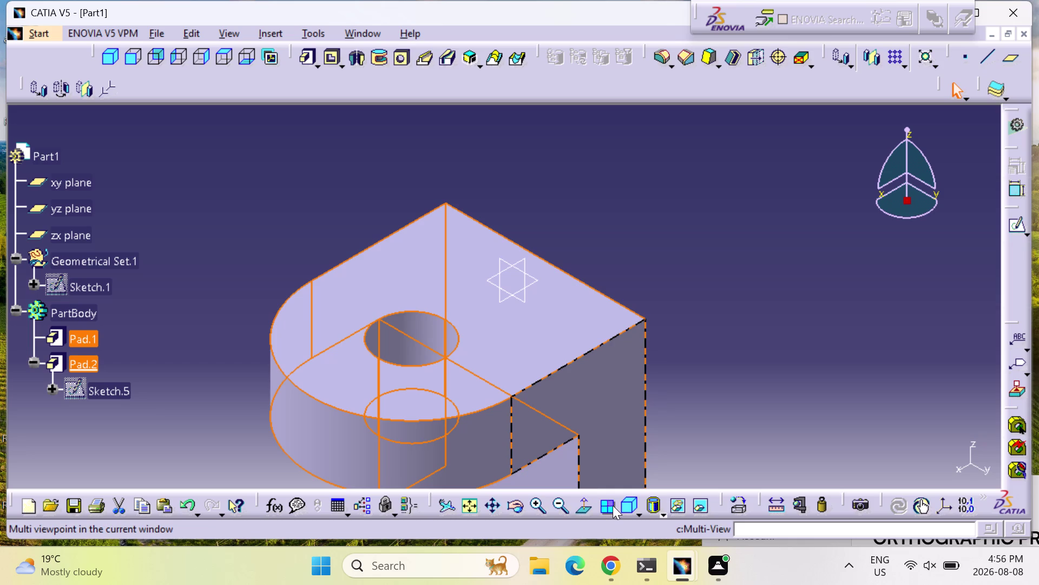
View the bracket in isometric, then from the right side.
click(642, 512)
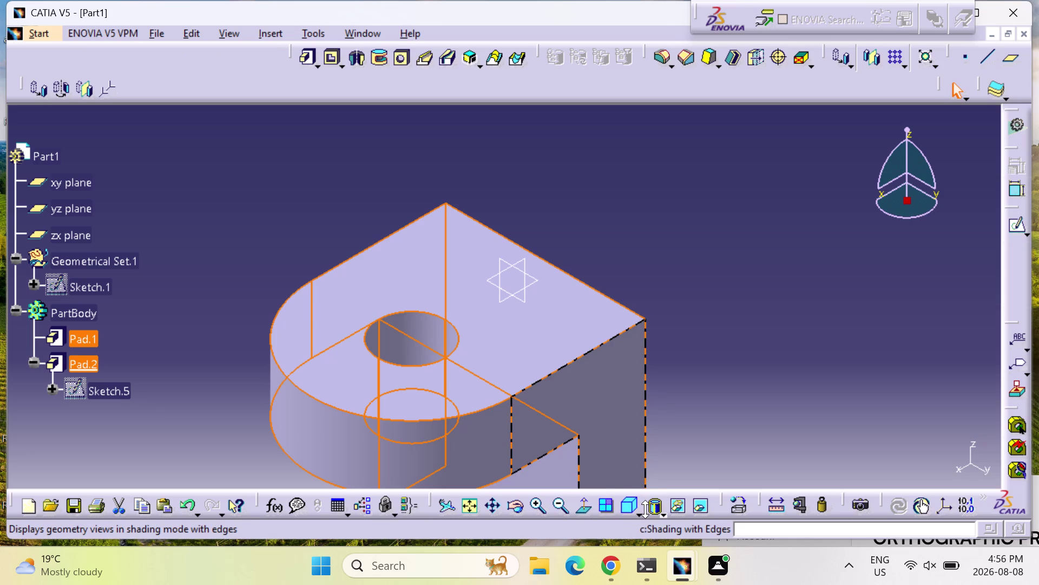
drag(643, 509, 642, 463)
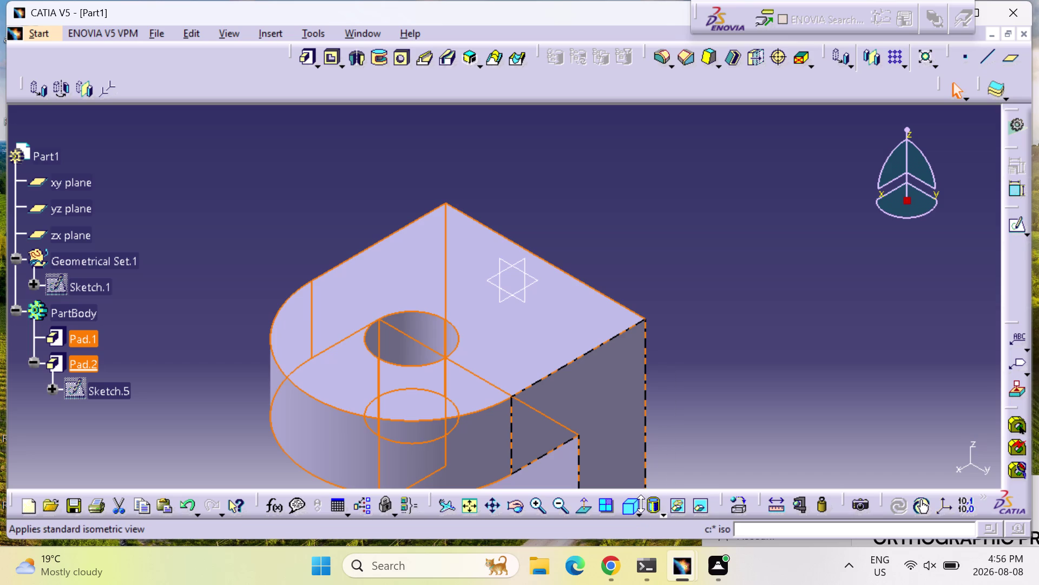
drag(642, 511, 642, 483)
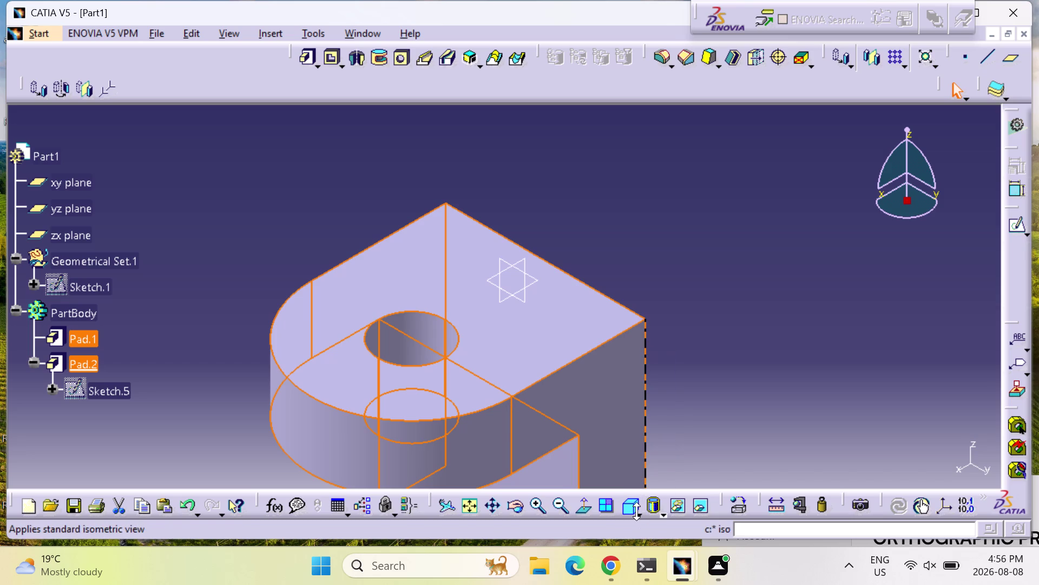
click(637, 514)
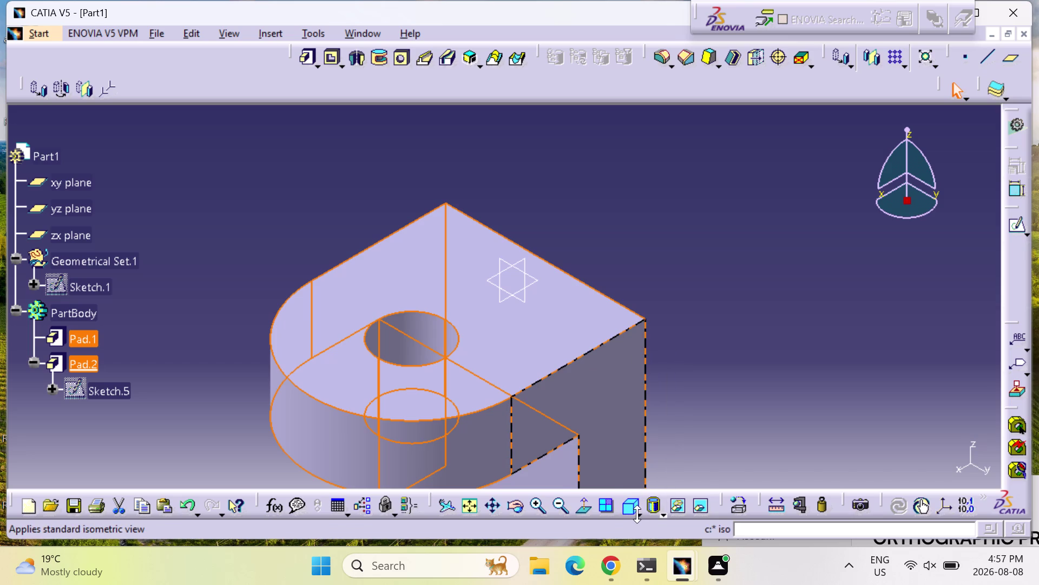
click(640, 513)
click(655, 469)
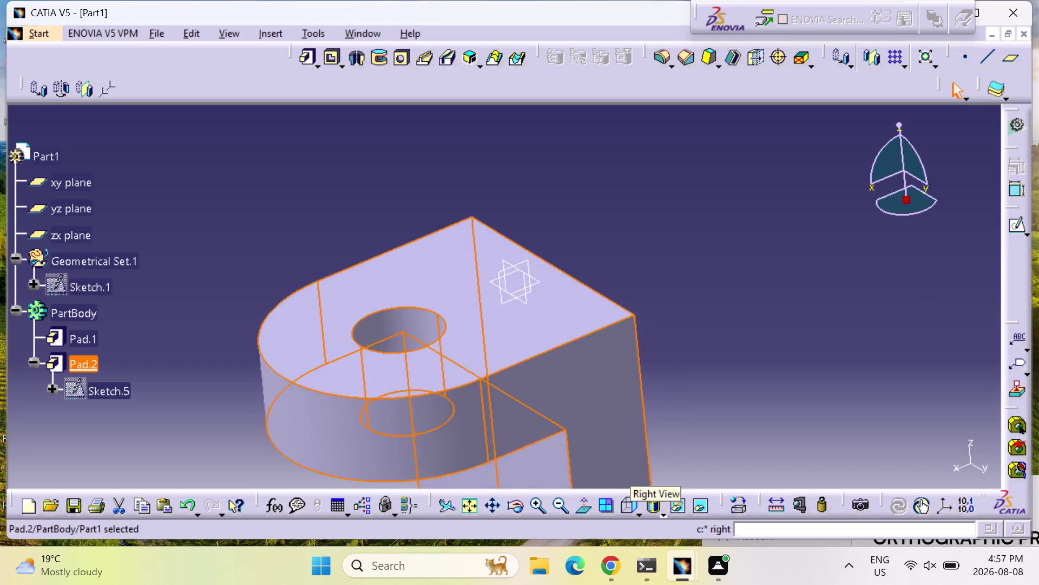
click(475, 504)
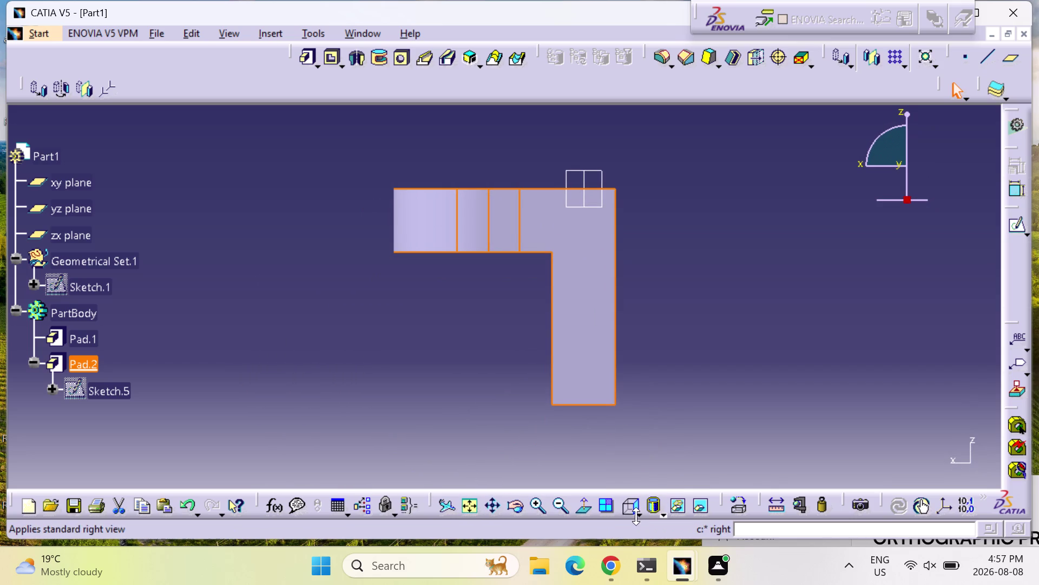
Switch to the front view, orbit the bracket in 3D, return to front, and deselect Pad.2.
click(639, 514)
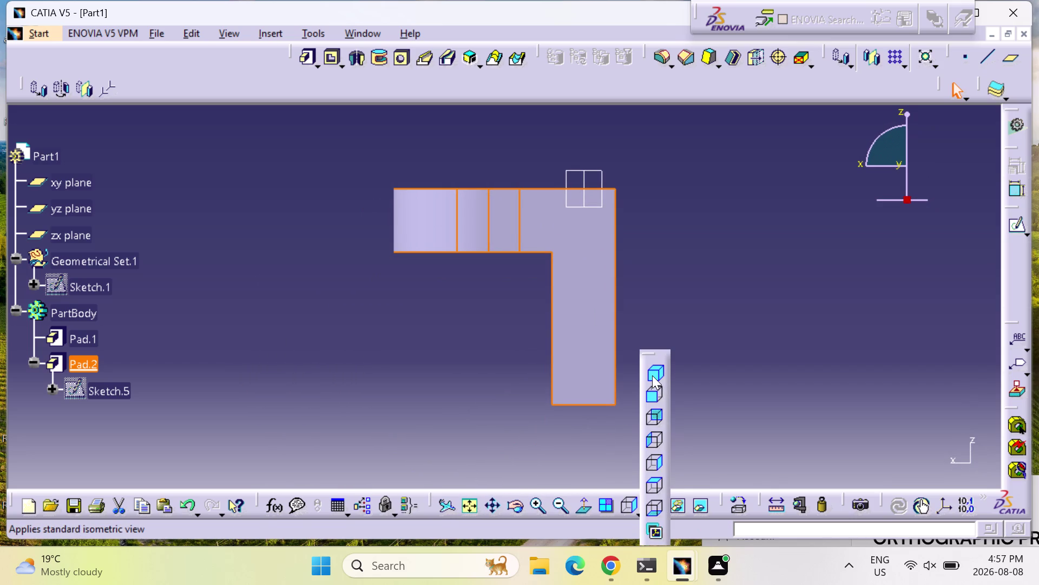
click(654, 391)
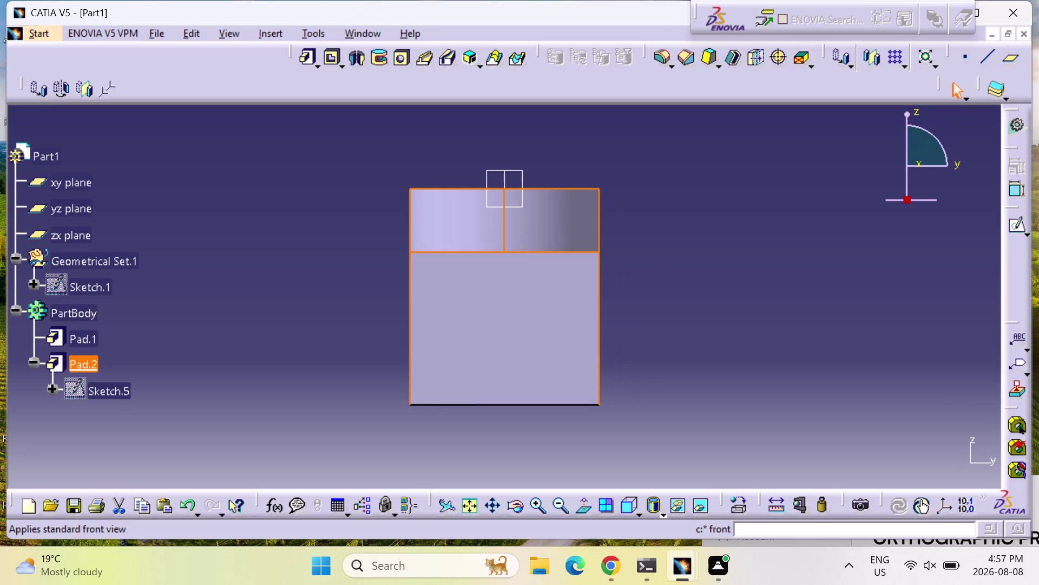
middle_drag(686, 394, 553, 176)
right_drag(687, 394, 554, 177)
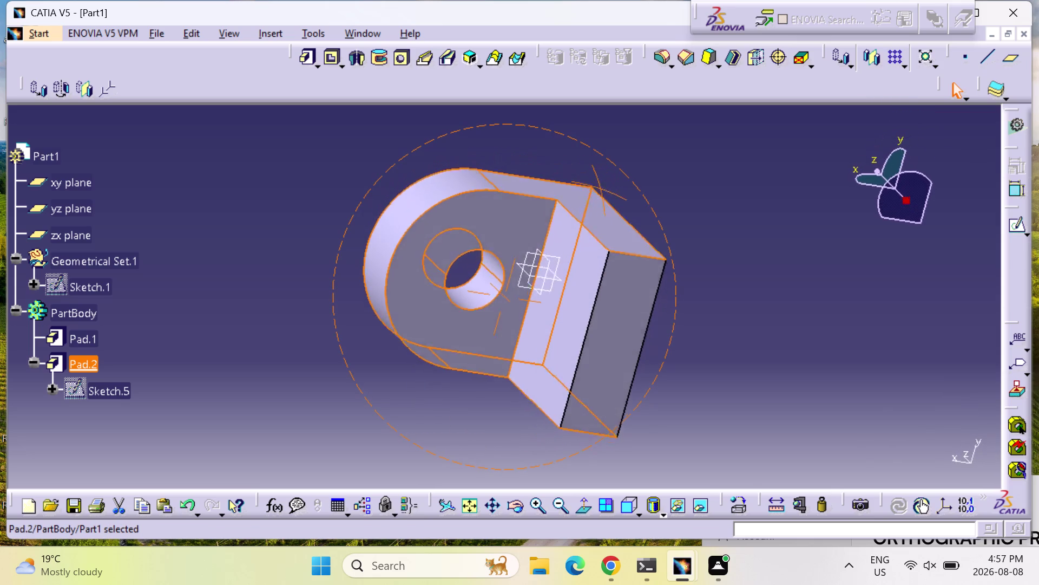
right_drag(554, 176, 544, 151)
middle_drag(553, 177, 543, 150)
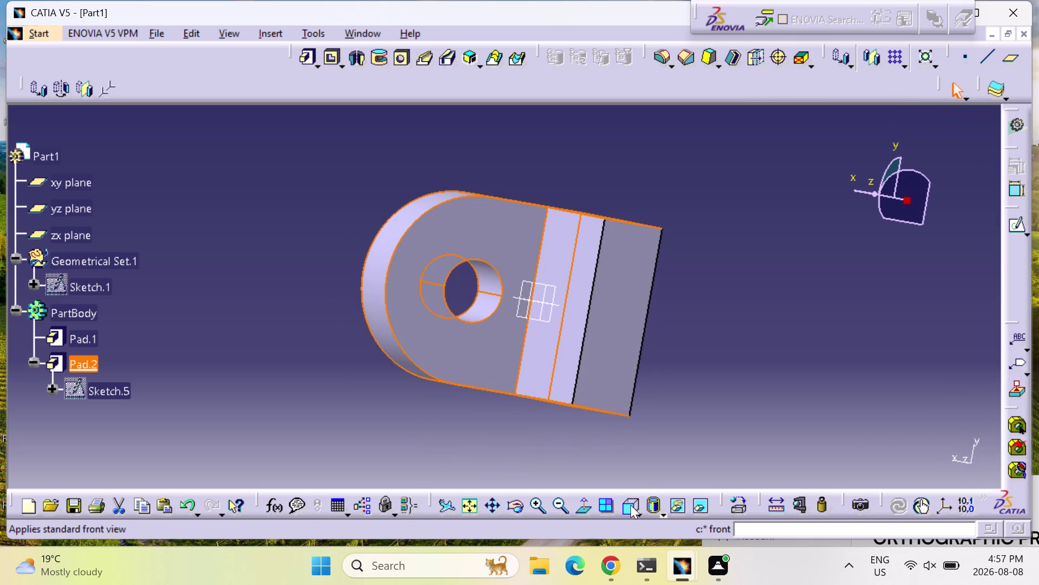
click(630, 505)
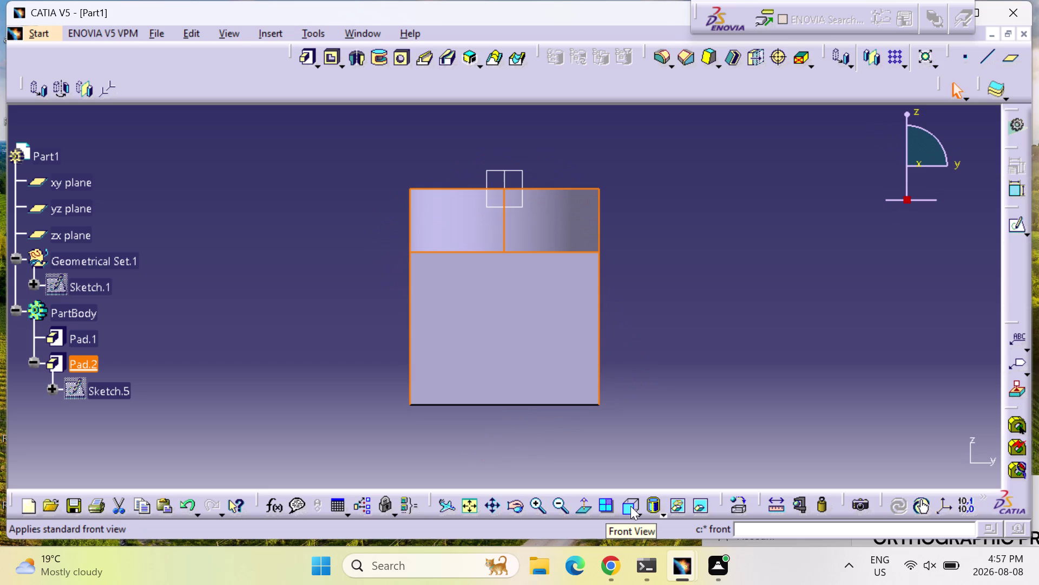
click(72, 179)
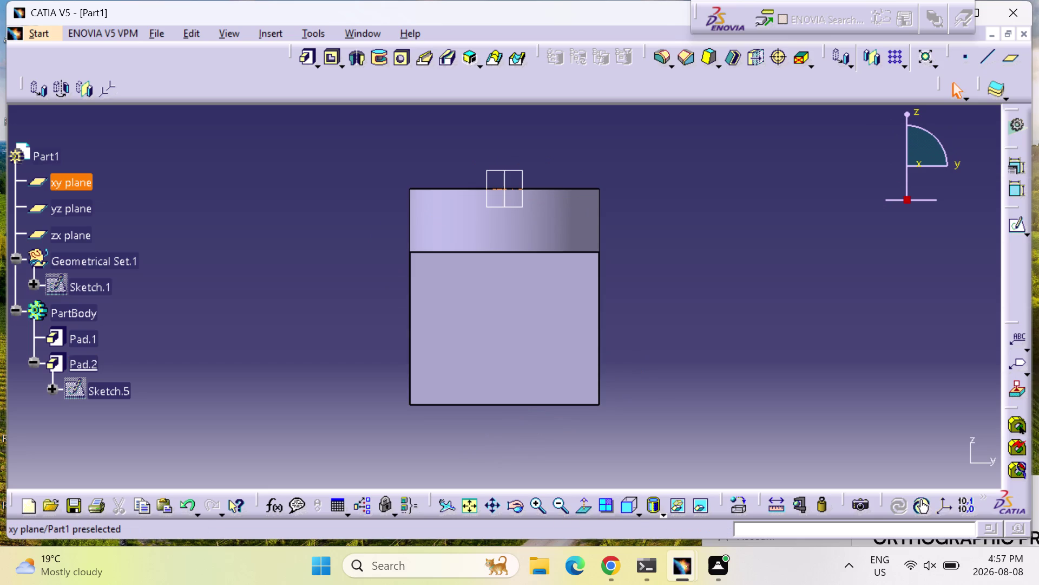
Check the bracket from the top and bottom views, ending on the right-side view.
click(644, 516)
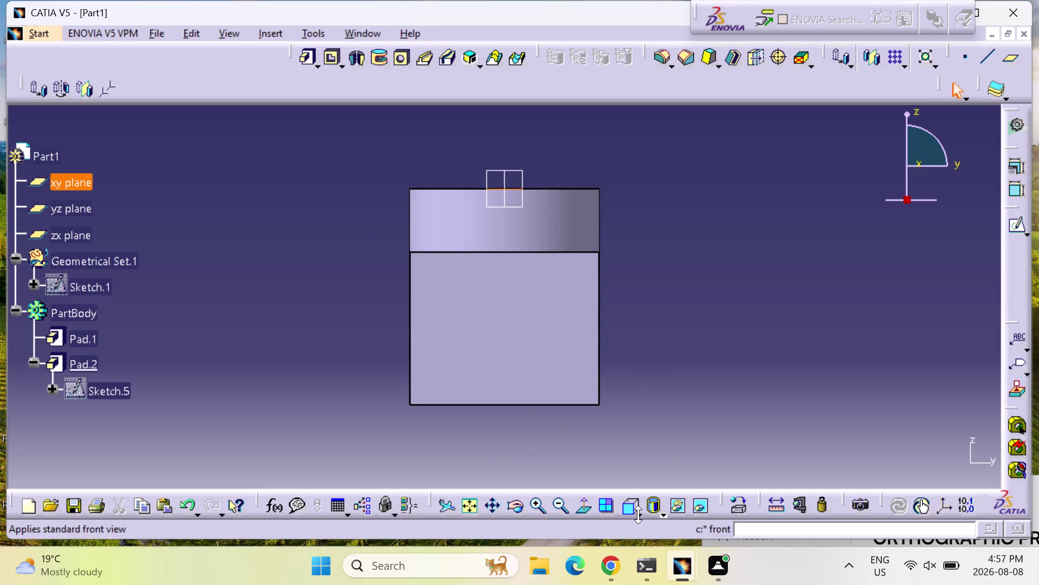
click(638, 514)
click(654, 508)
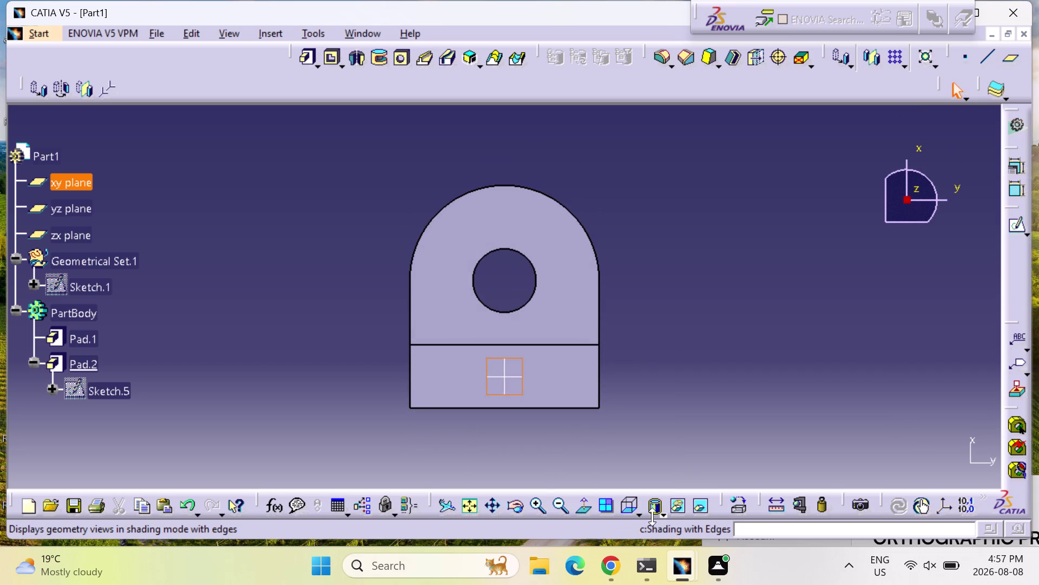
click(638, 514)
click(647, 490)
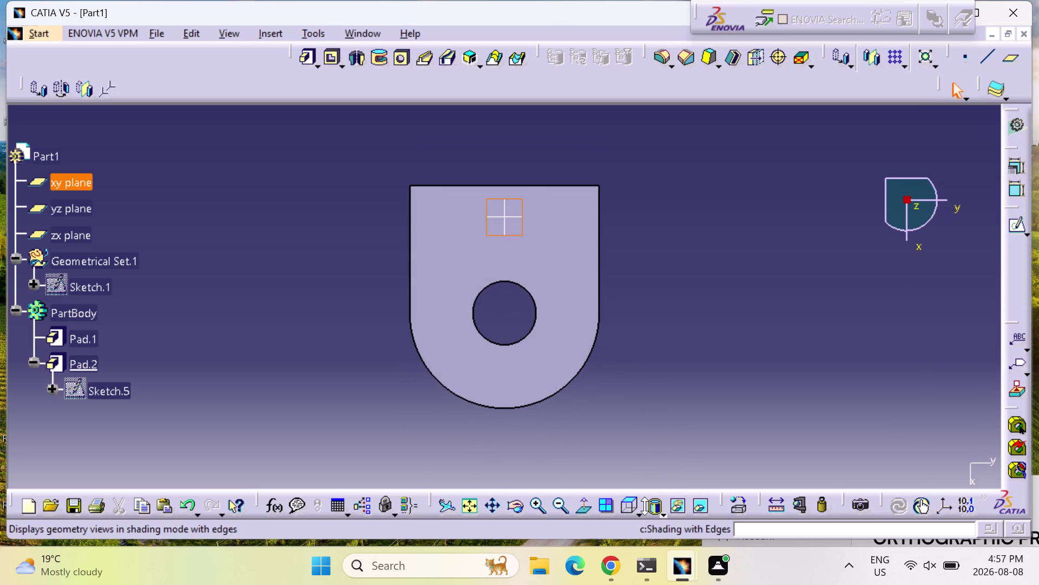
click(642, 512)
click(659, 466)
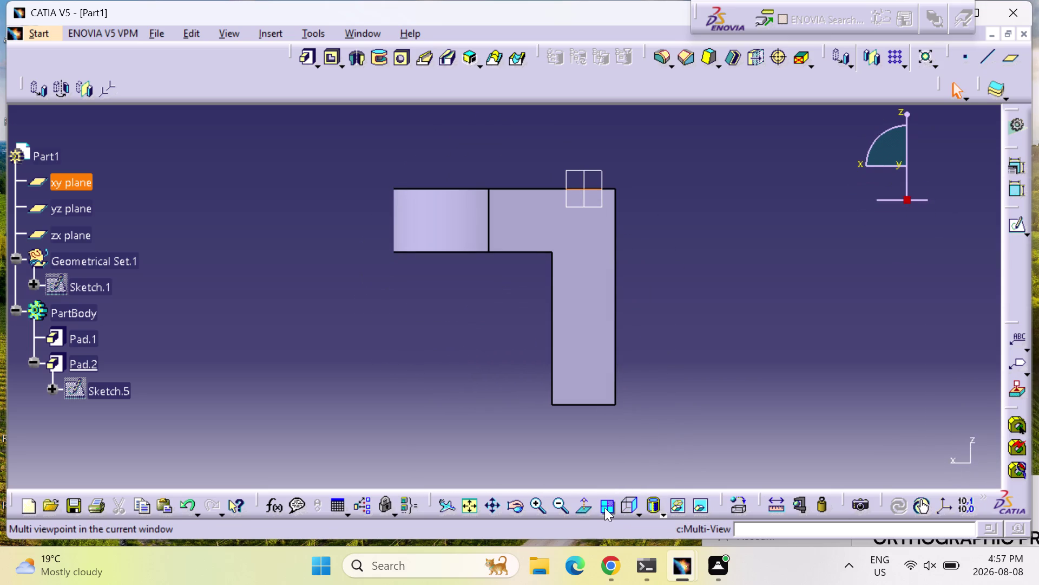
Drag the View toolbar off its strip into a floating window.
drag(600, 491, 572, 396)
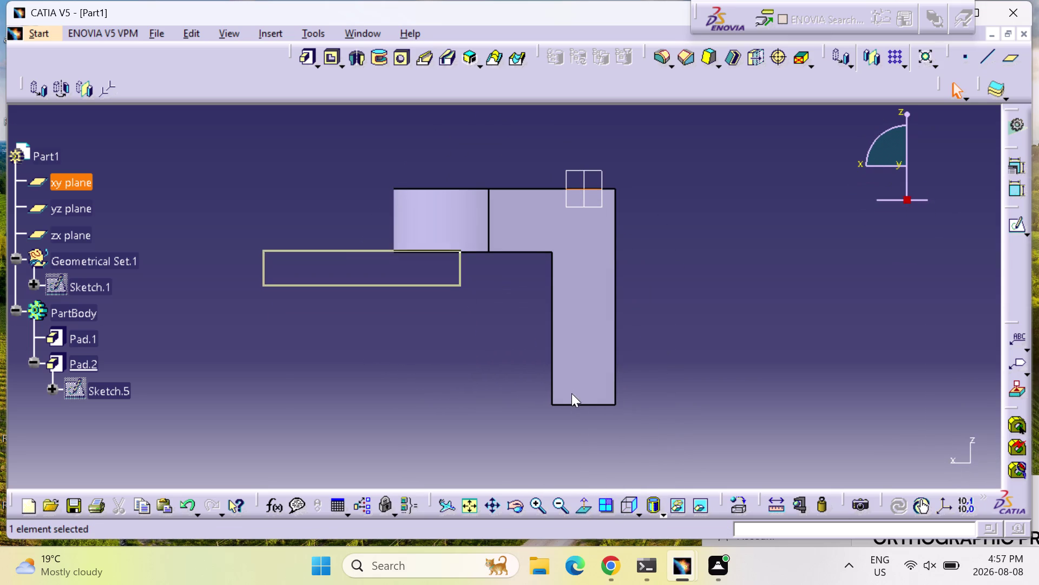
drag(572, 396, 505, 141)
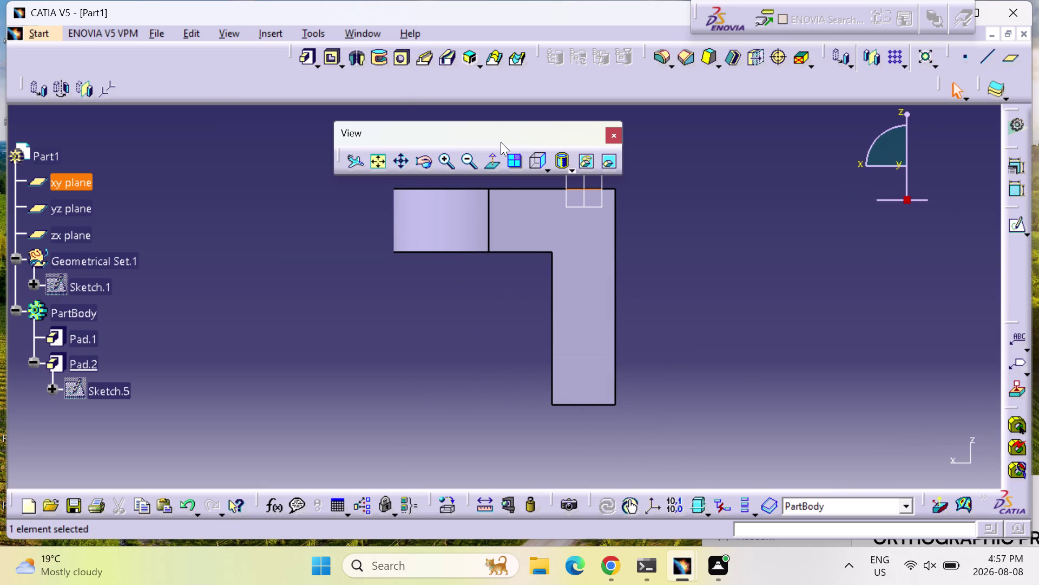
drag(501, 132, 612, 501)
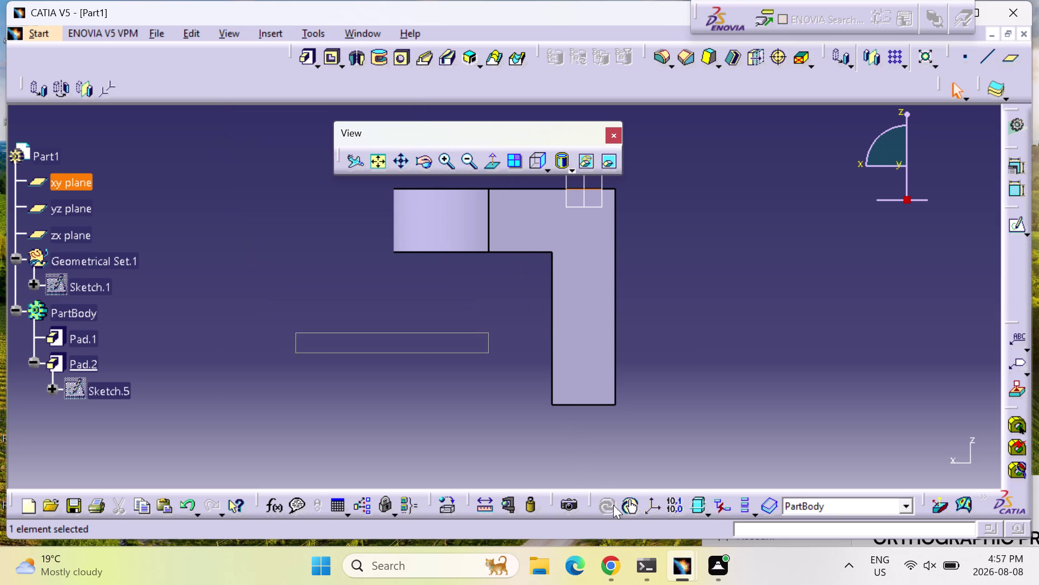
drag(611, 500, 660, 567)
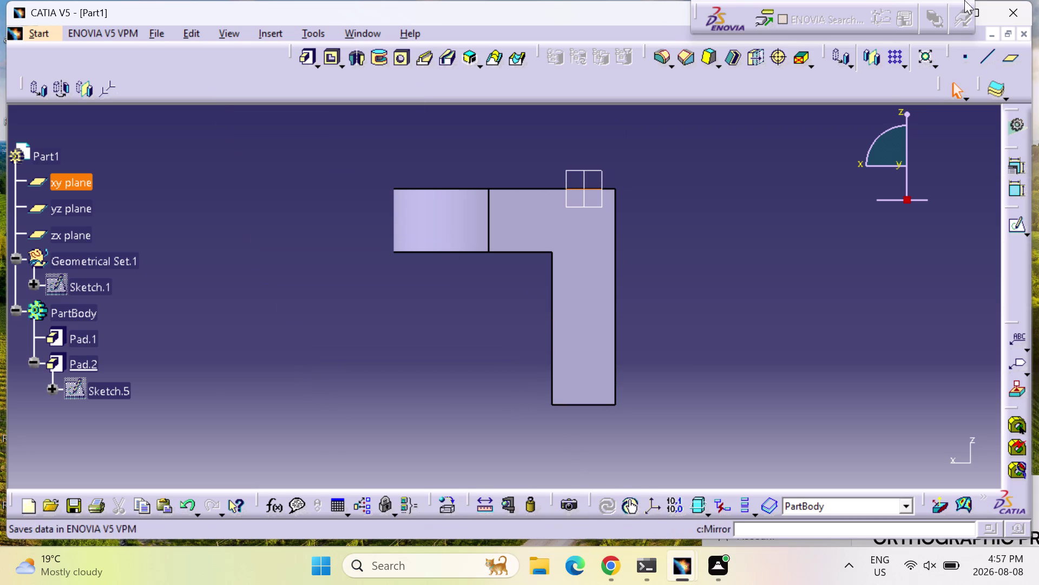
Restore all toolbar positions from Tools > Customize > Toolbars and close the dialog.
right_click(883, 88)
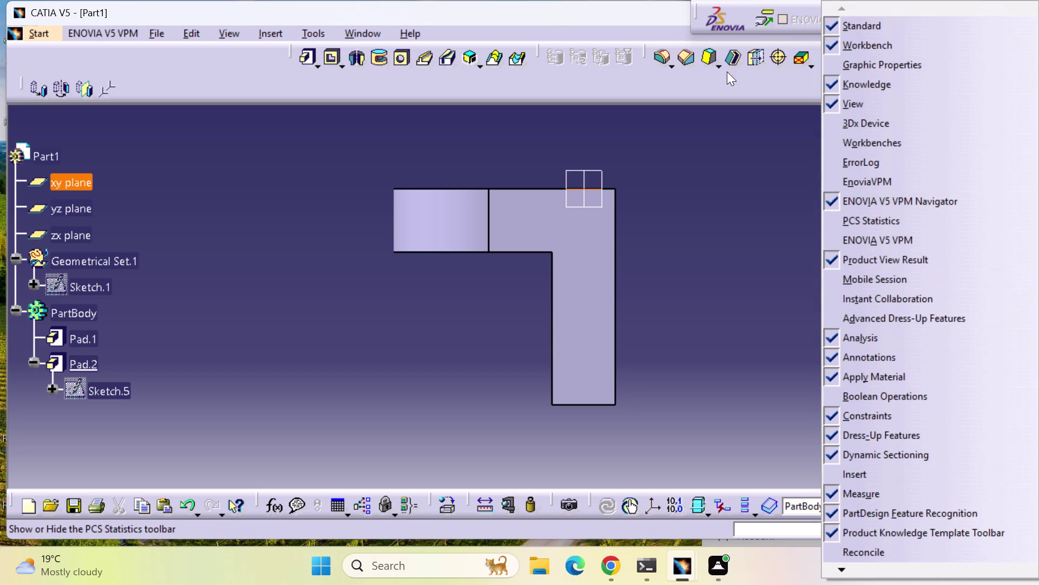
click(760, 82)
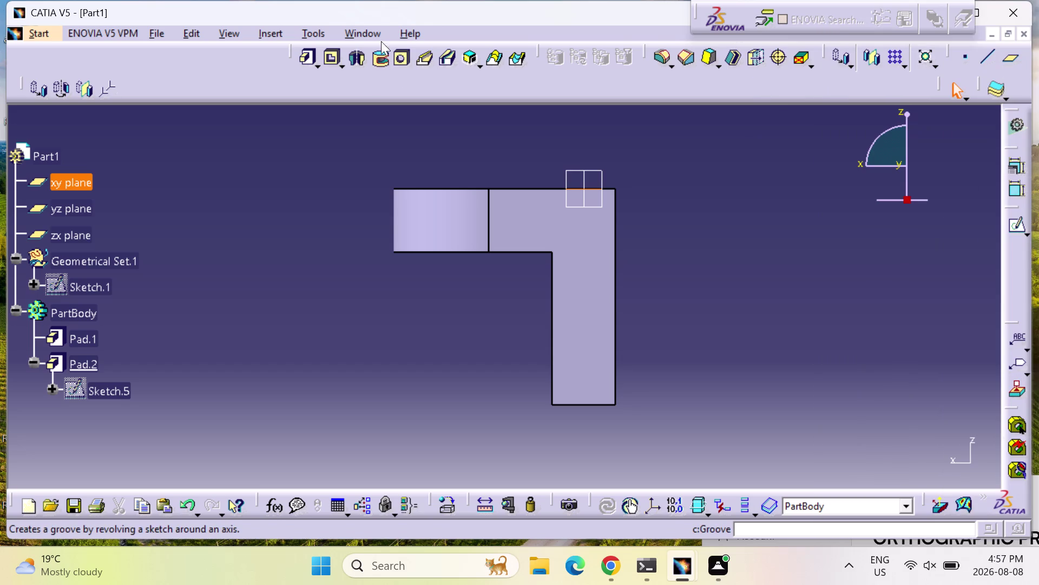
click(316, 30)
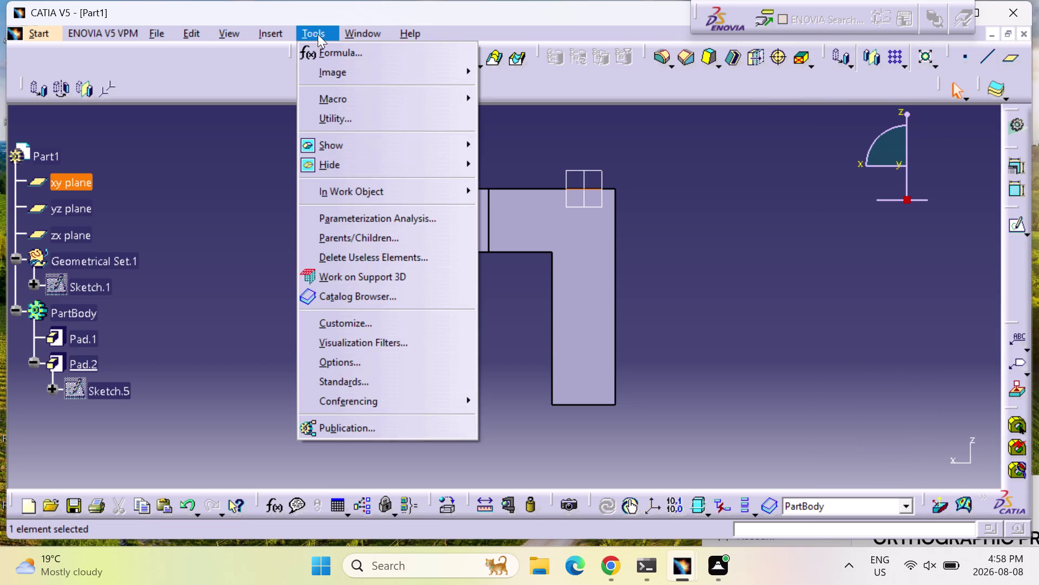
click(368, 328)
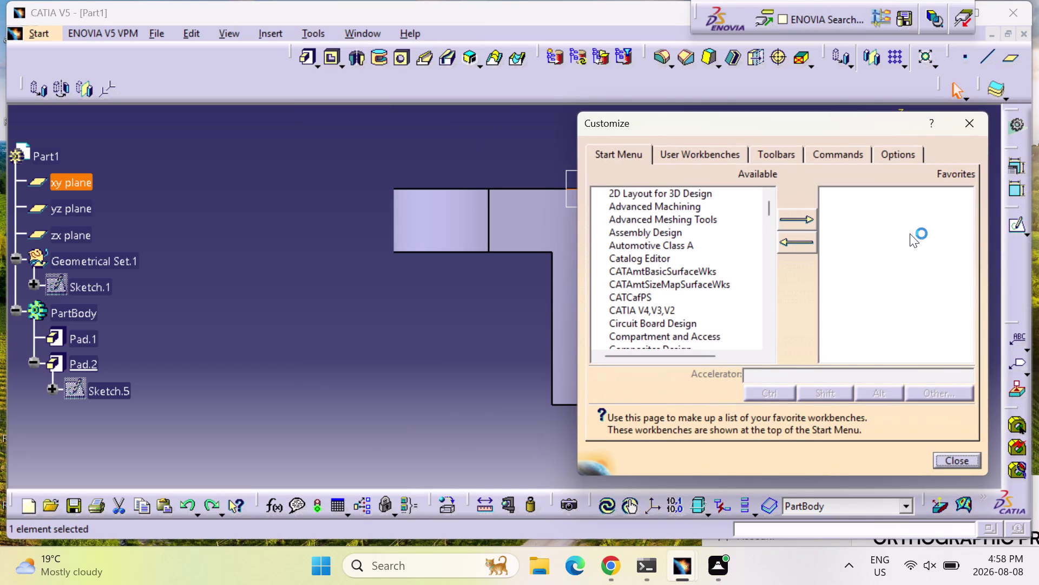
click(776, 153)
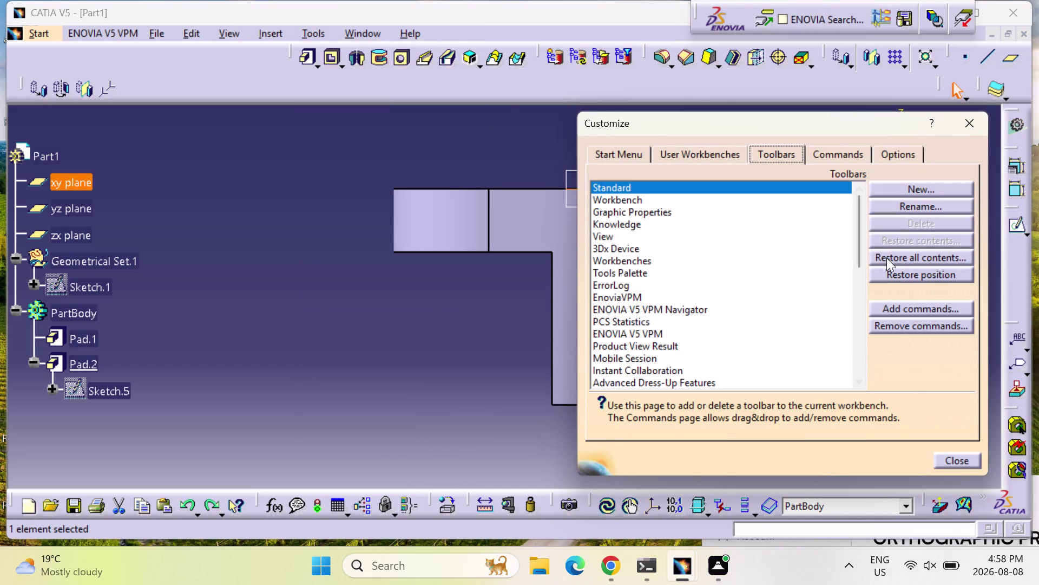
click(887, 258)
click(523, 314)
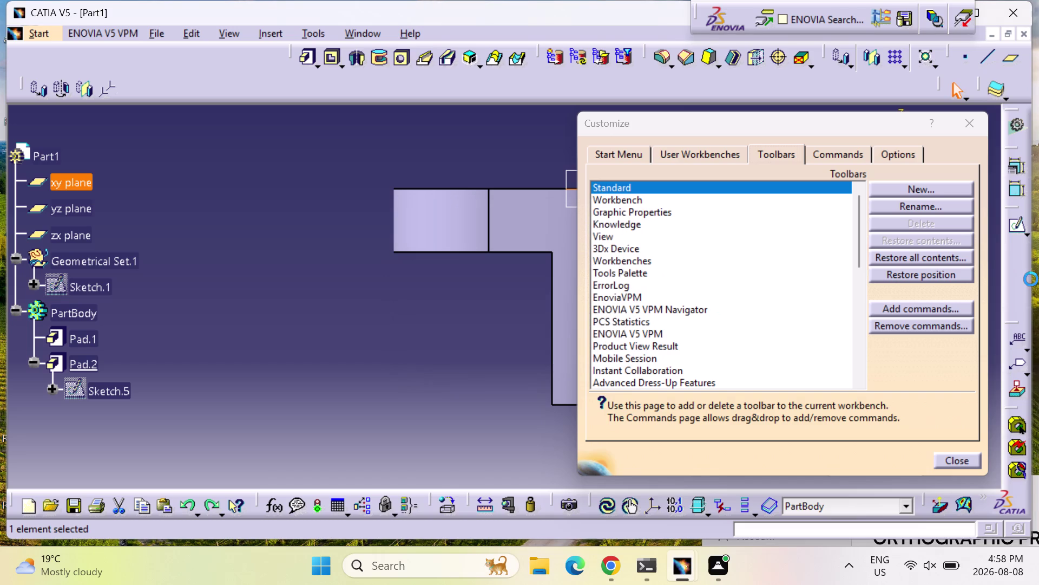
click(957, 276)
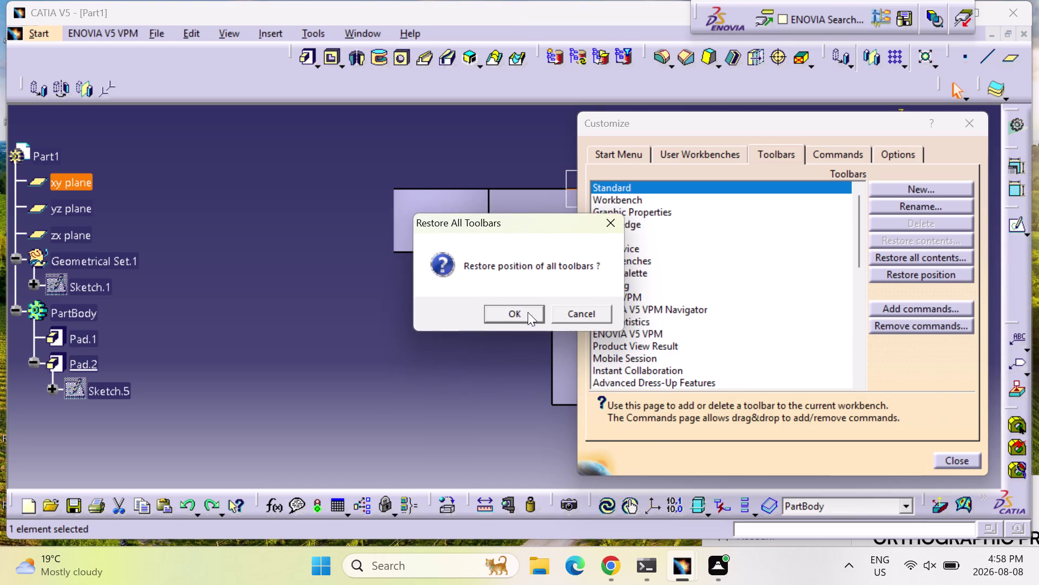
click(526, 312)
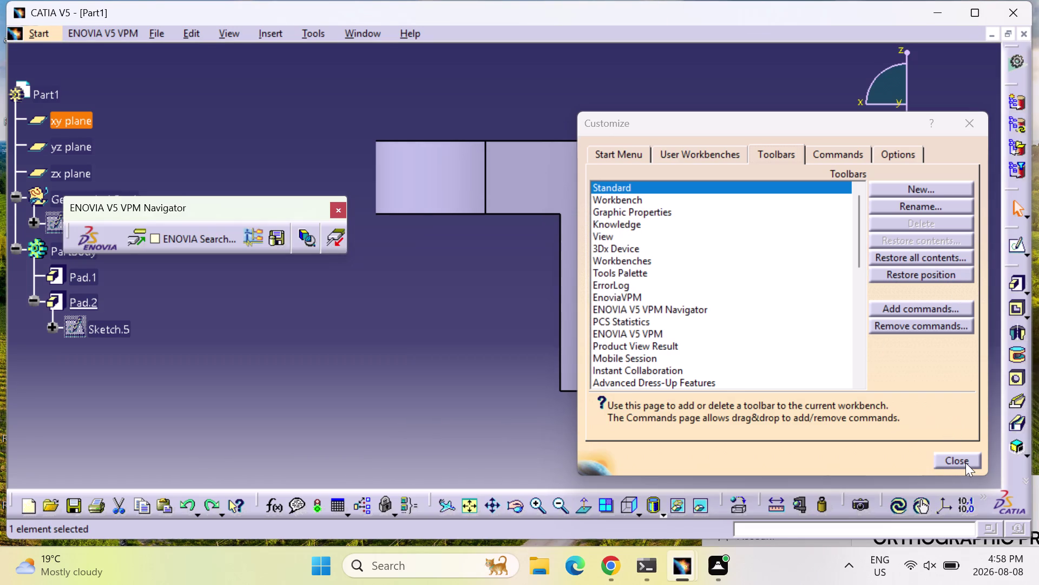
click(966, 462)
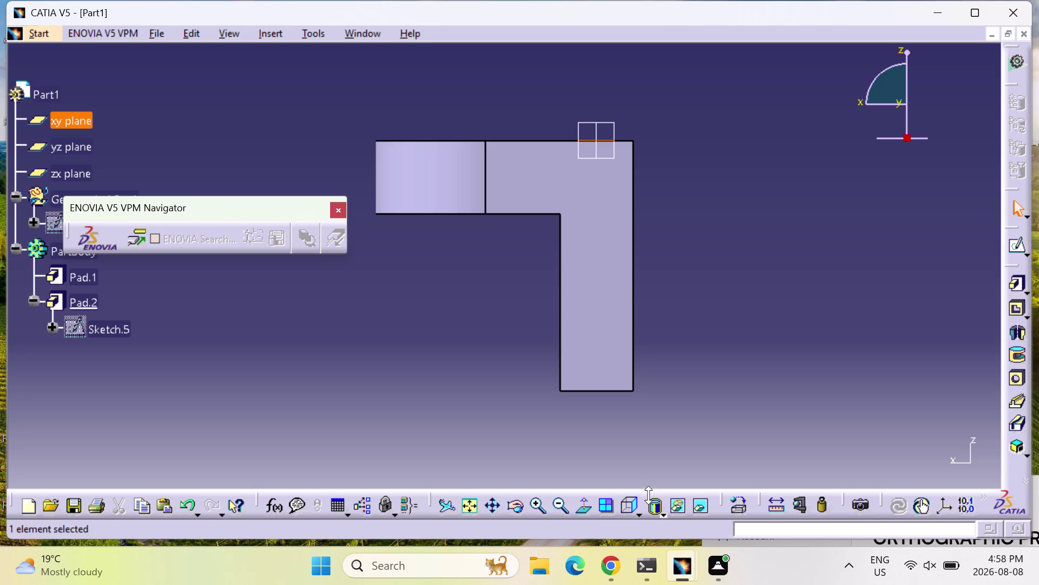
Dock the floating View toolbar along the top of the window.
drag(629, 491, 604, 314)
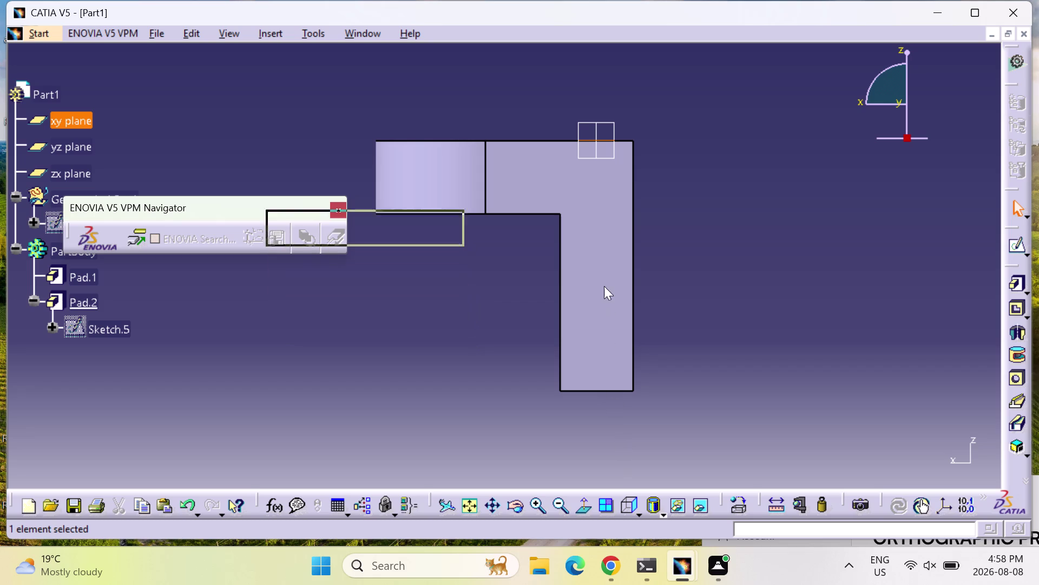
drag(604, 314, 844, 35)
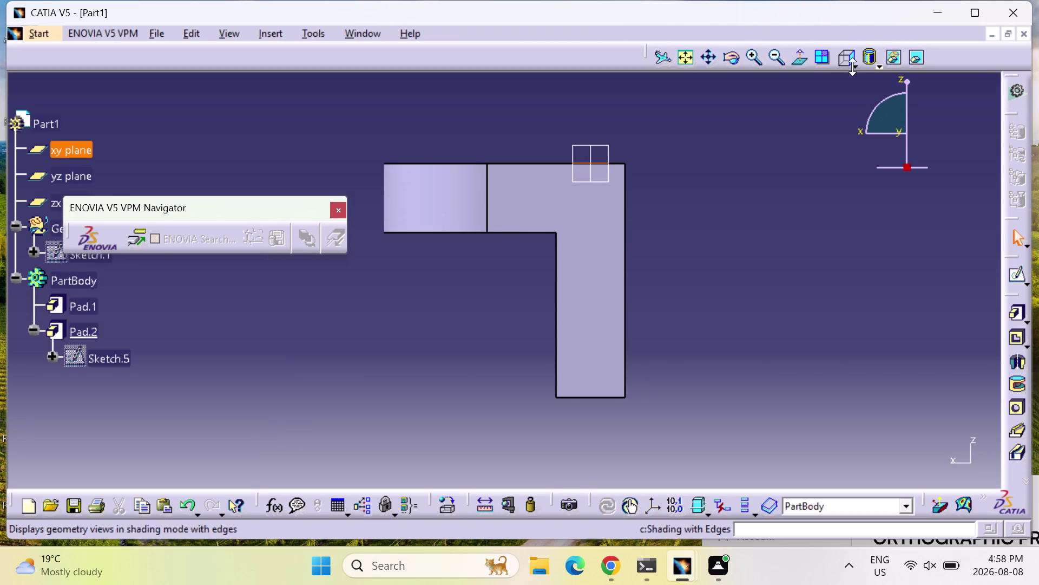
drag(859, 67, 844, 97)
drag(846, 67, 797, 114)
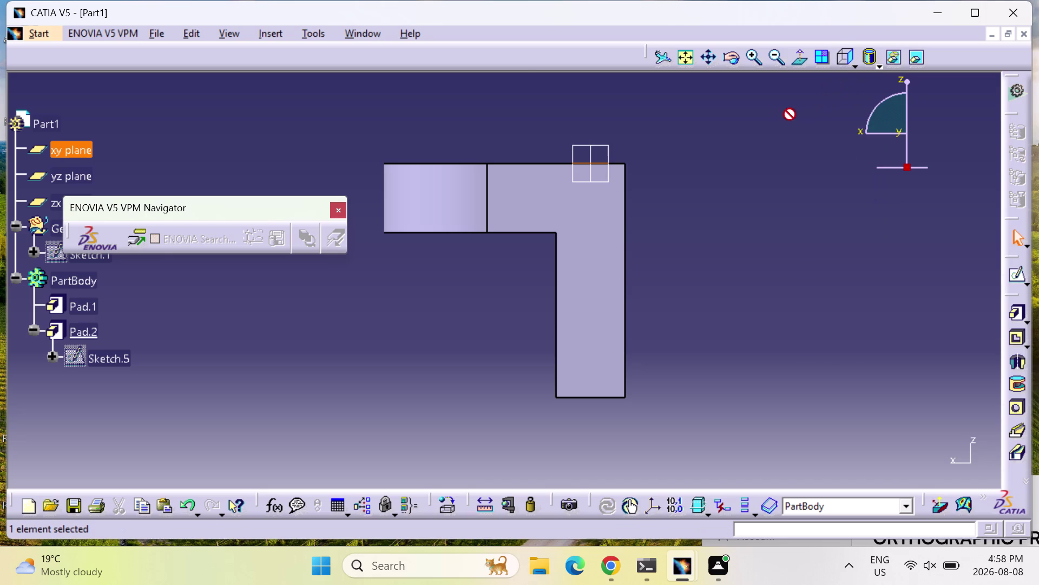
drag(797, 114, 523, 76)
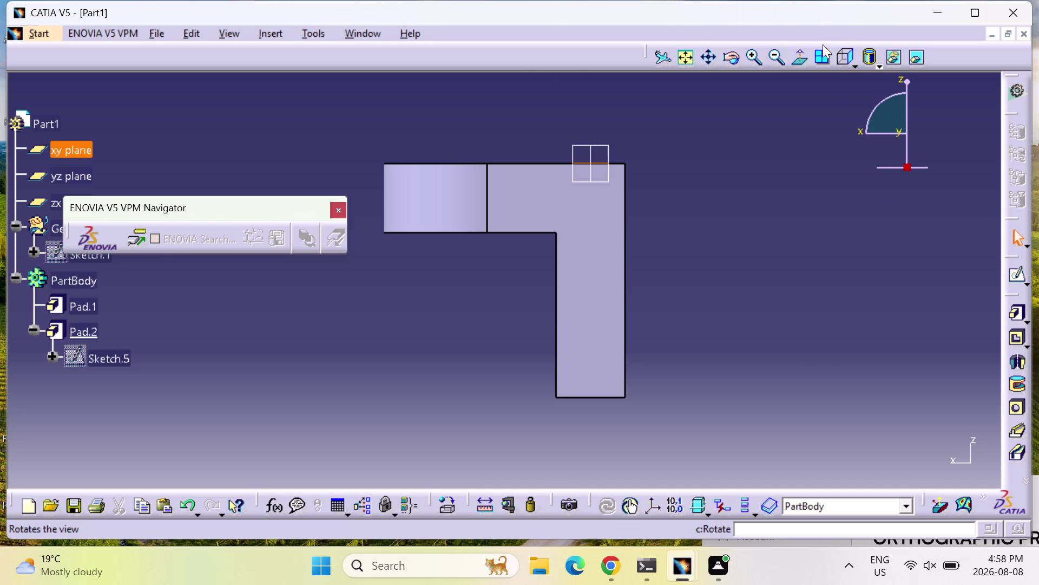
drag(821, 47, 572, 54)
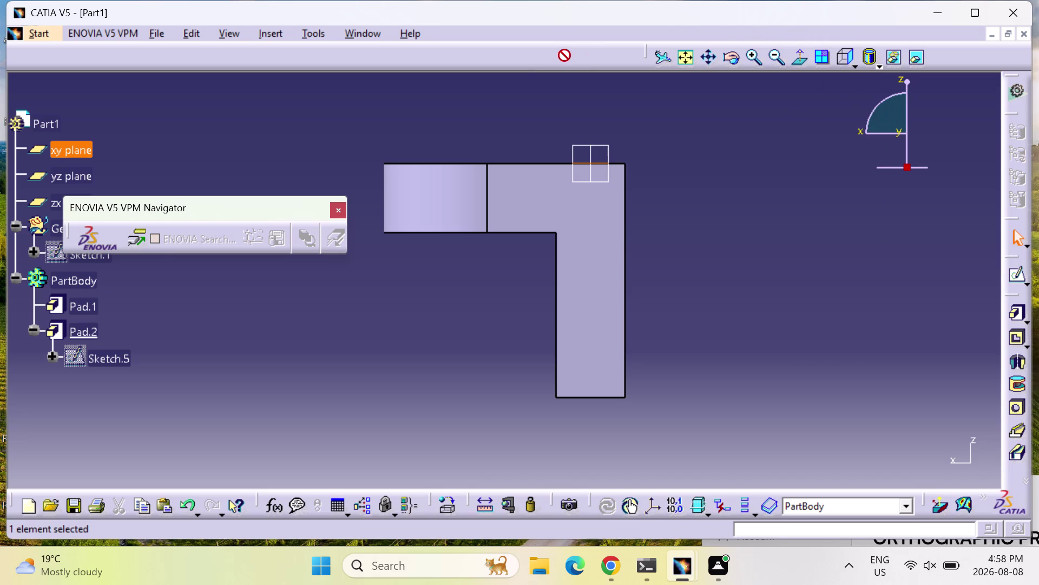
drag(571, 54, 559, 58)
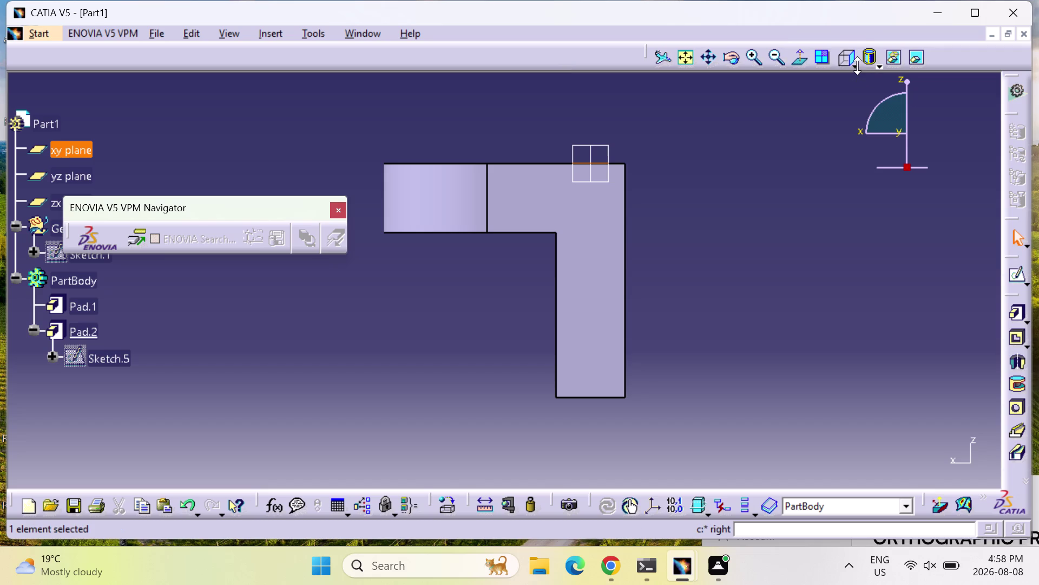
drag(857, 65, 855, 133)
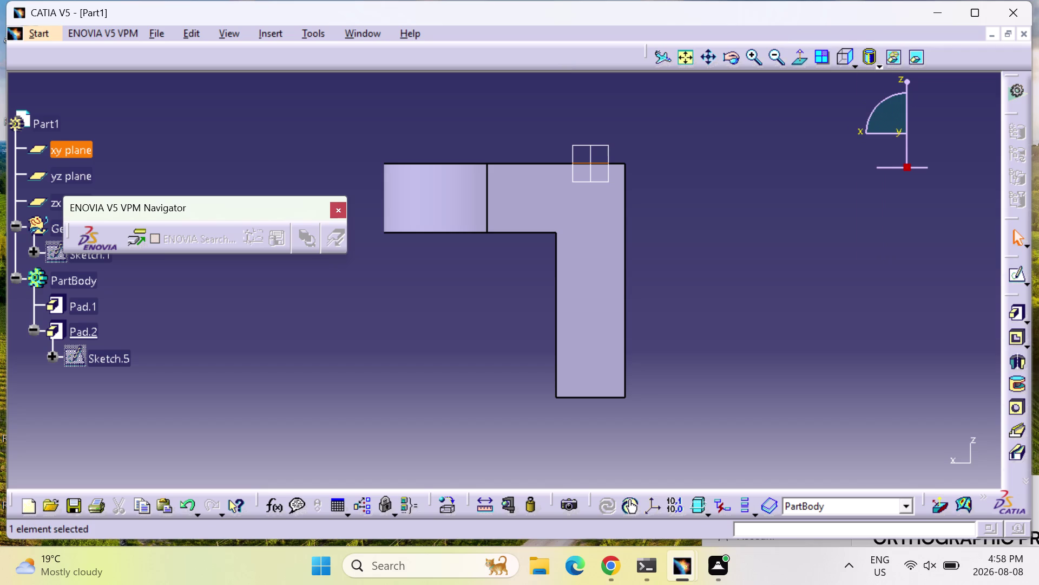
Detach the Render Style shading flyout and dock it beside the view tools.
drag(863, 67, 863, 68)
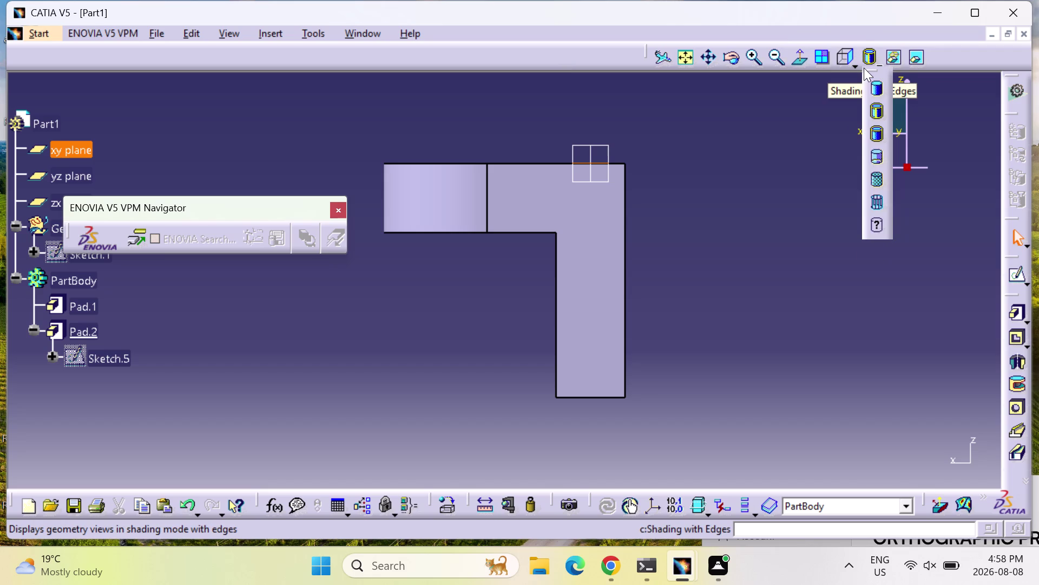
drag(864, 68, 868, 68)
drag(868, 68, 776, 82)
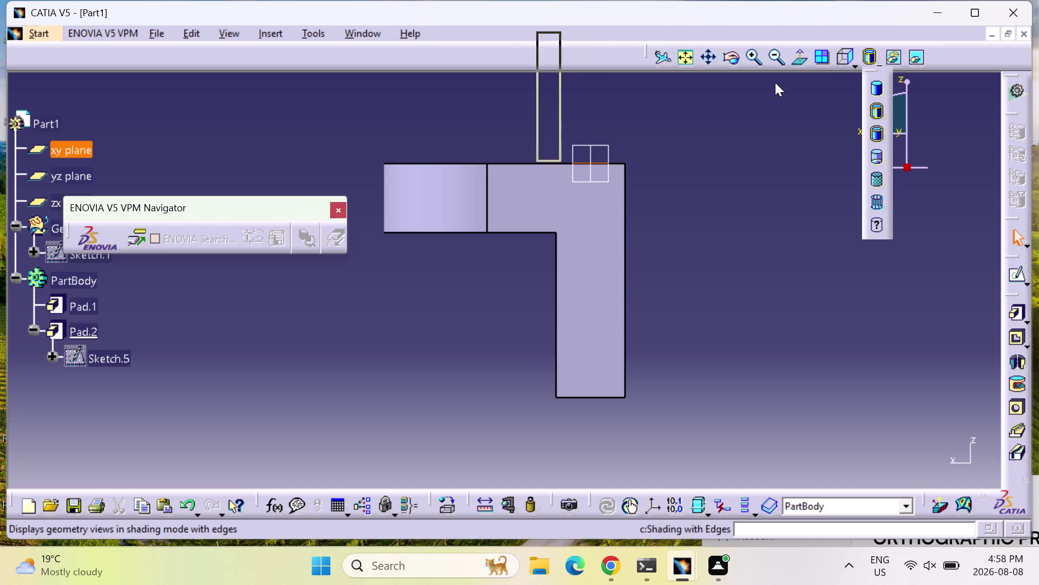
drag(775, 83, 753, 84)
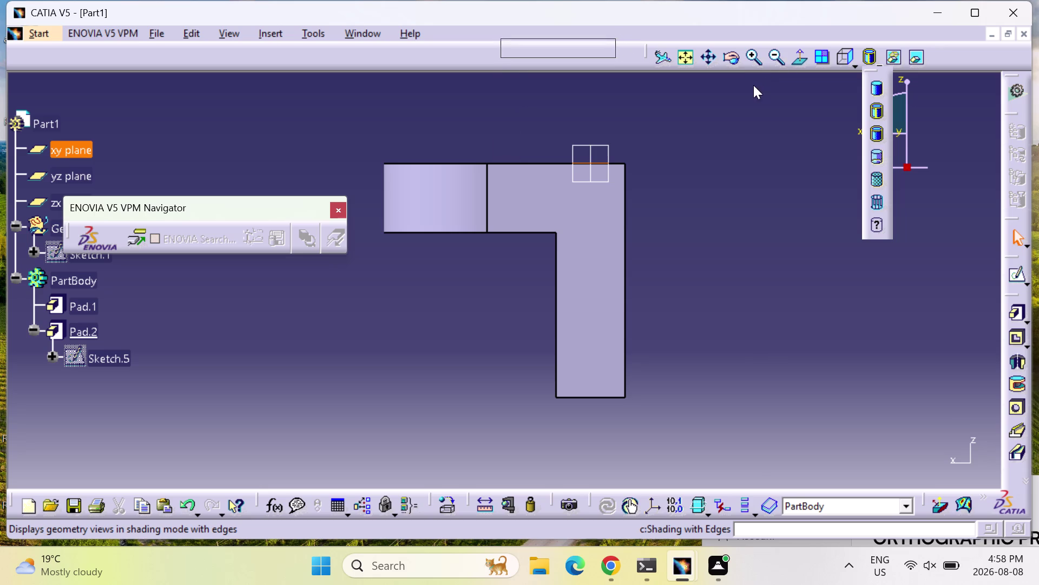
drag(754, 84, 766, 81)
drag(767, 81, 788, 73)
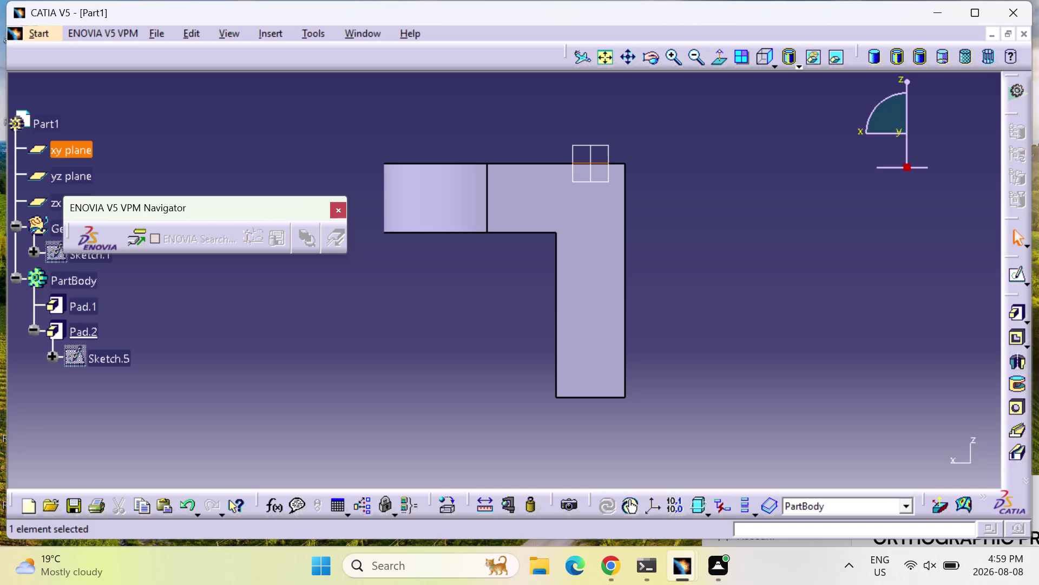
drag(768, 68, 764, 85)
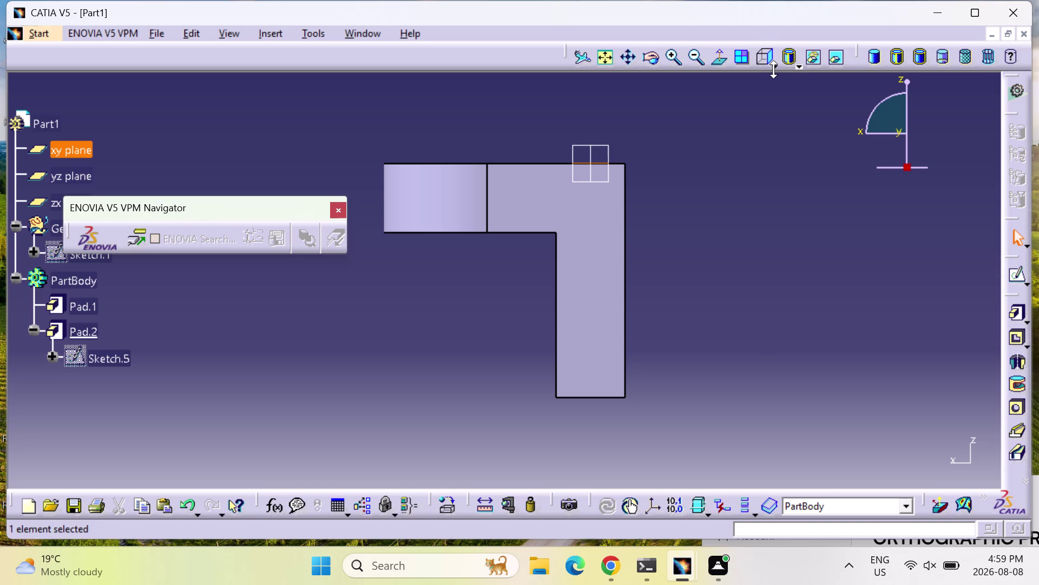
Detach the Quick View standard-orientation flyout and dock it as its own toolbar.
click(774, 70)
drag(781, 72, 744, 86)
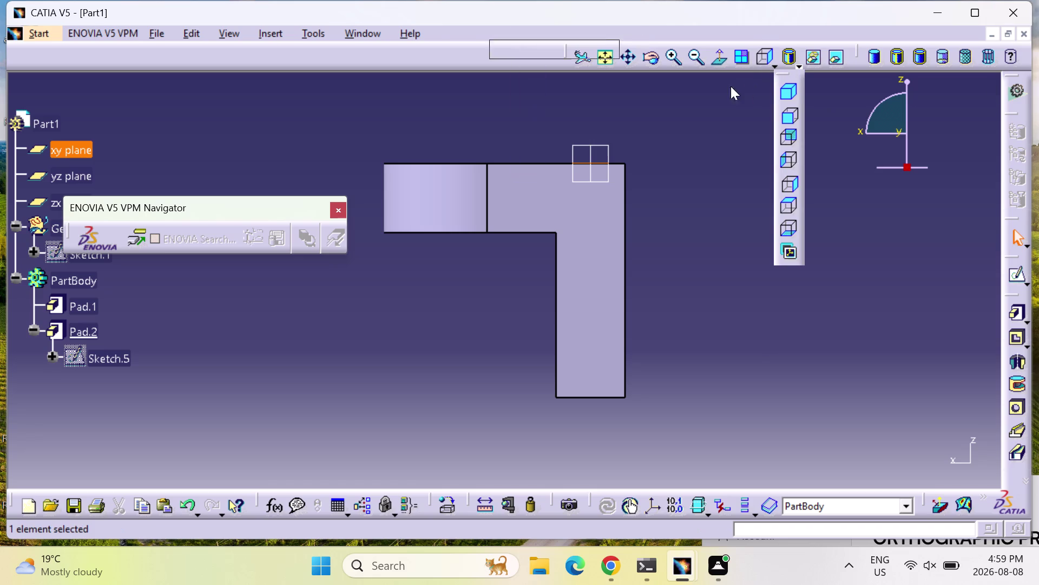
drag(744, 85, 643, 74)
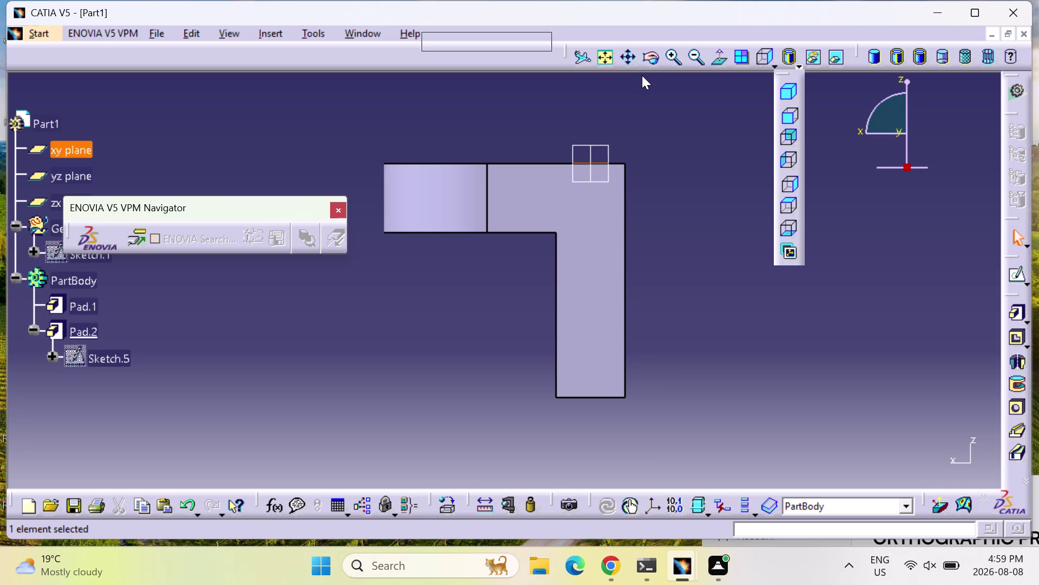
drag(642, 73, 641, 85)
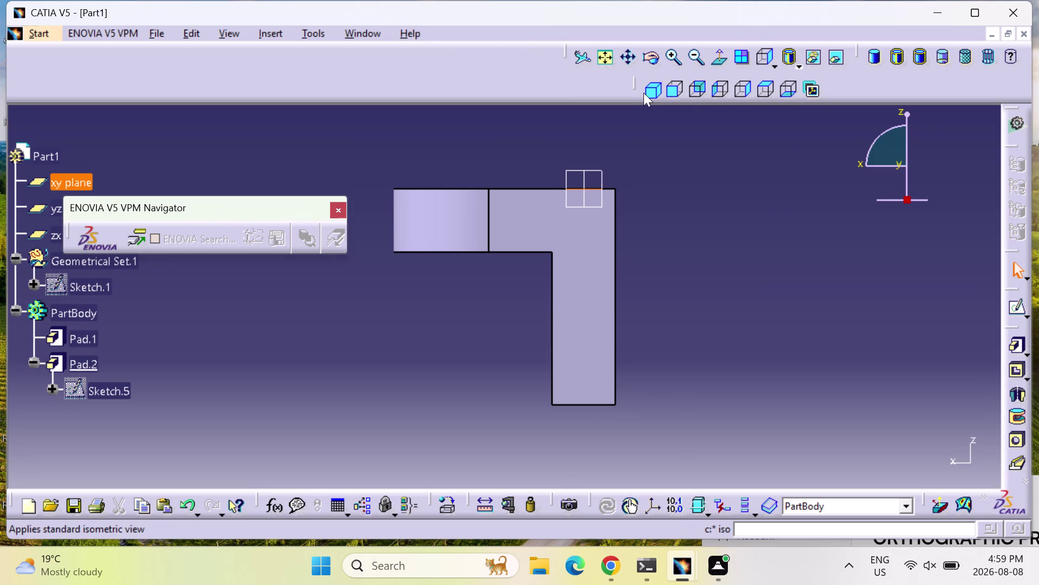
Step through the isometric, front, back, left, right and top views on the docked toolbar.
click(655, 88)
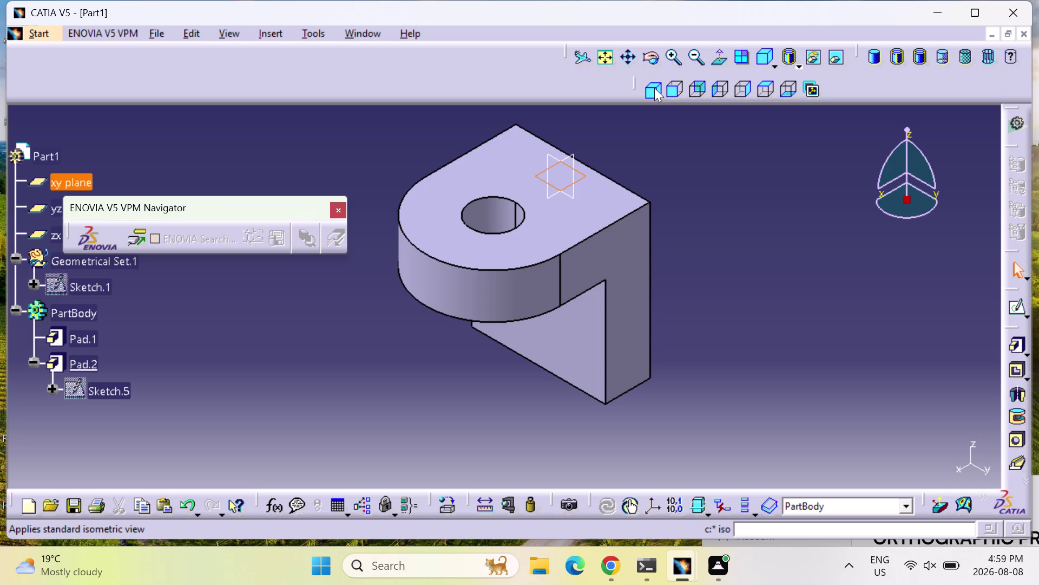
click(684, 89)
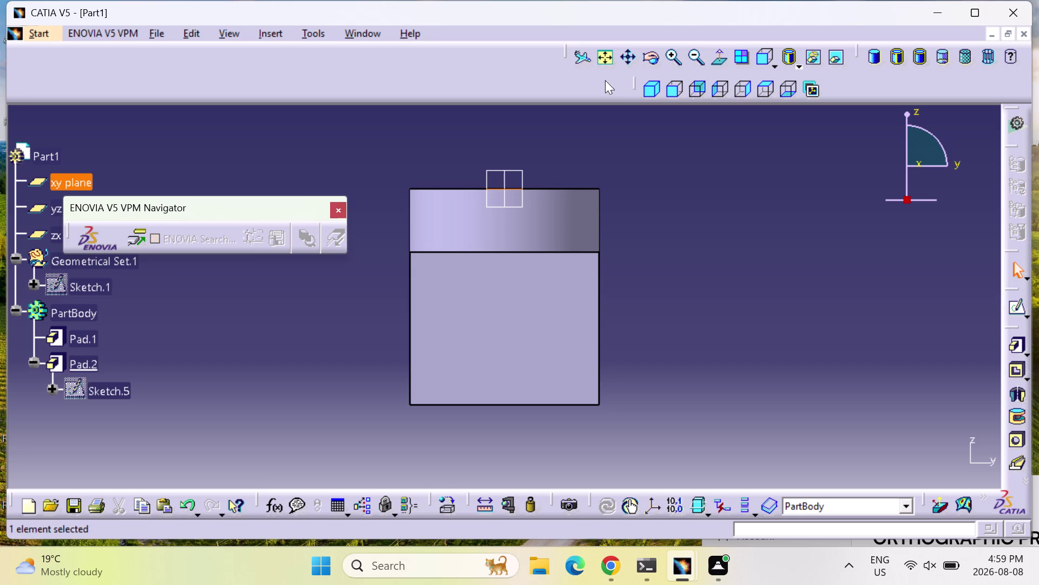
click(682, 92)
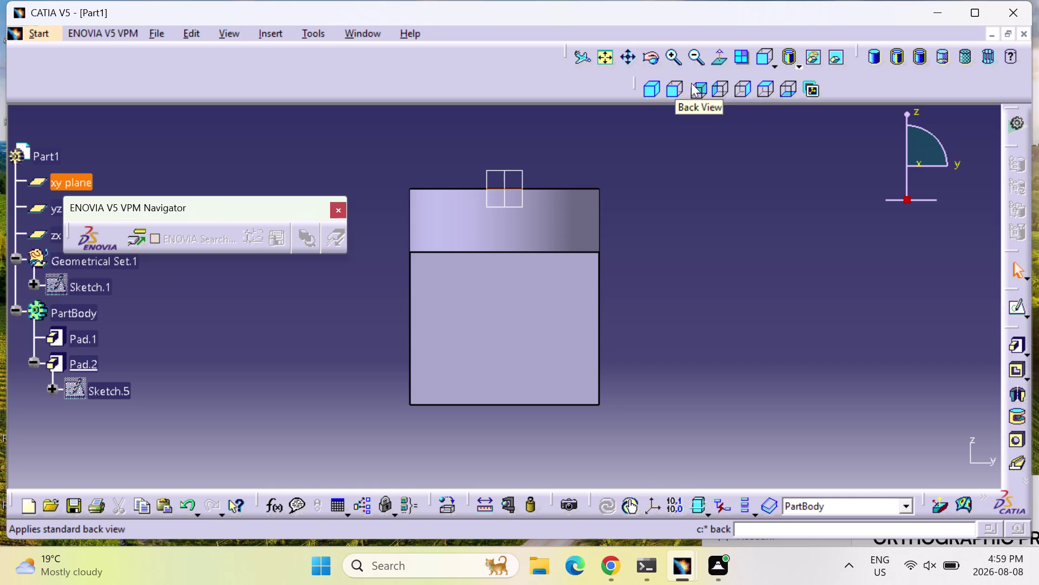
click(693, 92)
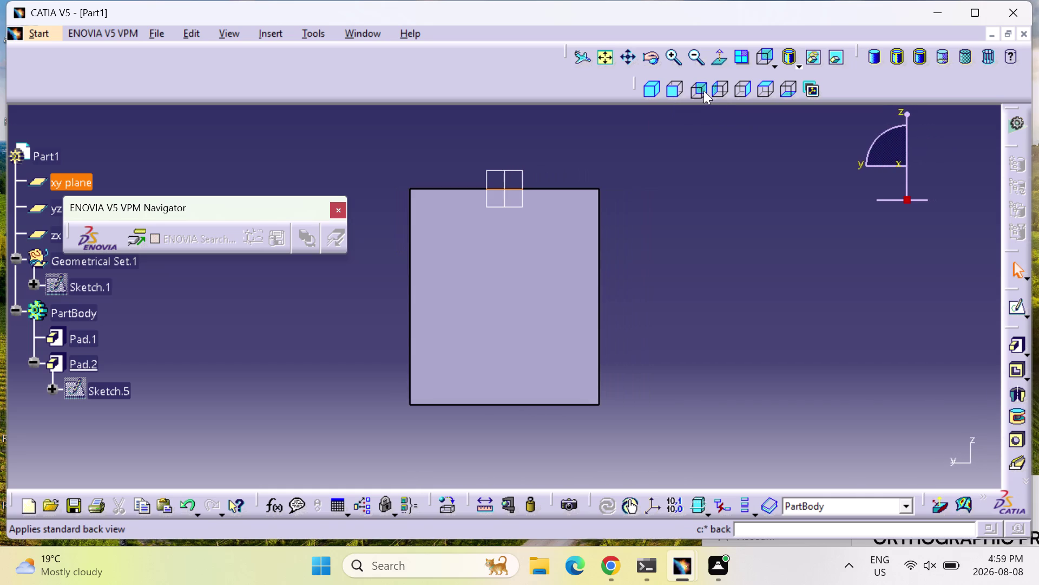
click(716, 90)
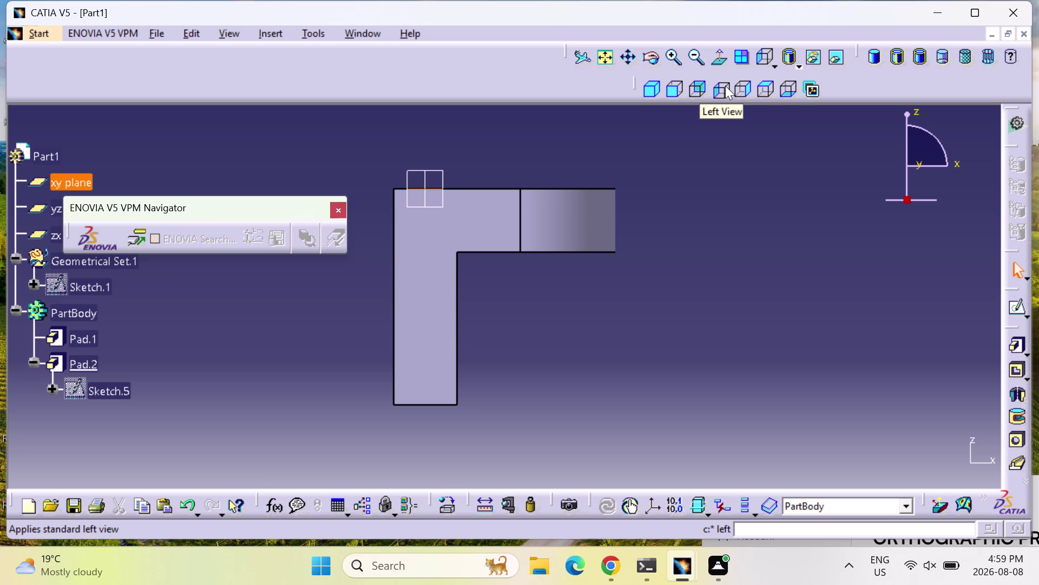
click(726, 85)
click(739, 91)
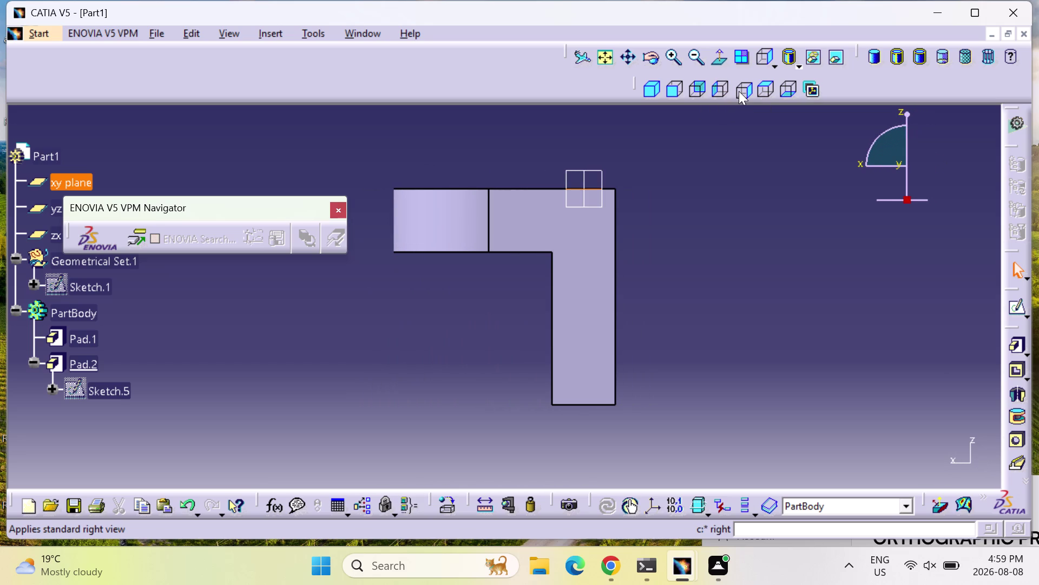
click(761, 85)
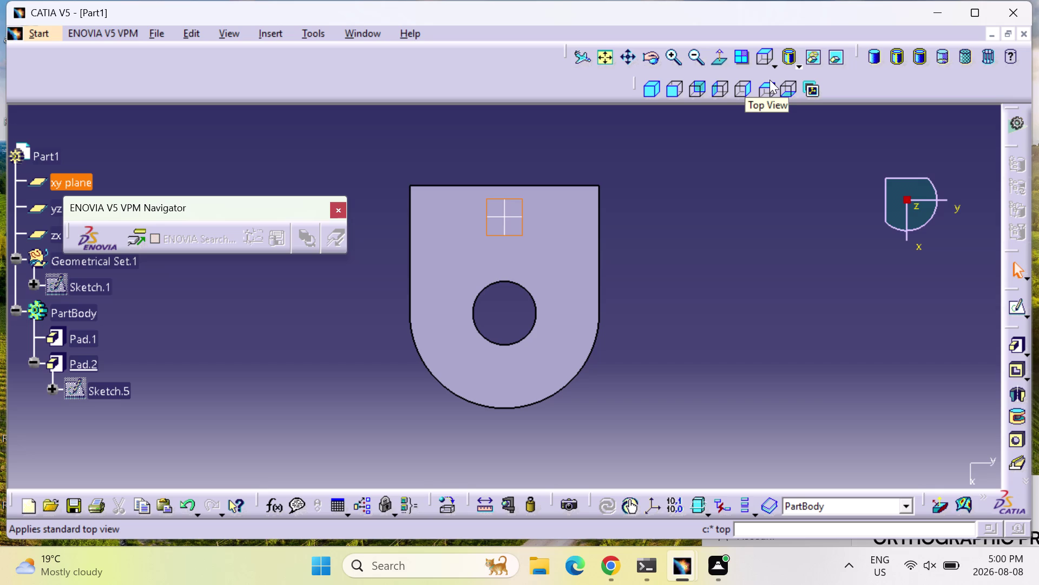
click(784, 89)
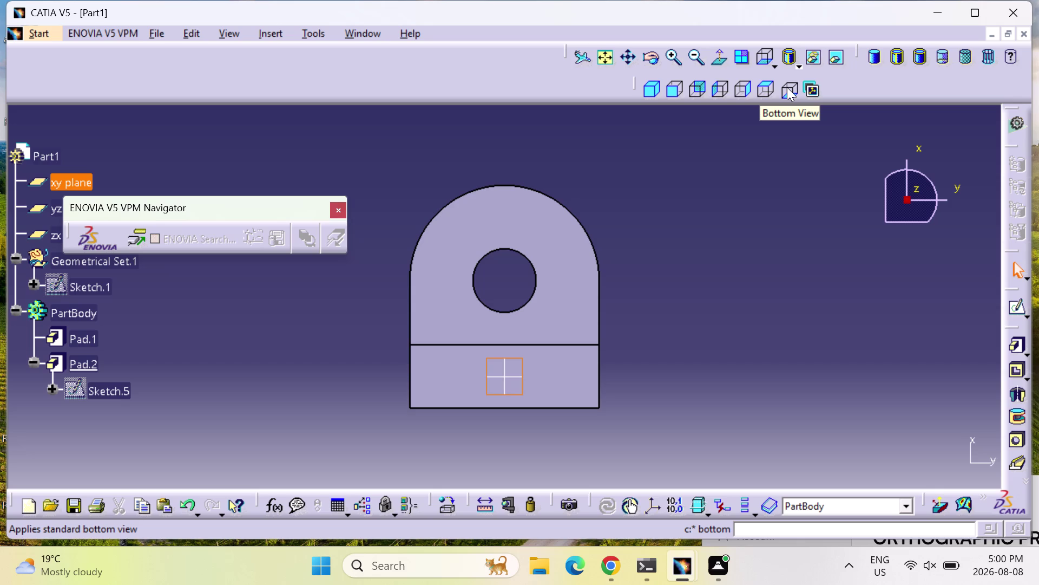
scroll(up, 3)
middle_drag(710, 217, 544, 193)
Orbit the bracket to examine the holed lug and the pad underside.
right_drag(711, 217, 545, 193)
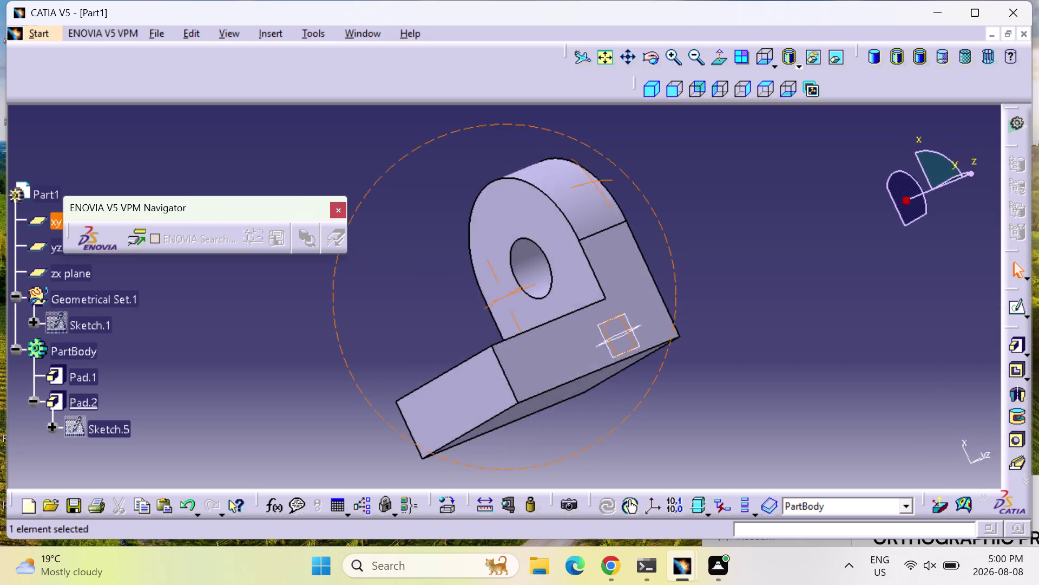
middle_drag(544, 193, 572, 221)
right_drag(545, 193, 572, 221)
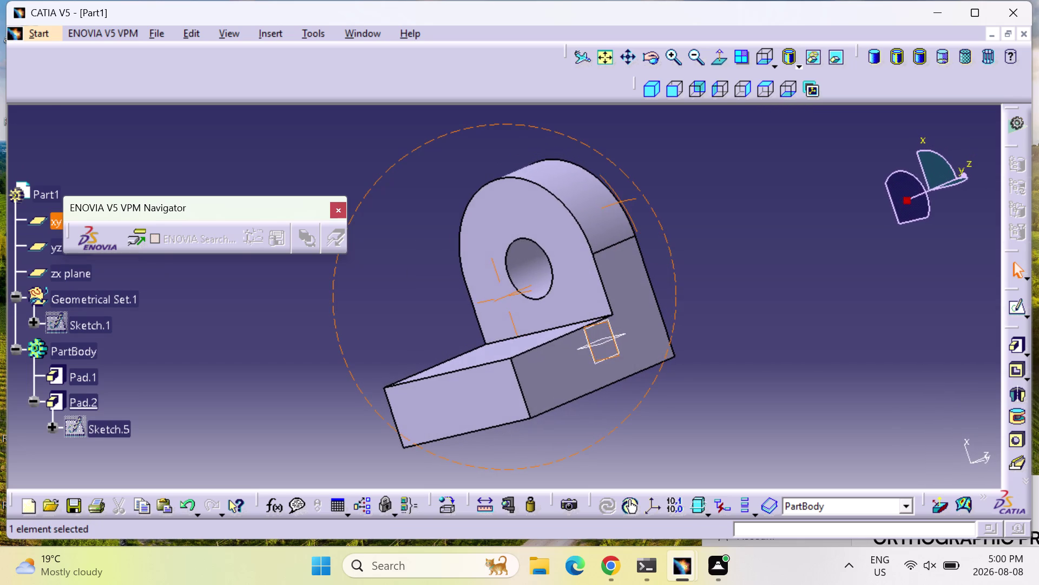
middle_drag(572, 221, 578, 214)
right_drag(571, 221, 578, 214)
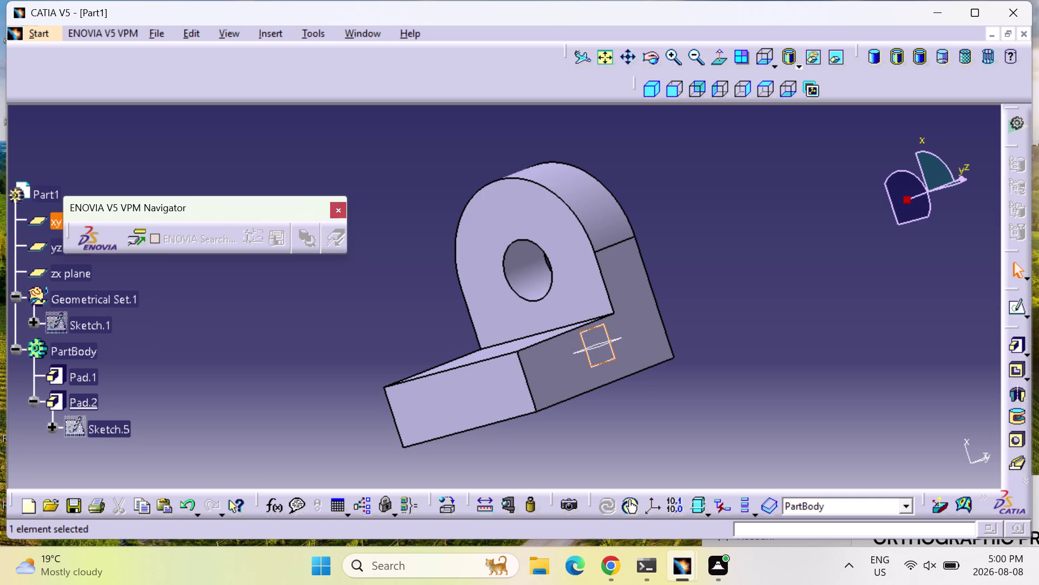
middle_drag(639, 410, 373, 241)
right_drag(638, 410, 374, 242)
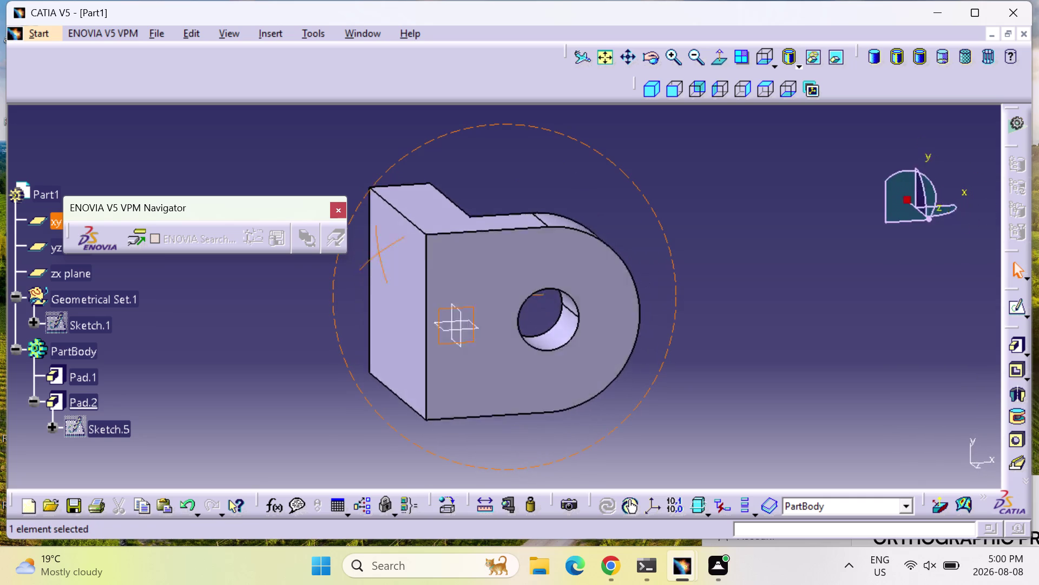
middle_drag(373, 242, 421, 156)
right_drag(374, 241, 421, 155)
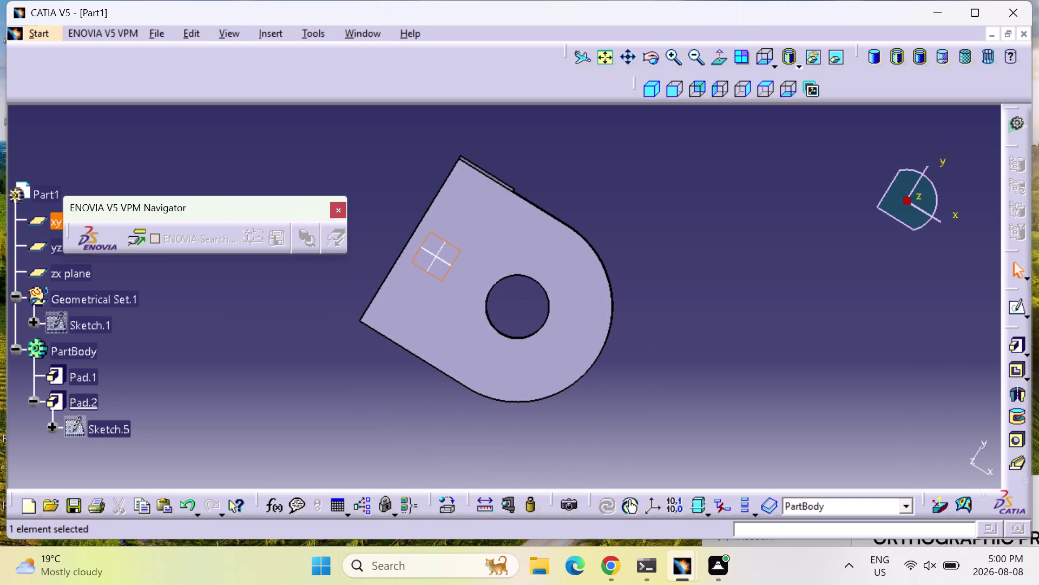
Orbit the bracket to see the pad's side and flat face, ending with the upright pad facing forward.
middle_drag(398, 421, 422, 315)
right_drag(398, 422, 421, 316)
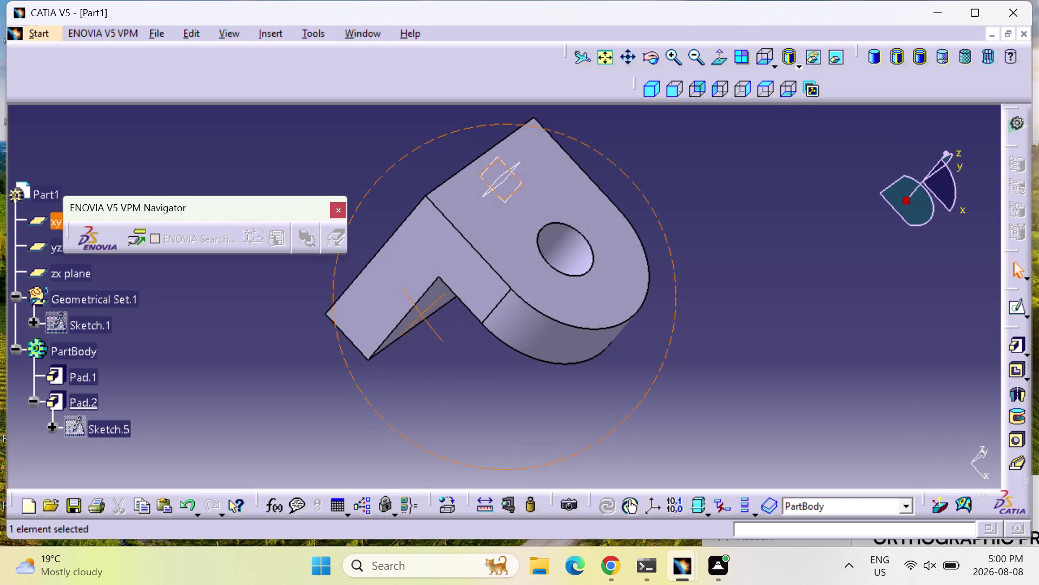
middle_drag(421, 315, 408, 339)
right_drag(421, 315, 408, 339)
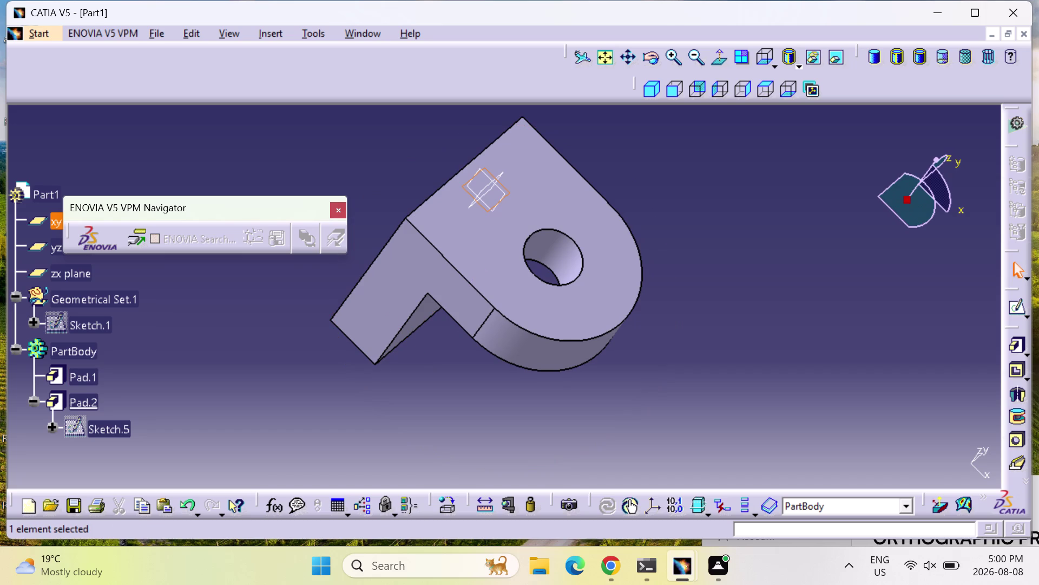
middle_drag(516, 409, 393, 209)
right_drag(504, 410, 392, 209)
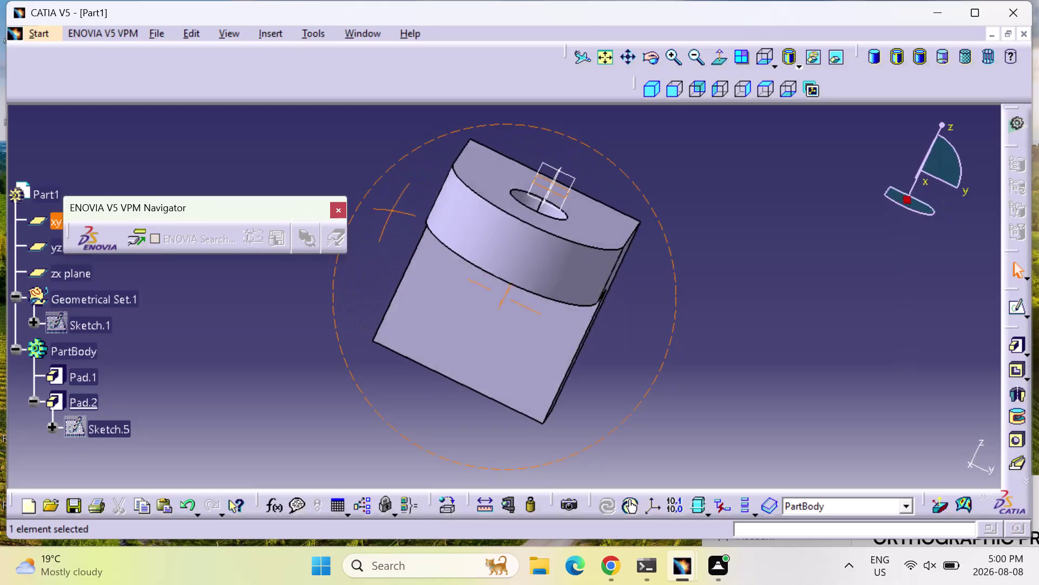
middle_drag(393, 210, 661, 214)
right_drag(392, 210, 661, 214)
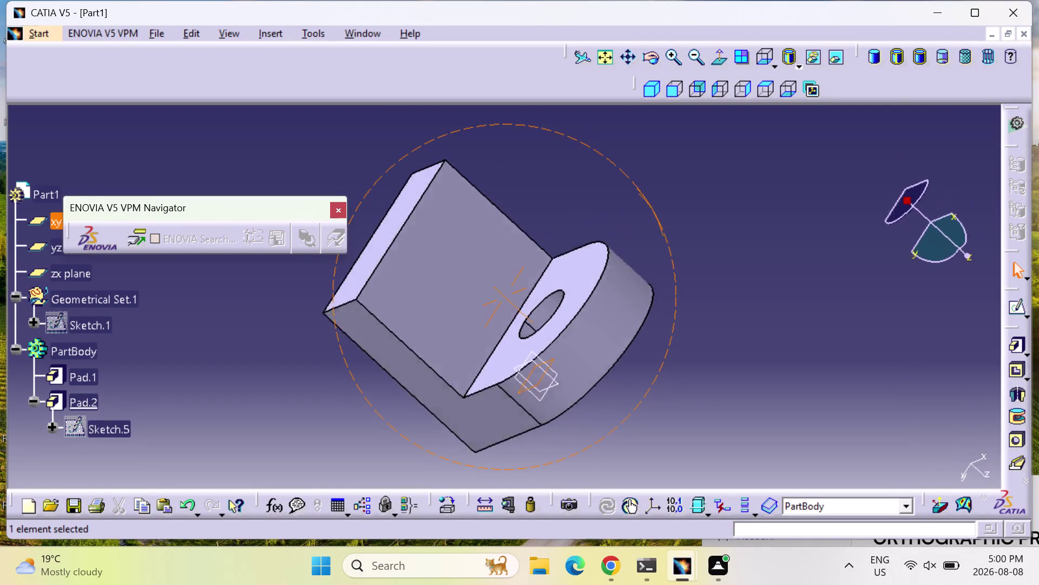
middle_drag(661, 213, 709, 326)
right_drag(661, 214, 698, 353)
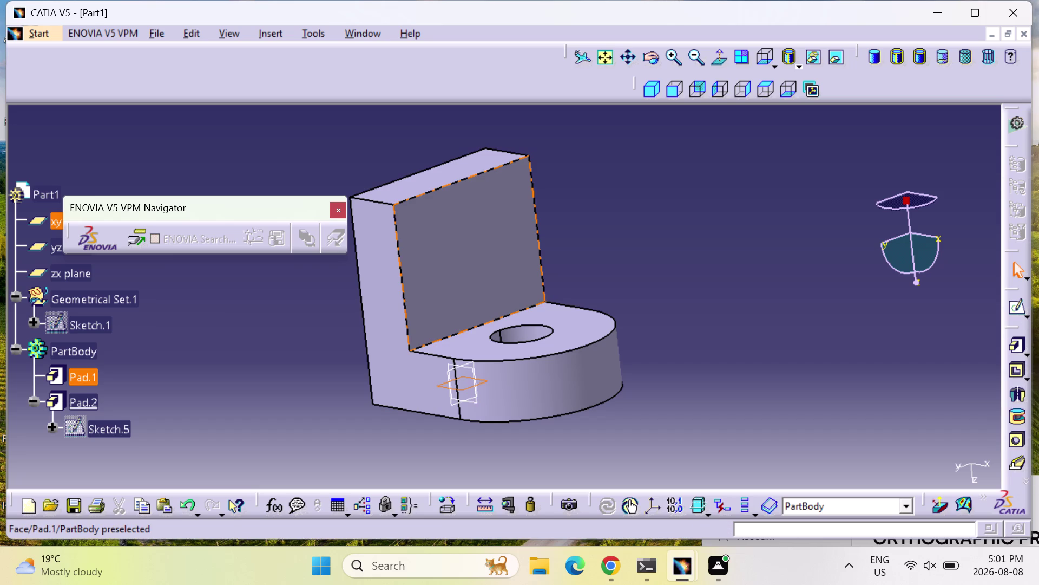
click(820, 528)
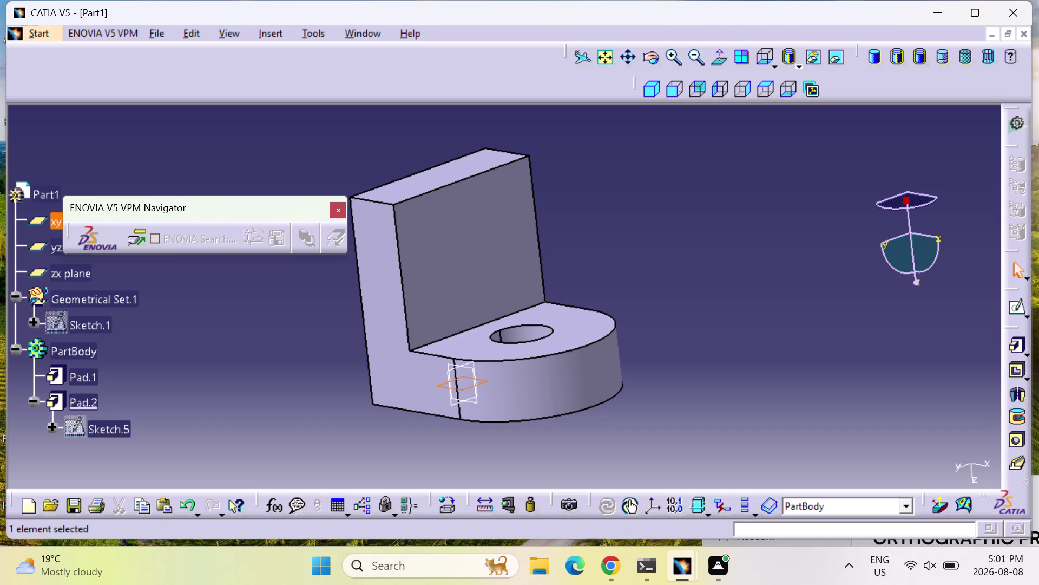
Start the Mirror command using the c:mirror alias.
text(c:mi)
text(rrr)
key(BackSpace)
text(or)
key(Return)
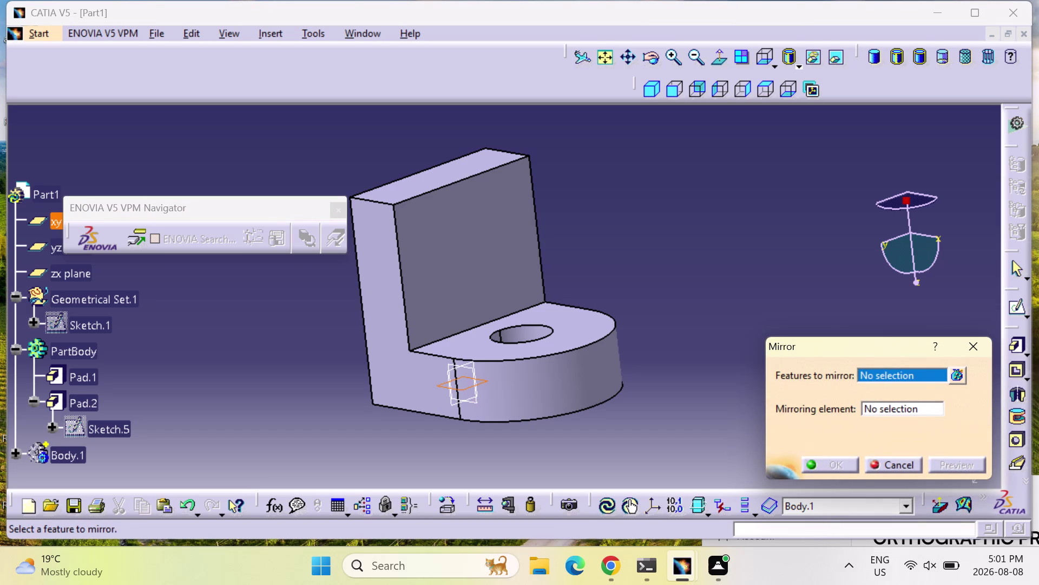
Collapse Pad.2 in the tree and pick the xy plane as the mirroring element.
right_click(77, 404)
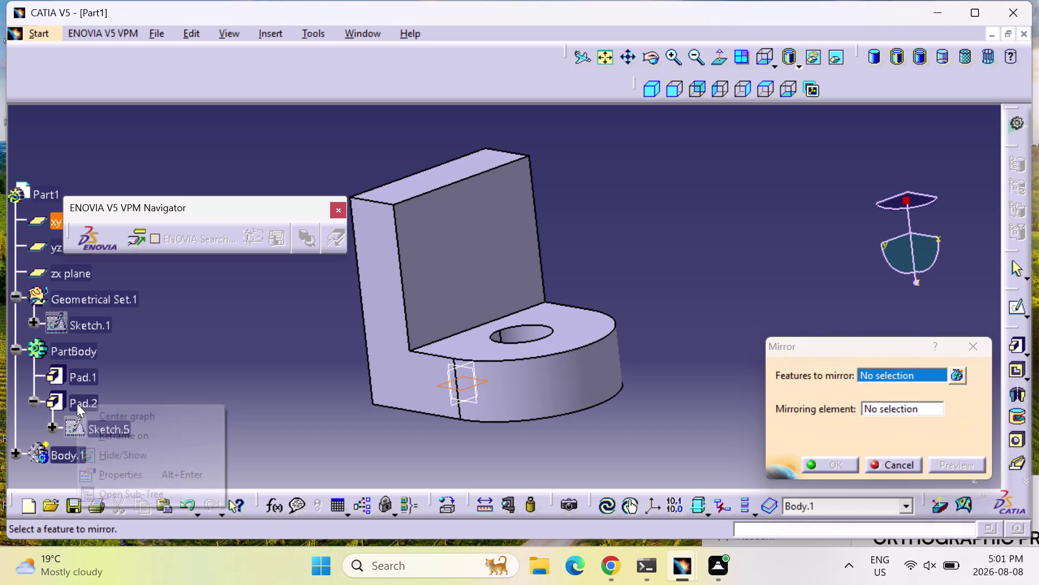
click(169, 383)
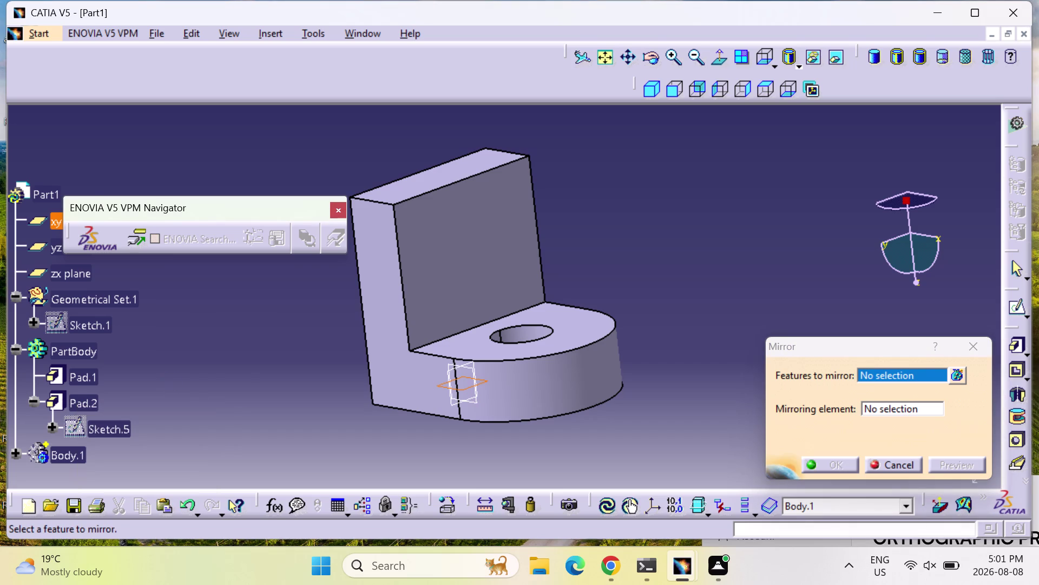
double_click(76, 400)
click(71, 406)
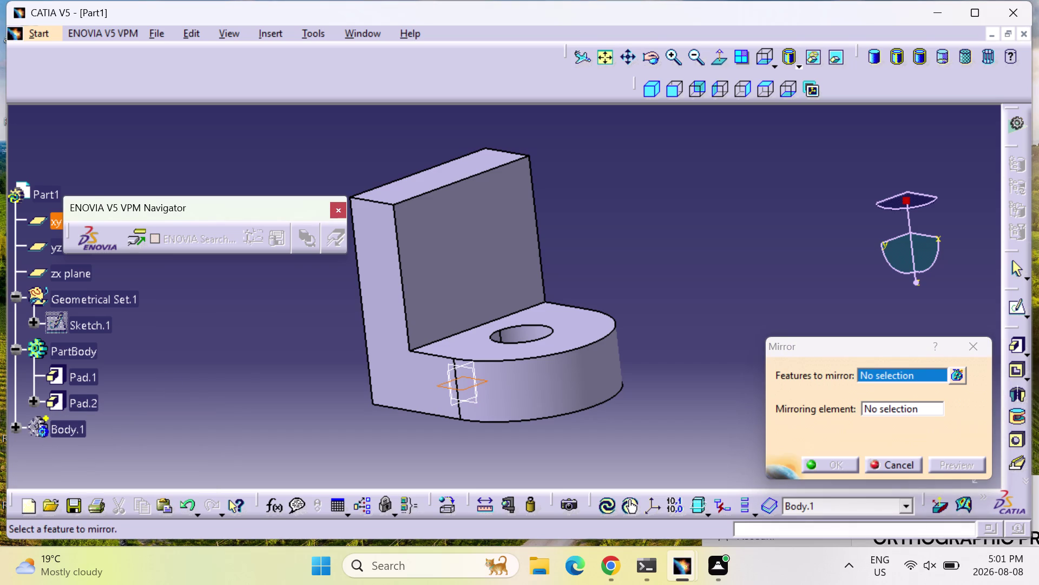
click(901, 405)
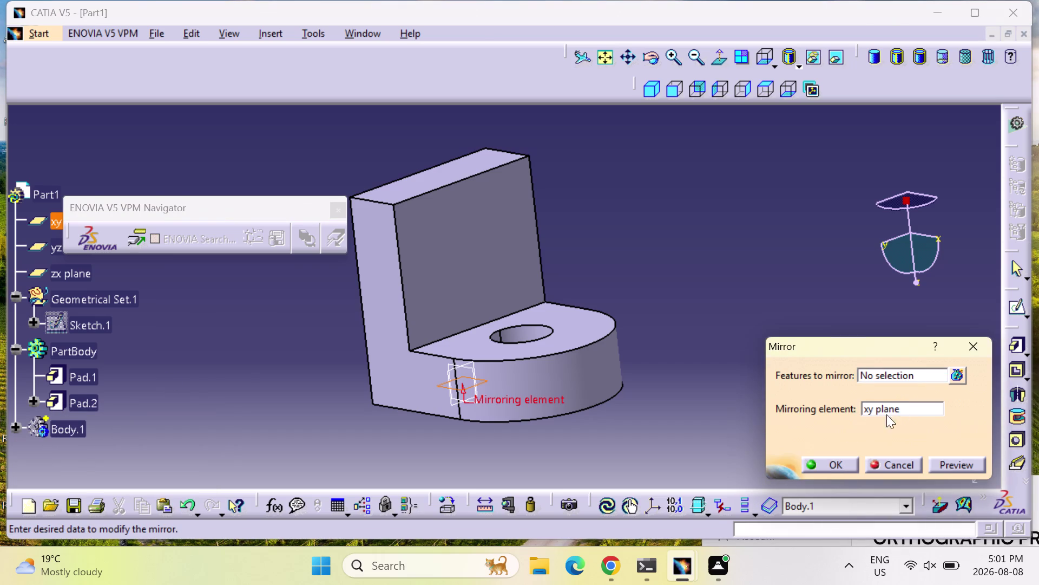
click(471, 390)
click(468, 389)
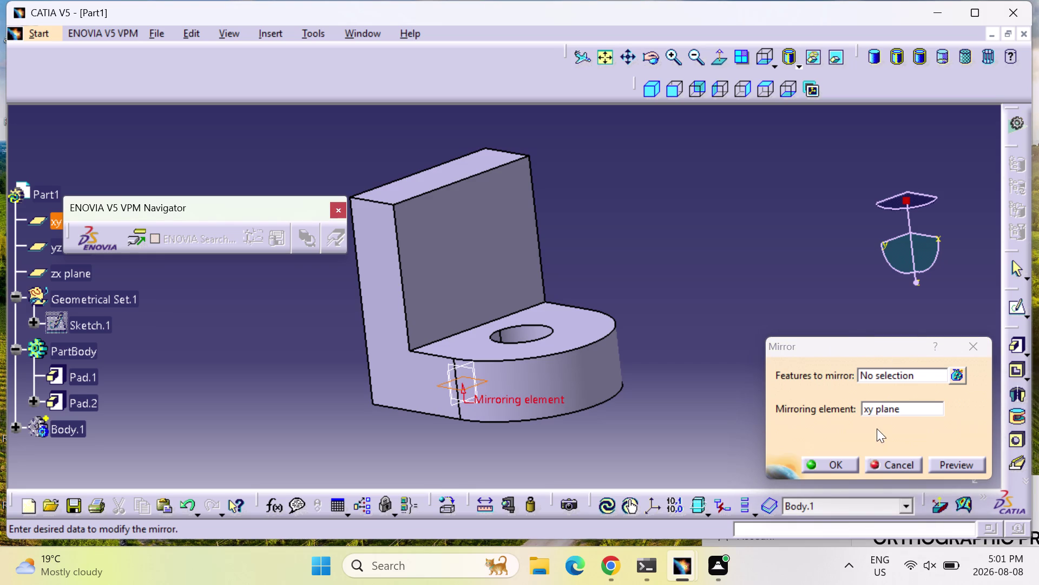
click(587, 366)
Open and close the Features to mirror list, then cancel the mirror.
click(956, 371)
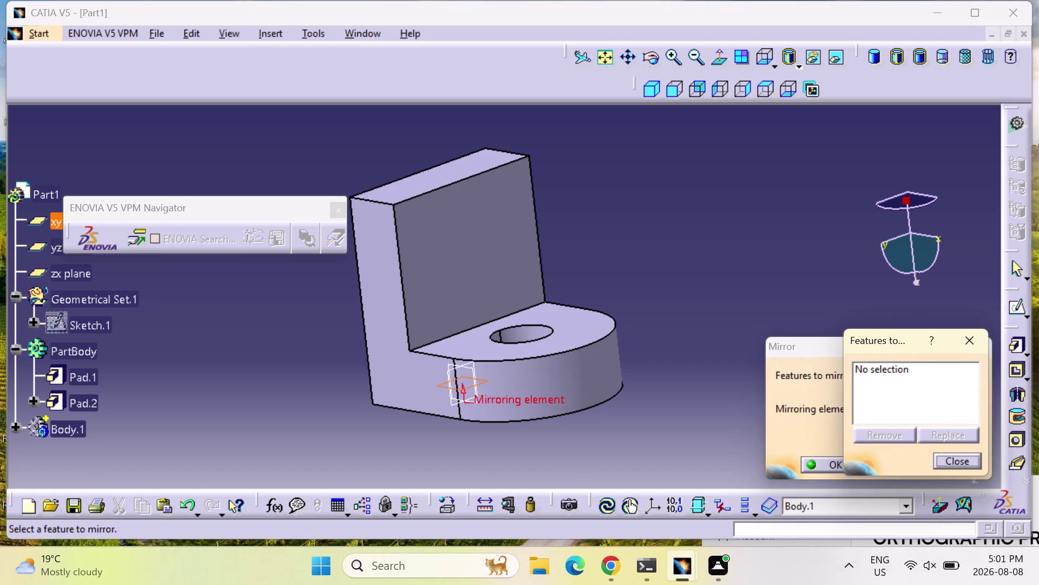
click(86, 405)
drag(87, 404, 80, 406)
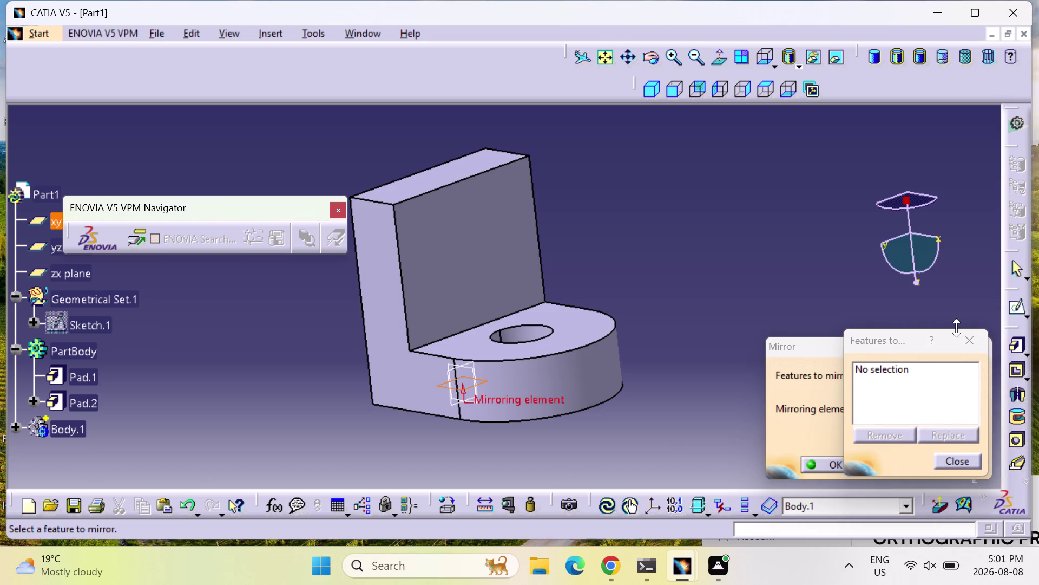
click(965, 334)
click(974, 351)
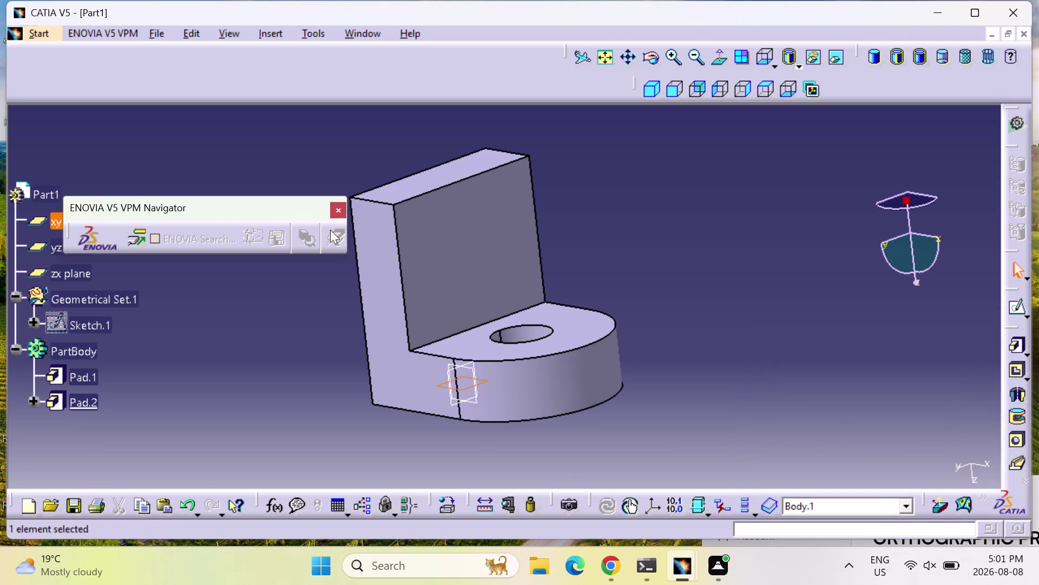
Delete Pad.2, then rotate the remaining block into isometric view.
right_click(74, 405)
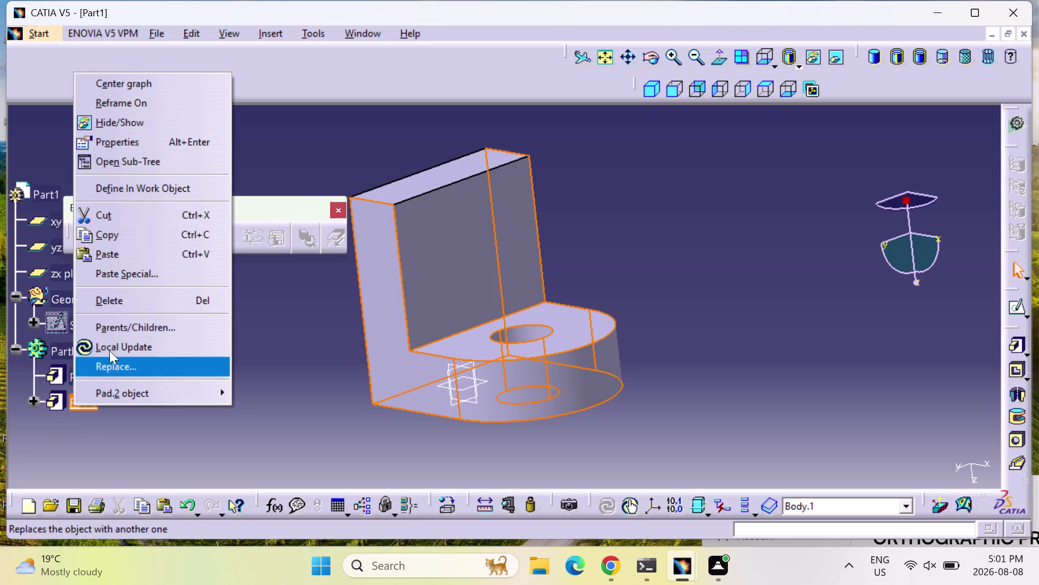
click(125, 305)
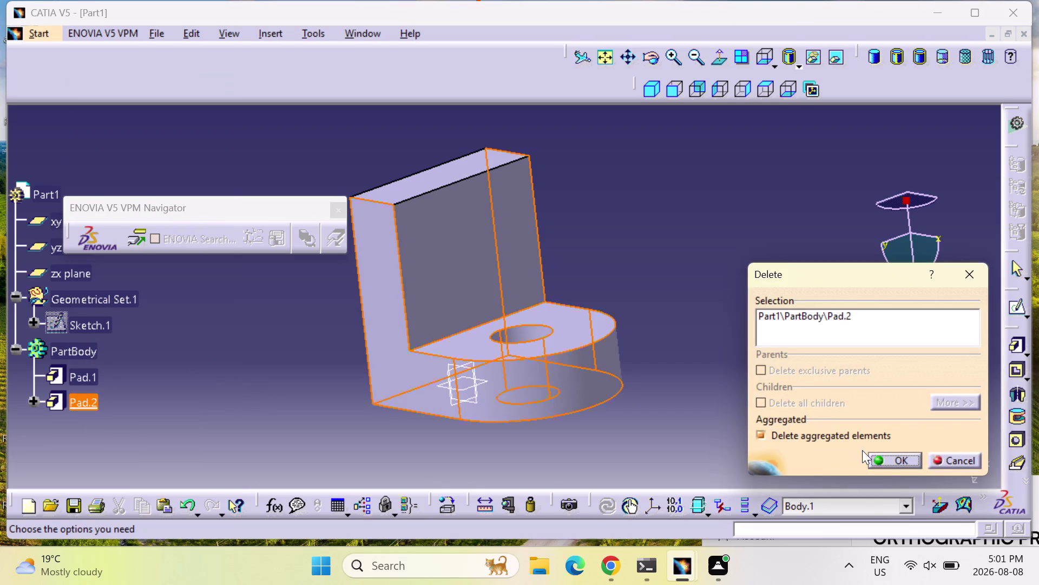
click(887, 459)
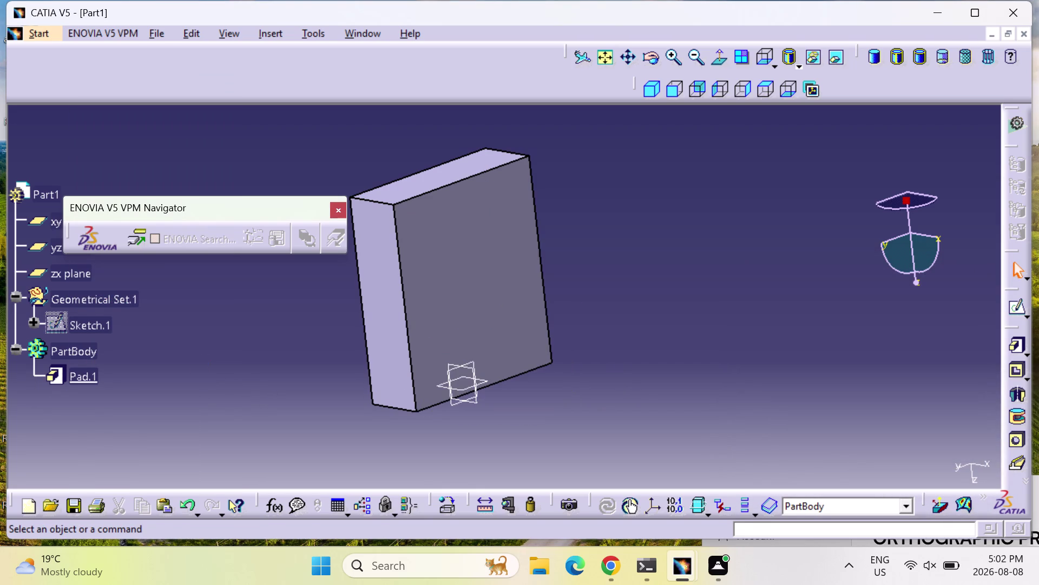
middle_drag(586, 417, 546, 421)
right_drag(586, 417, 545, 421)
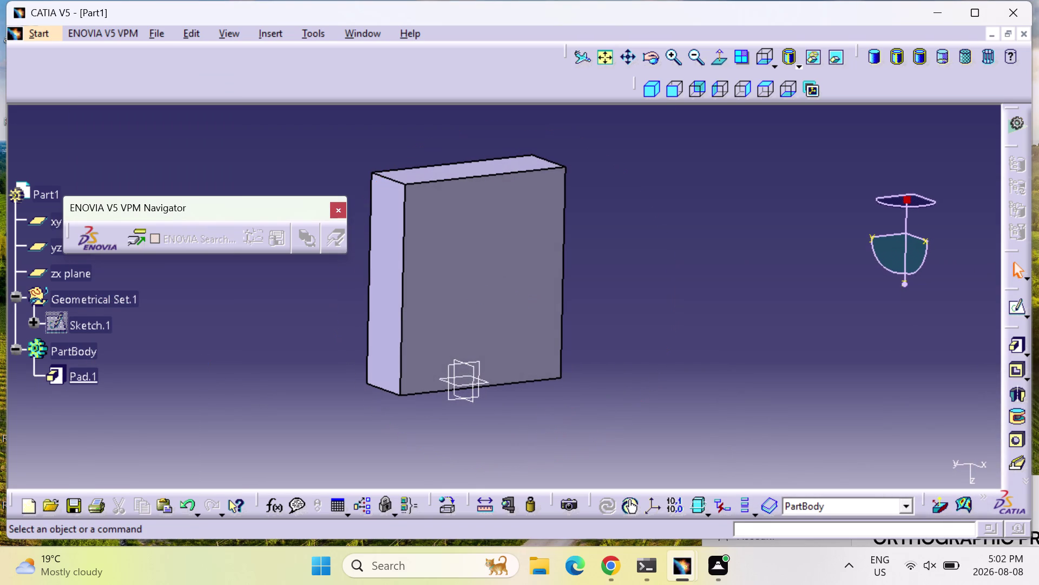
click(651, 89)
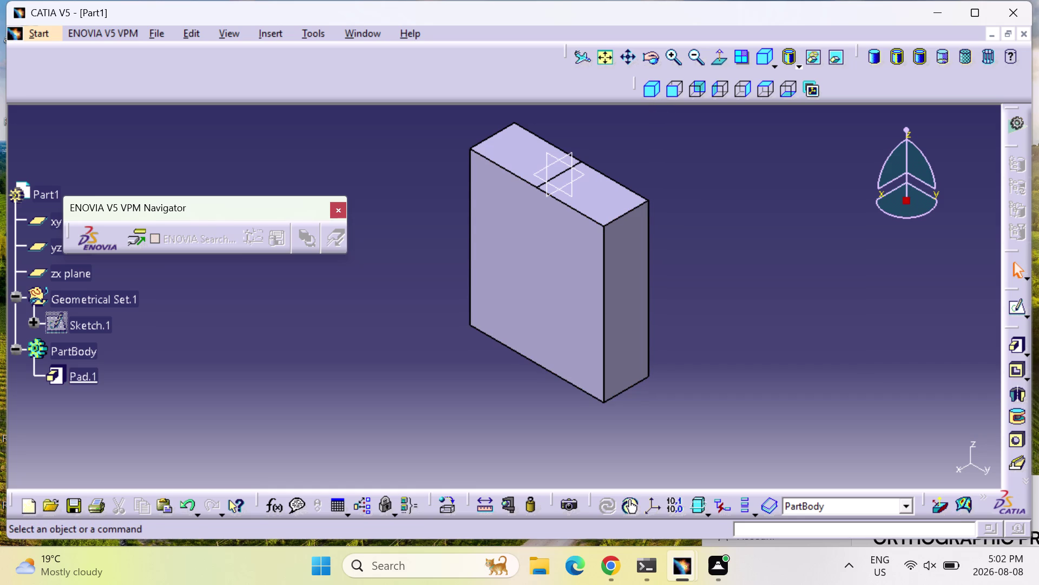
Delete Pad.1 and select PartBody in the tree.
right_click(77, 376)
click(118, 276)
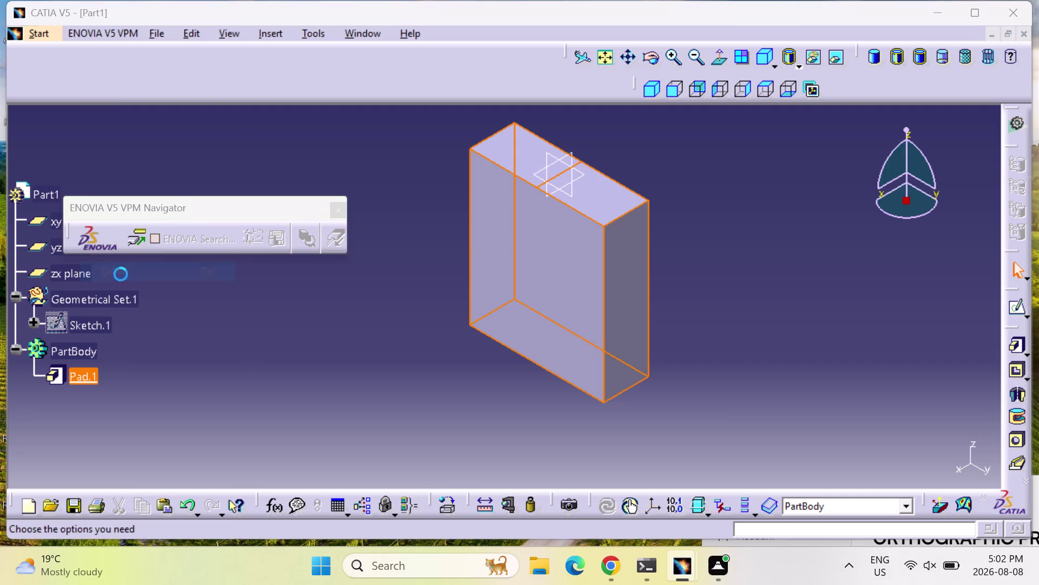
click(898, 458)
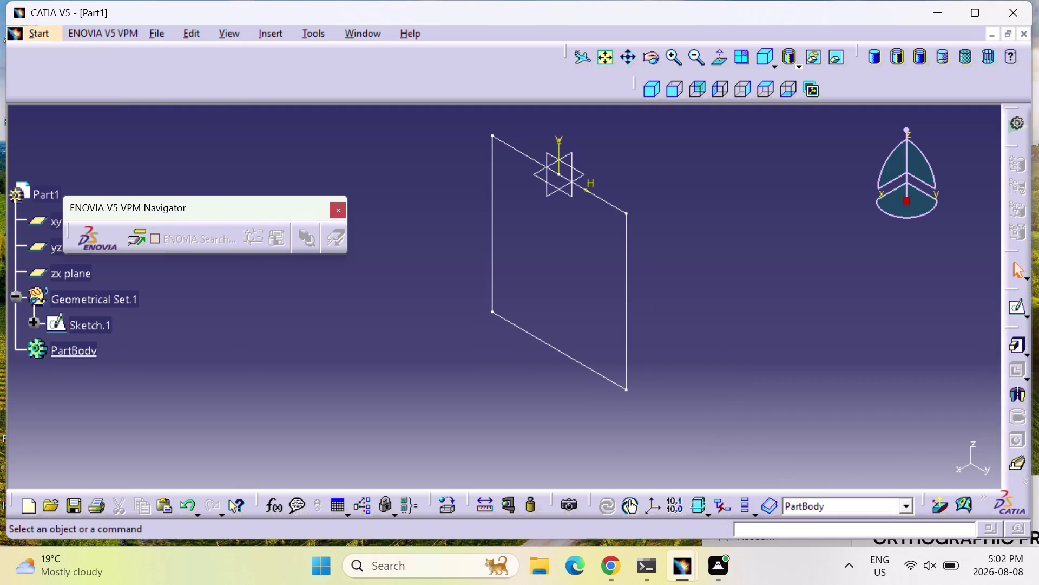
click(75, 350)
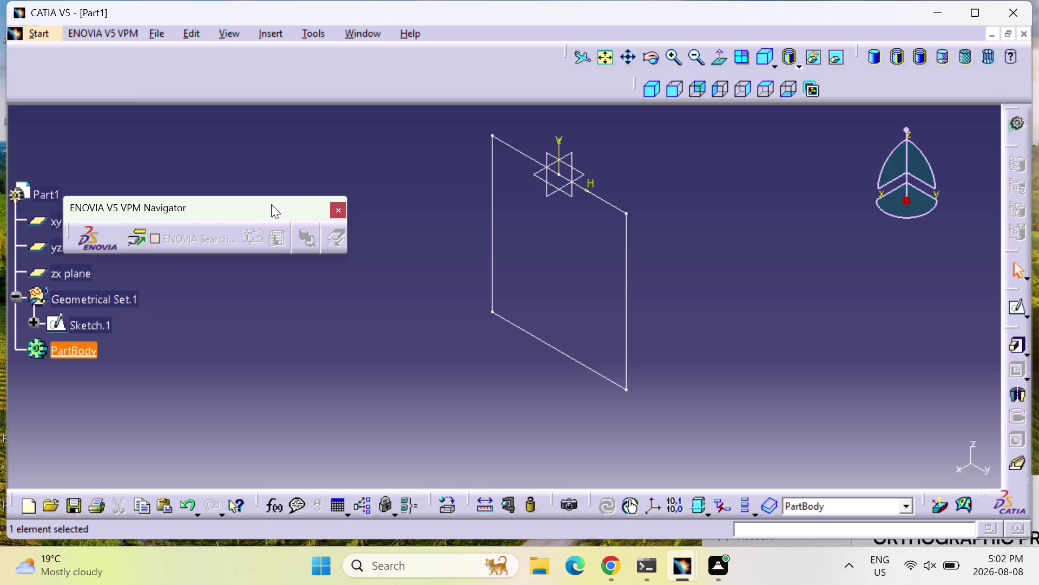
Dock the floating ENOVIA V5 VPM Navigator toolbar into the top toolbar area.
drag(271, 207, 472, 98)
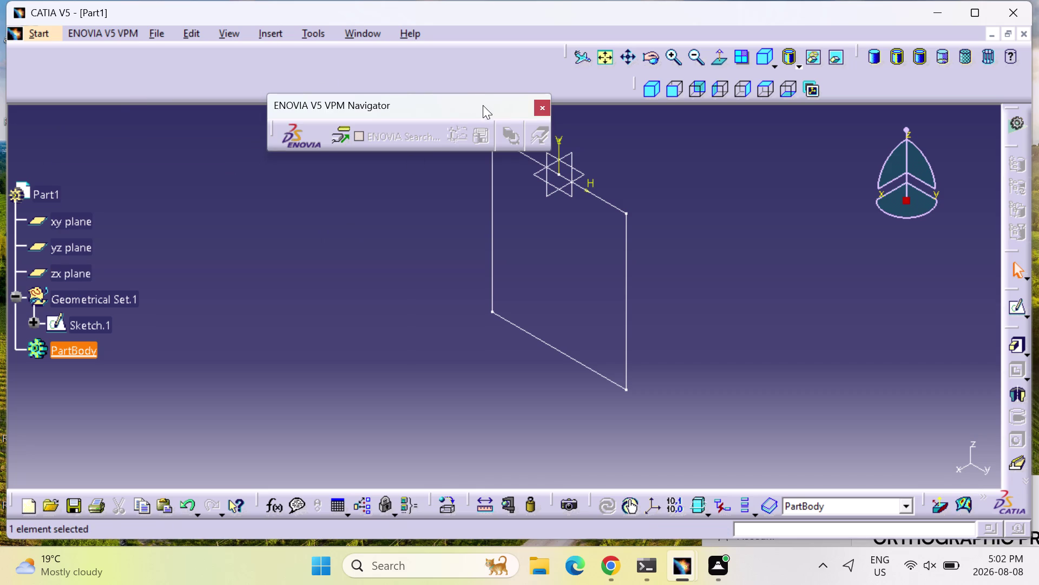
drag(482, 104, 431, 82)
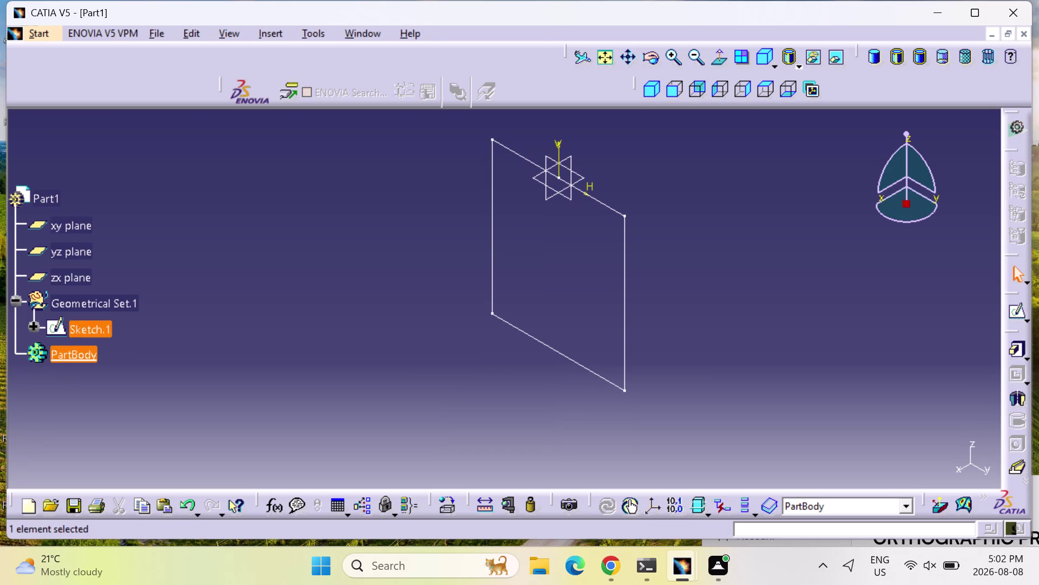
double_click(81, 333)
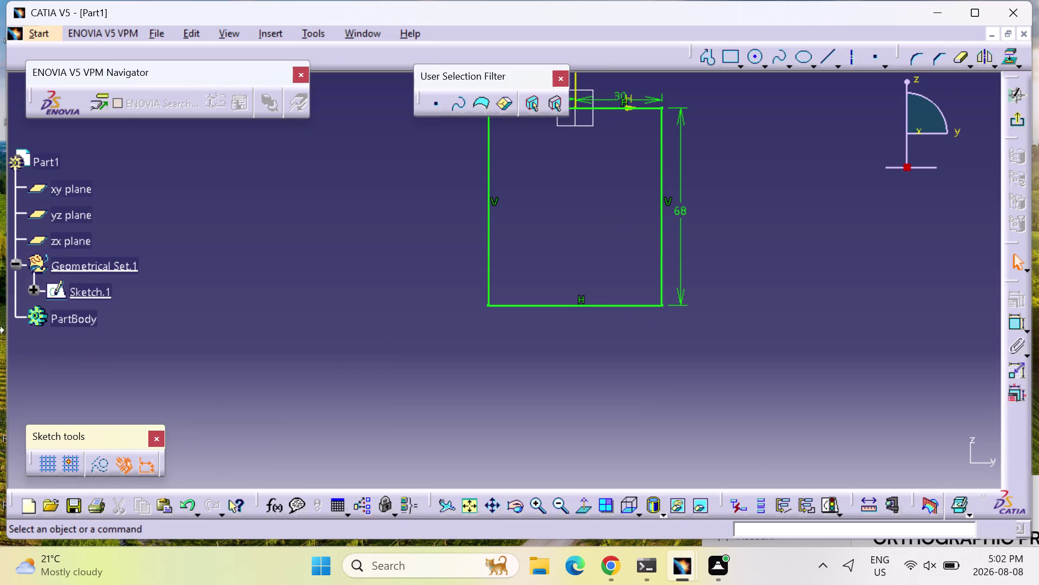
Move the selection filter toolbar aside and delete Sketch.1's rectangle with its 30 and 68 dimensions.
right_click(65, 299)
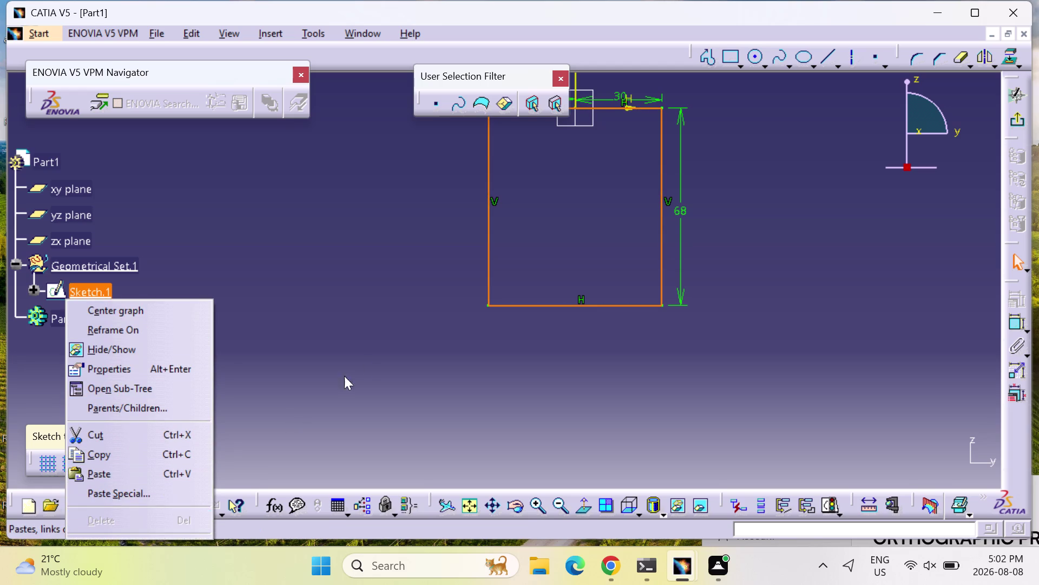
click(378, 334)
right_click(51, 294)
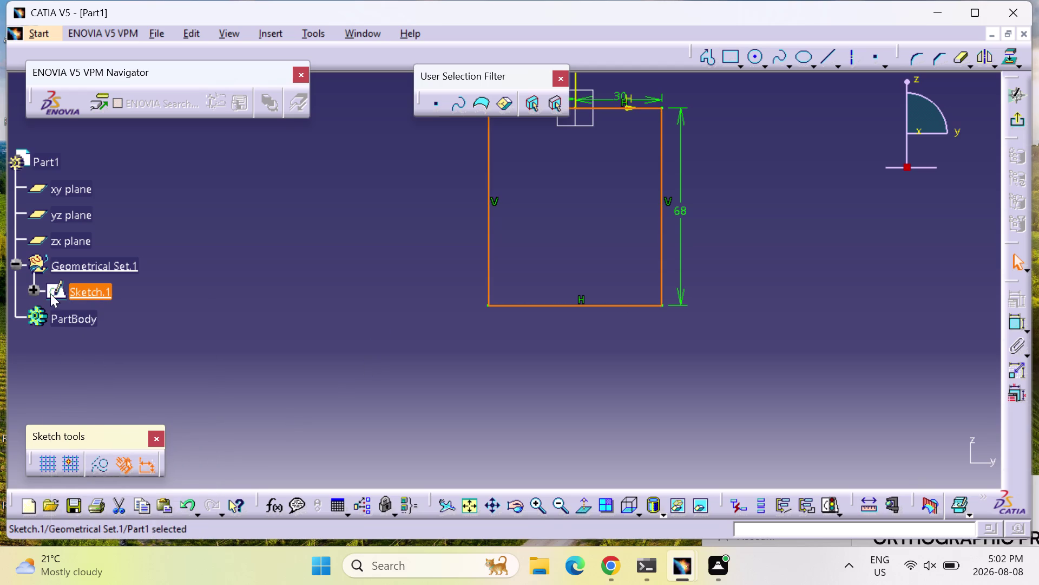
click(340, 328)
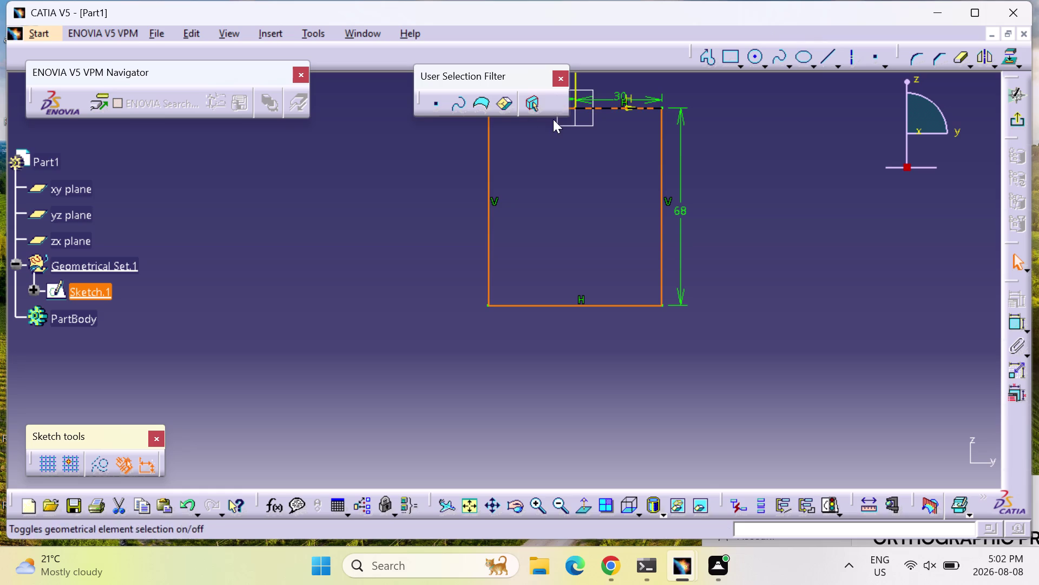
drag(535, 78, 635, 23)
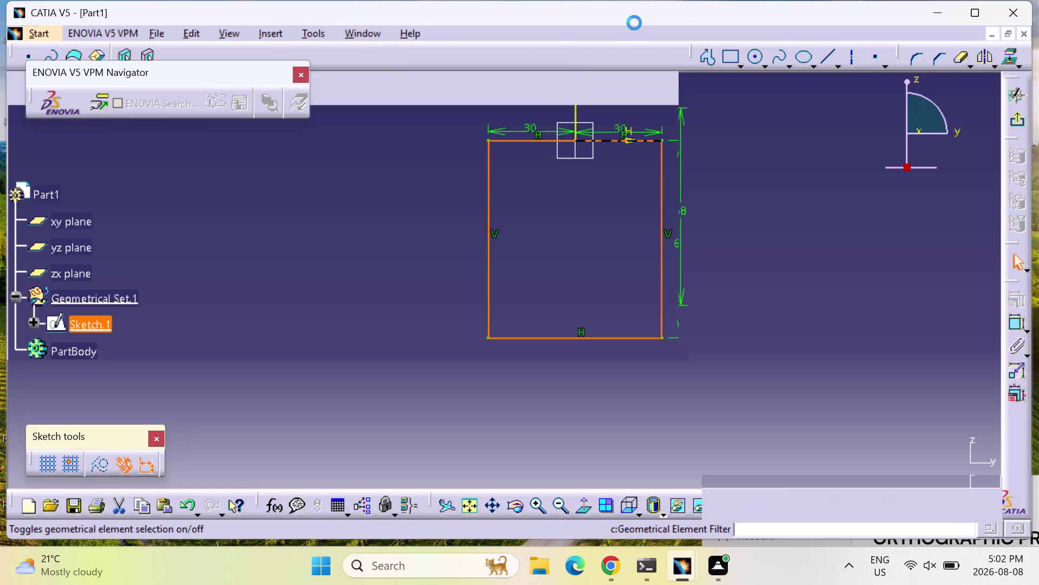
drag(463, 120, 667, 342)
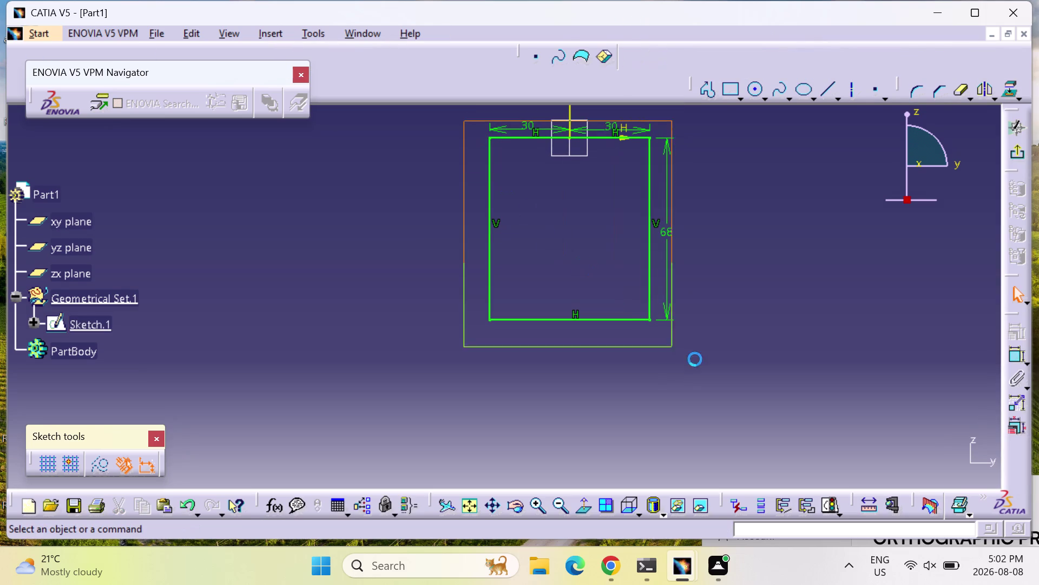
drag(668, 341, 708, 364)
key(Delete)
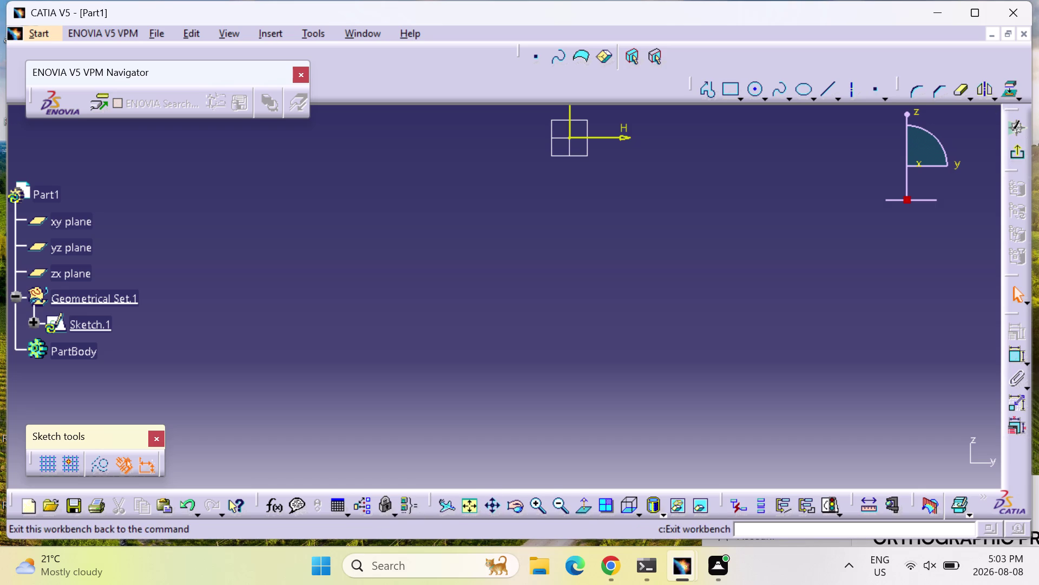
click(475, 510)
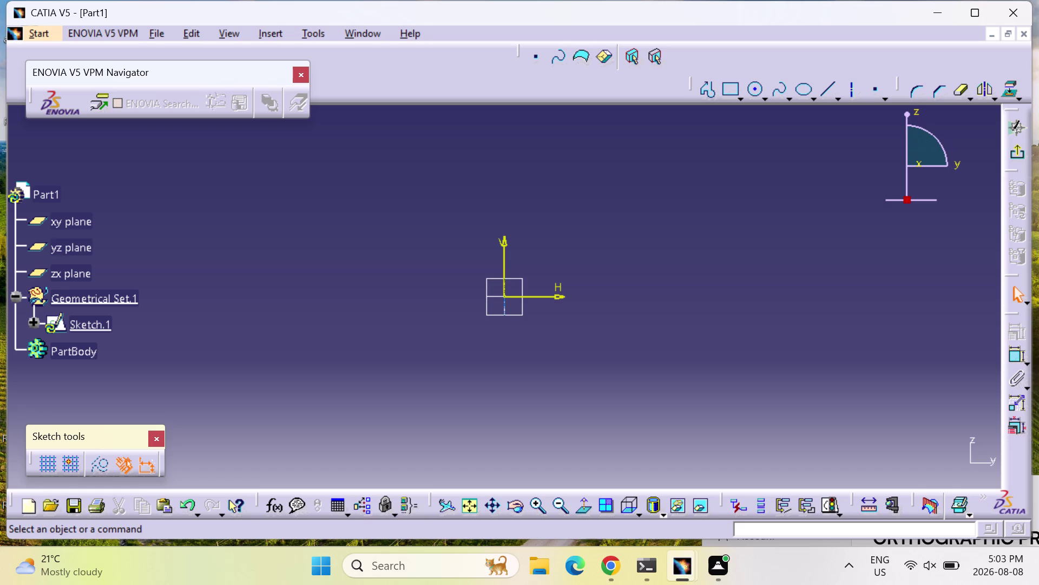
click(78, 223)
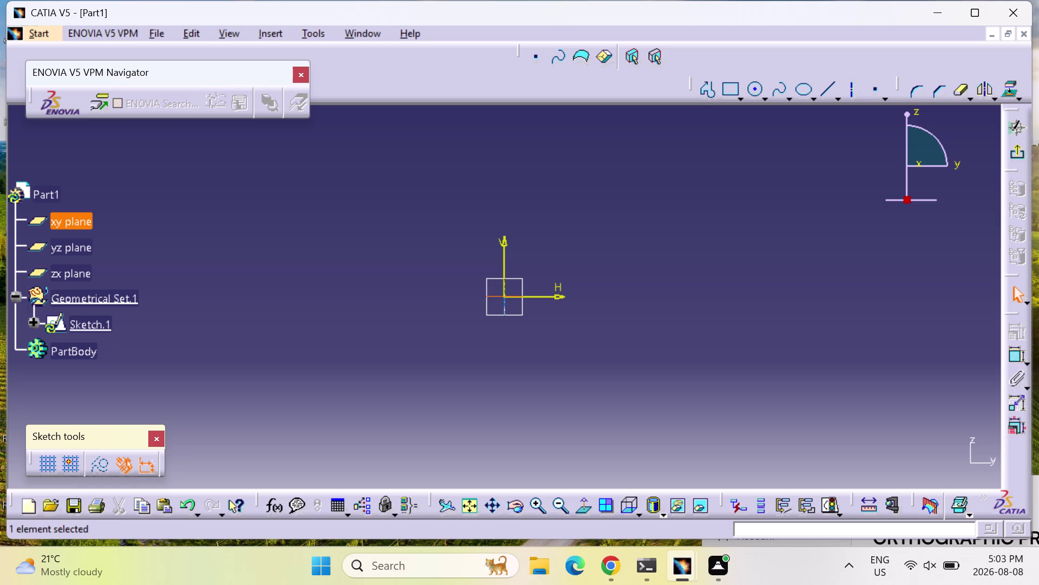
Exit the empty sketch and start a new sketch on the xy plane.
double_click(61, 225)
click(61, 225)
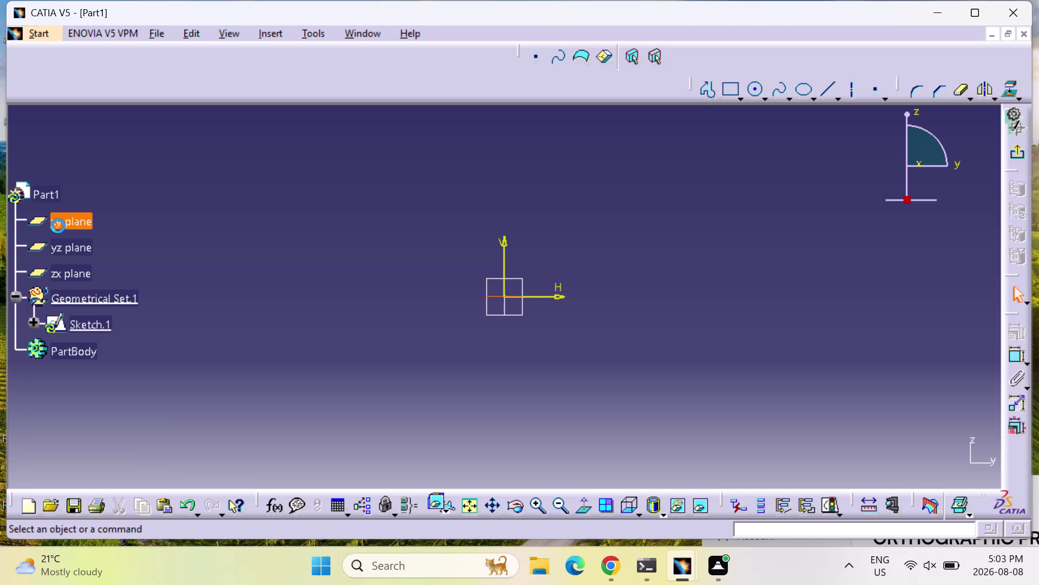
click(64, 226)
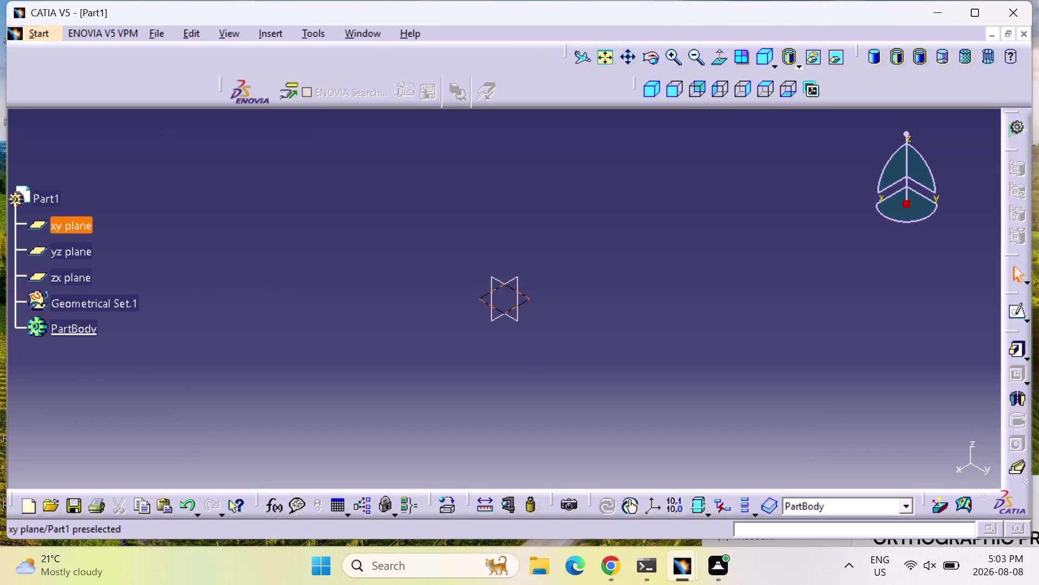
click(1017, 312)
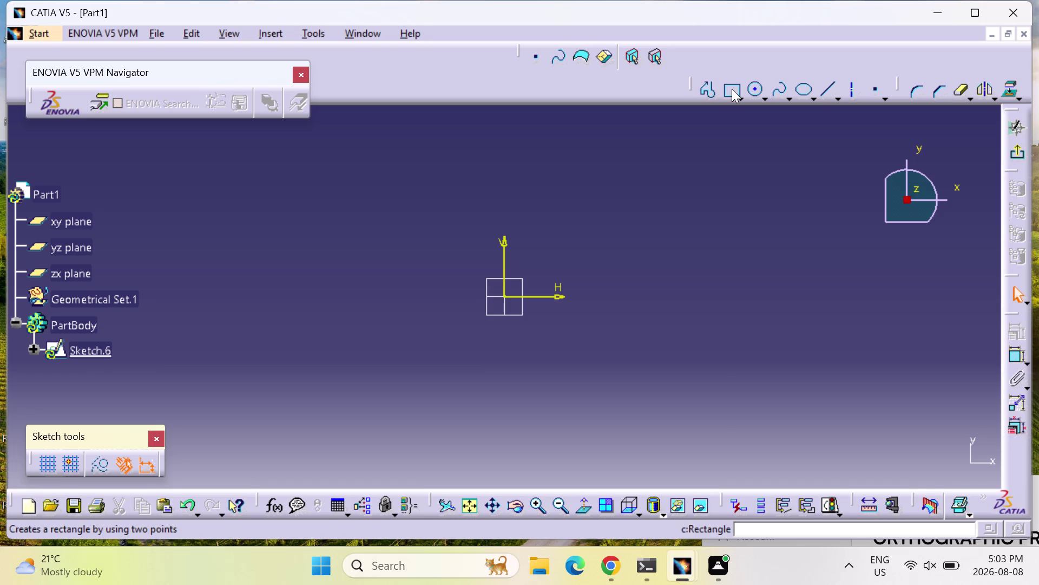
Begin a rectangle at the origin, then abandon it for the Profile tool.
click(732, 89)
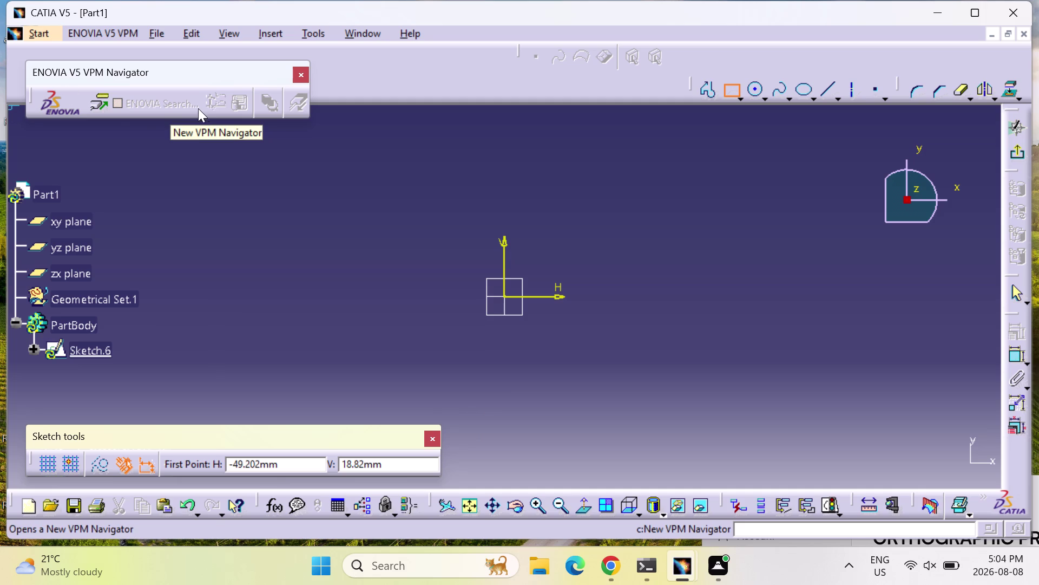
click(502, 297)
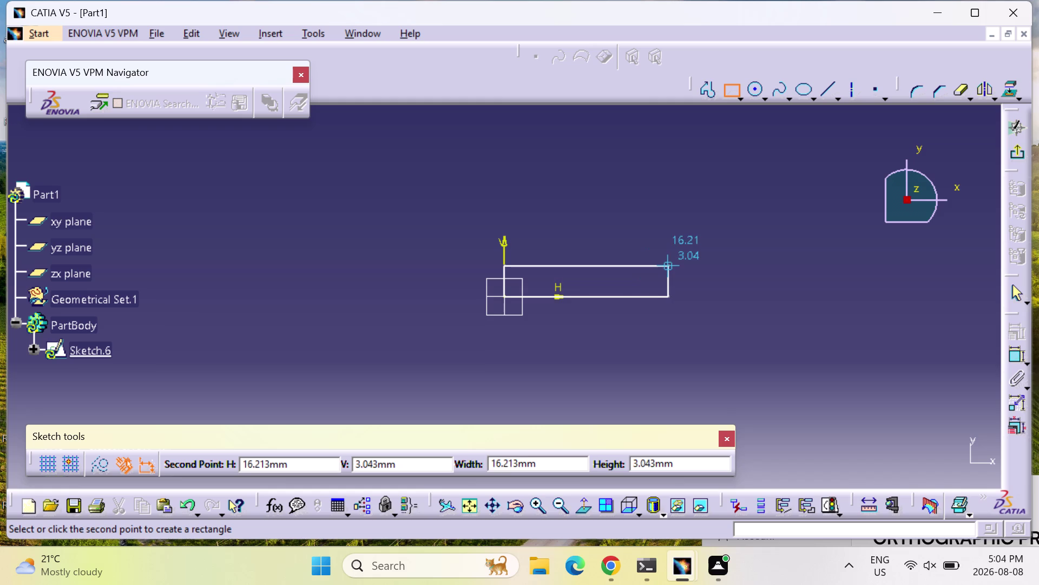
key(Escape)
key(Escape)
key(Escape)
click(711, 94)
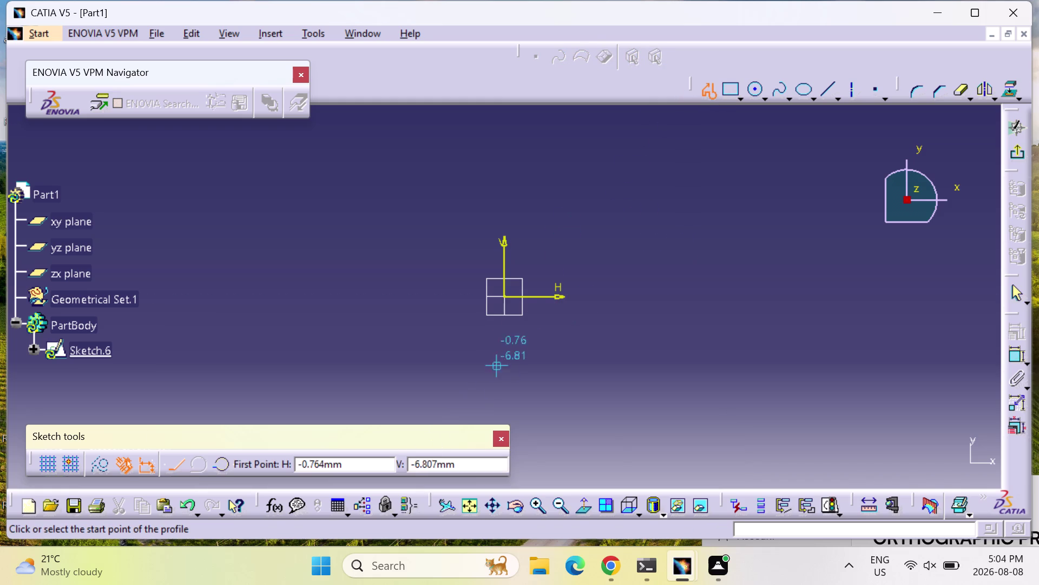
Start a 40 mm line from the origin, then cancel it.
click(505, 298)
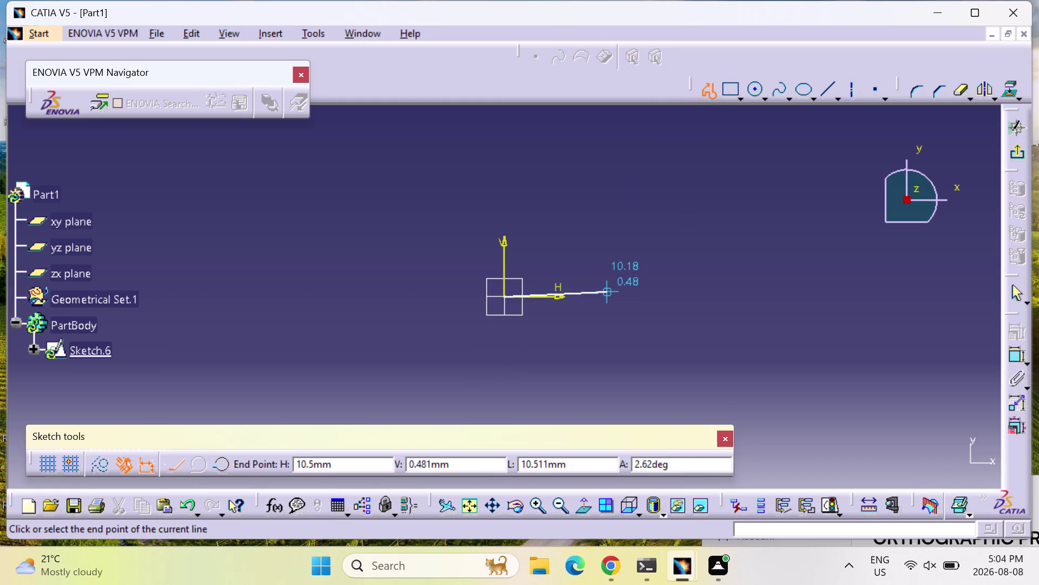
text(40)
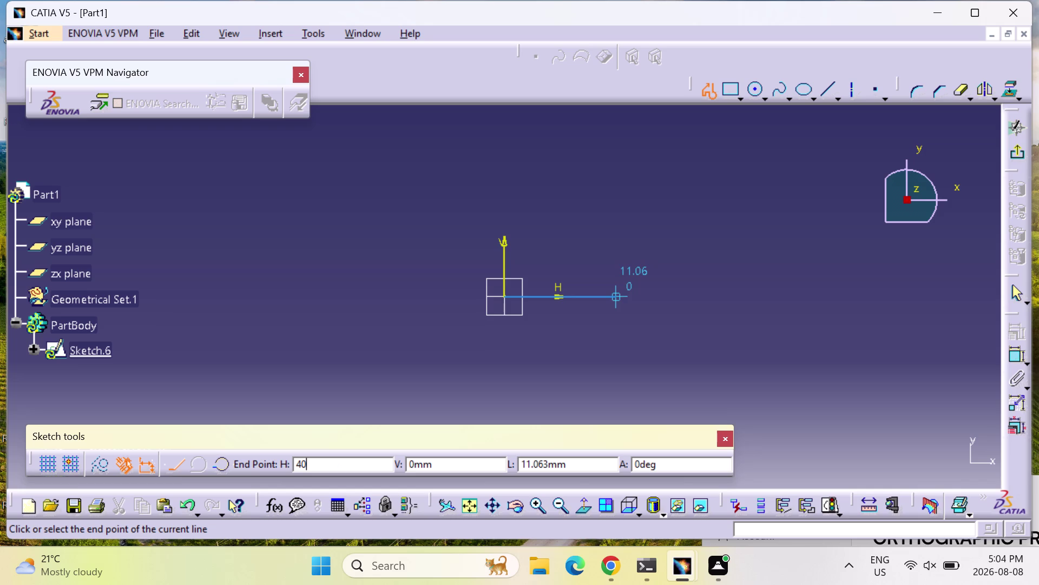
key(Return)
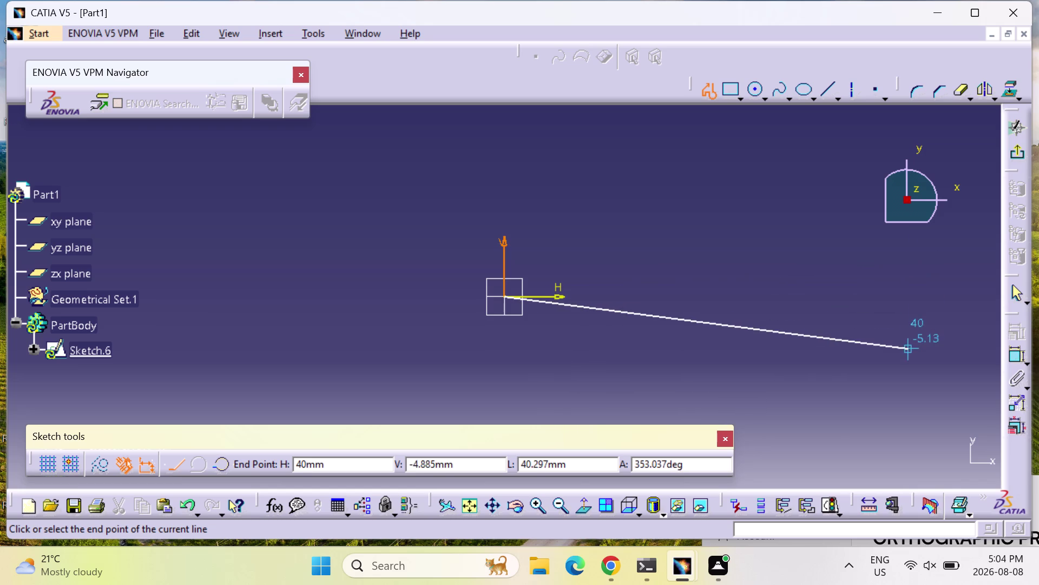
key(Escape)
key(Escape)
key(Escape)
key(Escape)
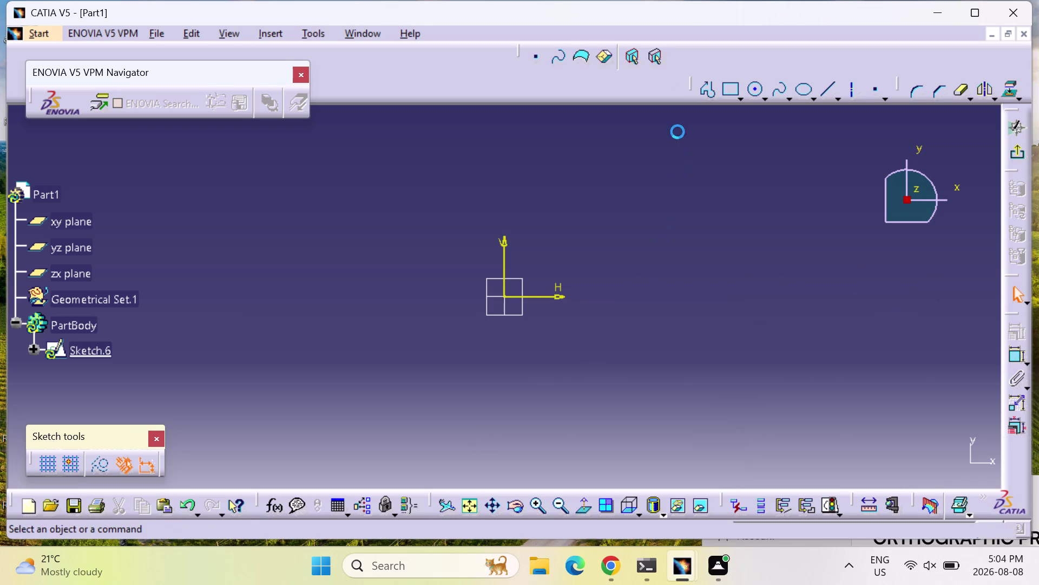
Draw the closed profile: base along the axis, right side, tangent arch, left side, closing line.
click(712, 93)
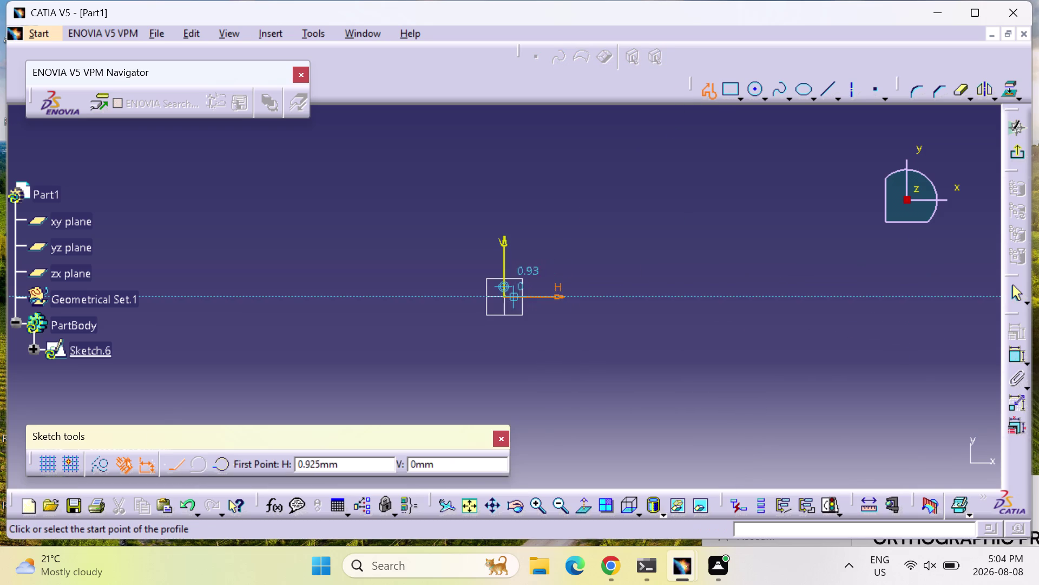
click(503, 294)
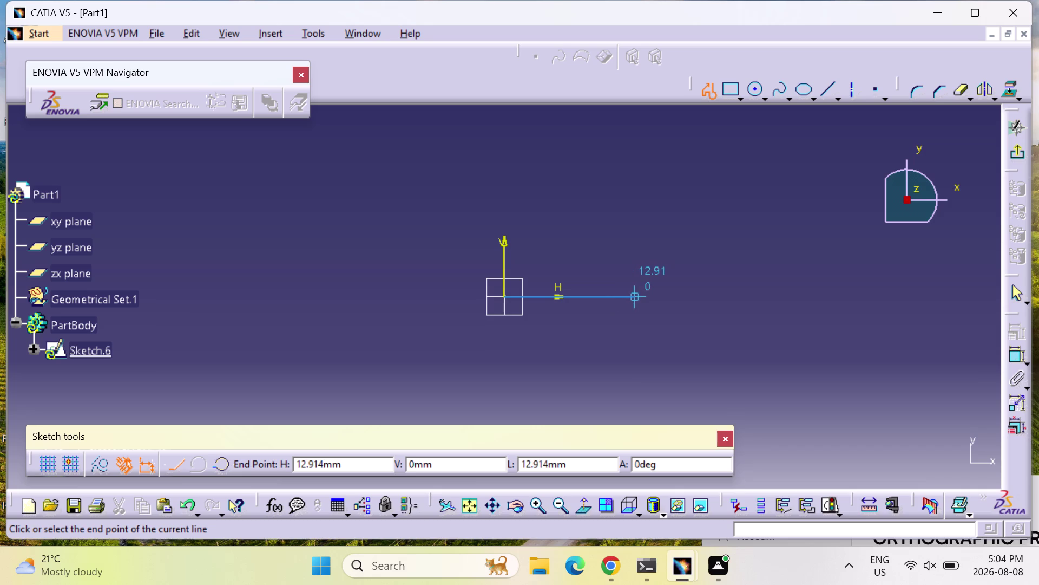
click(638, 295)
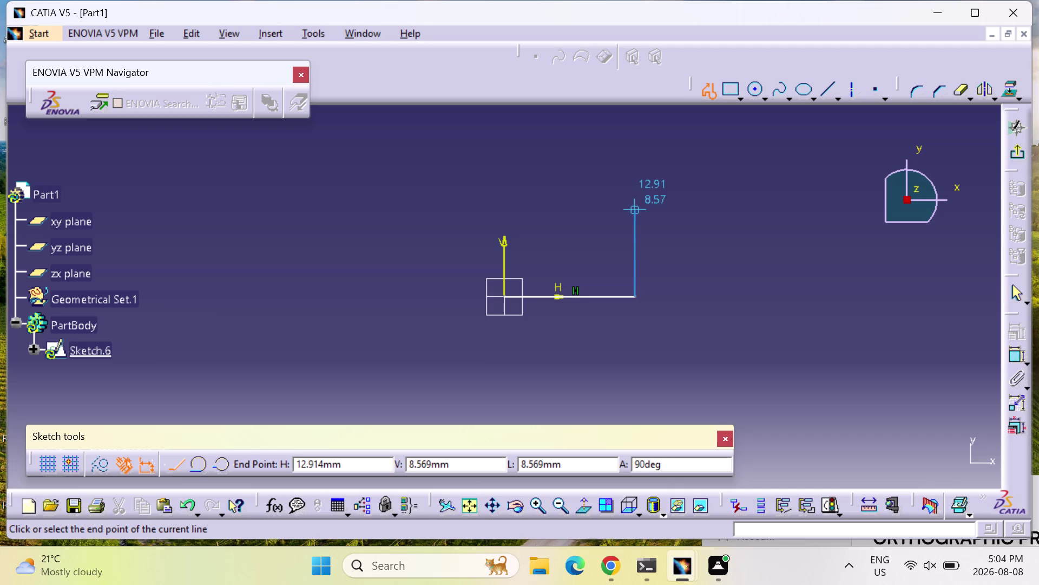
drag(633, 209, 423, 217)
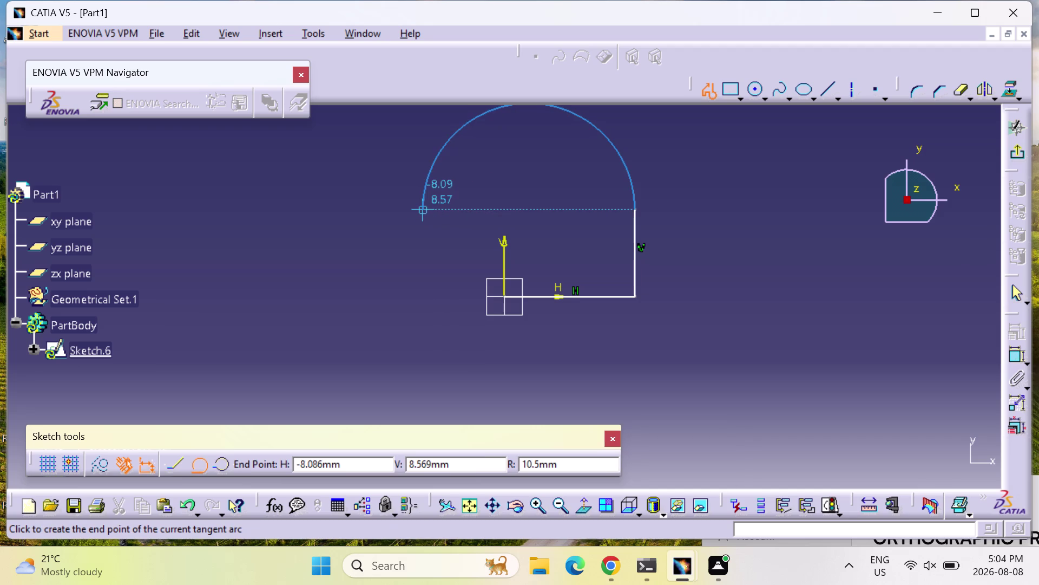
click(424, 209)
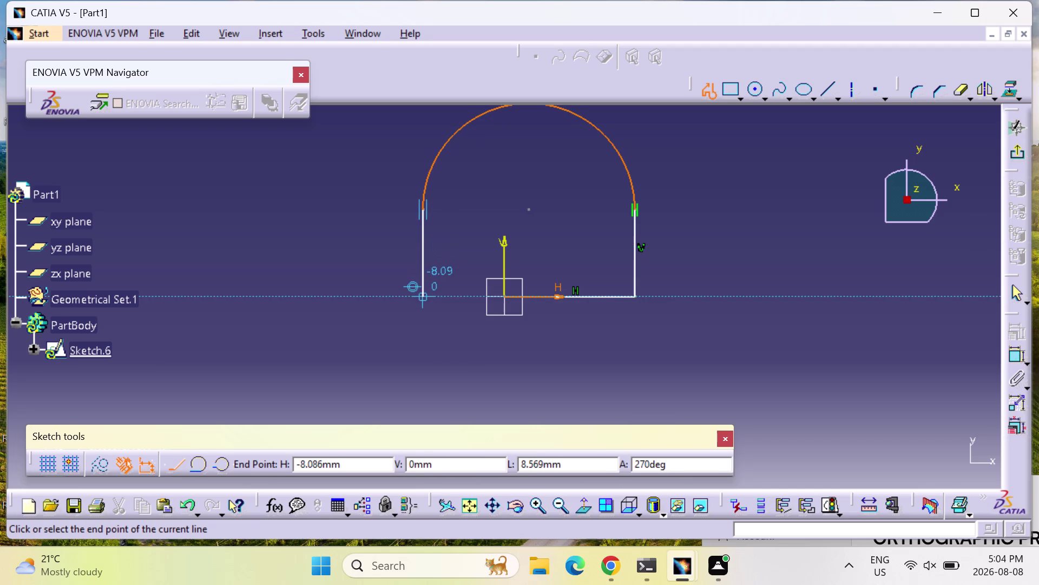
click(424, 296)
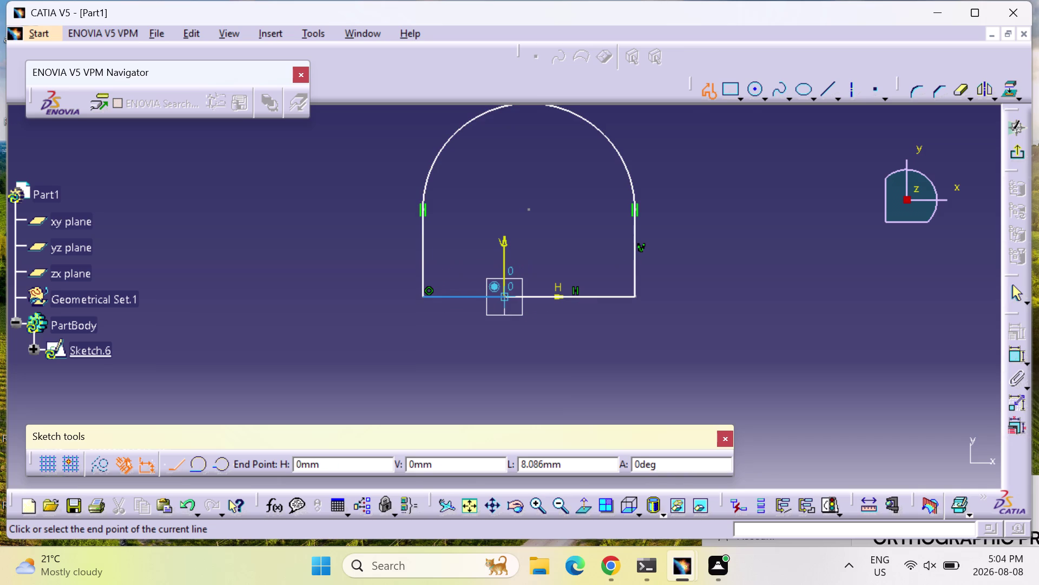
click(505, 295)
key(Escape)
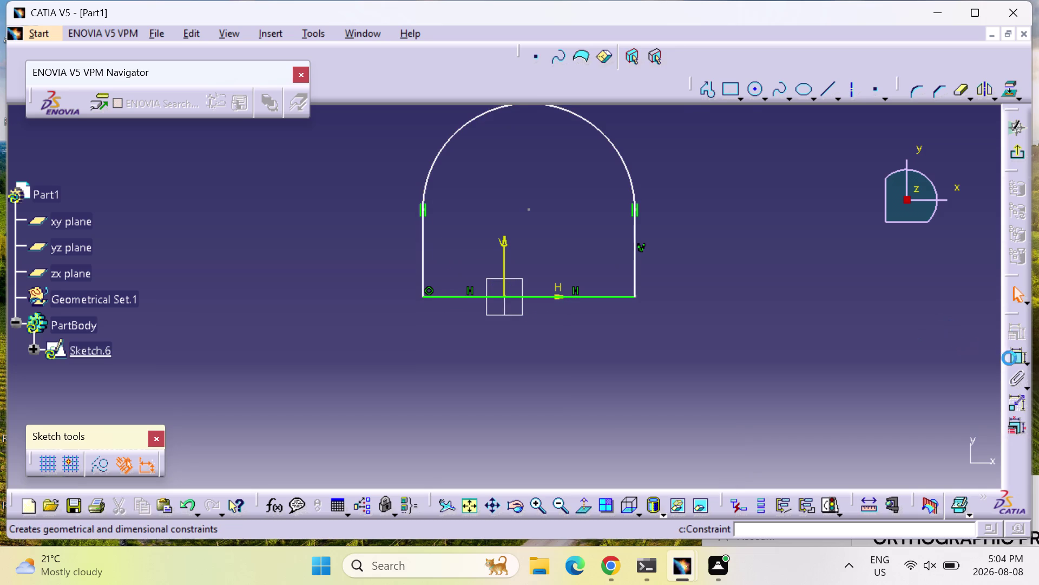
Make the two side lines symmetric about the vertical axis.
click(1022, 356)
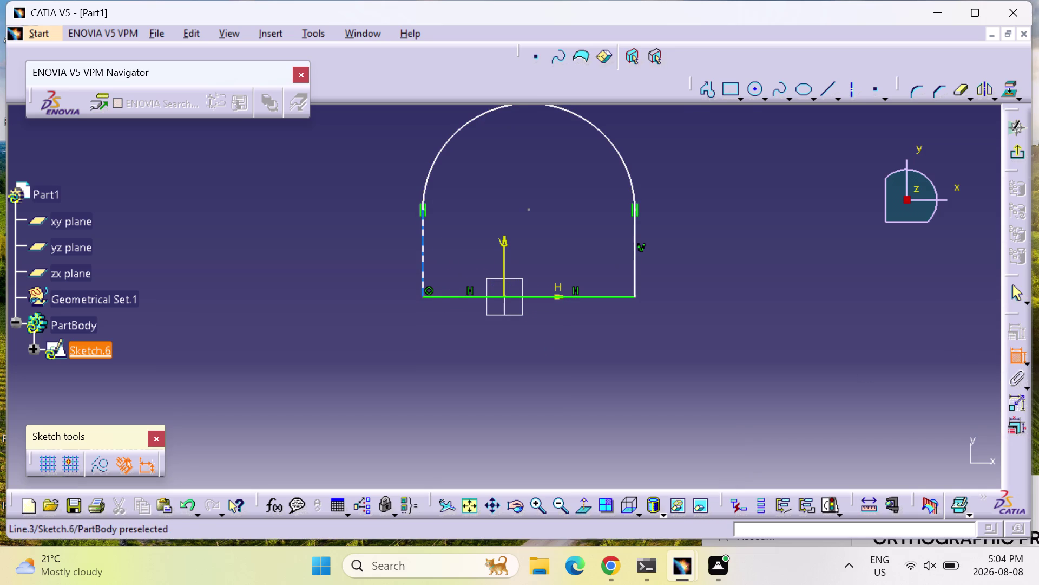
click(424, 249)
click(634, 268)
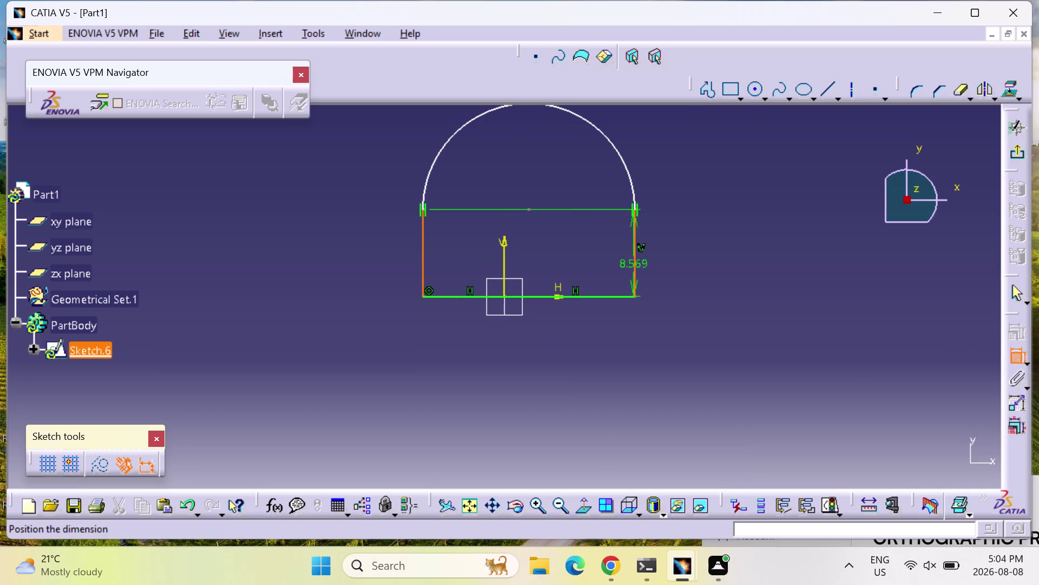
right_click(544, 263)
click(583, 416)
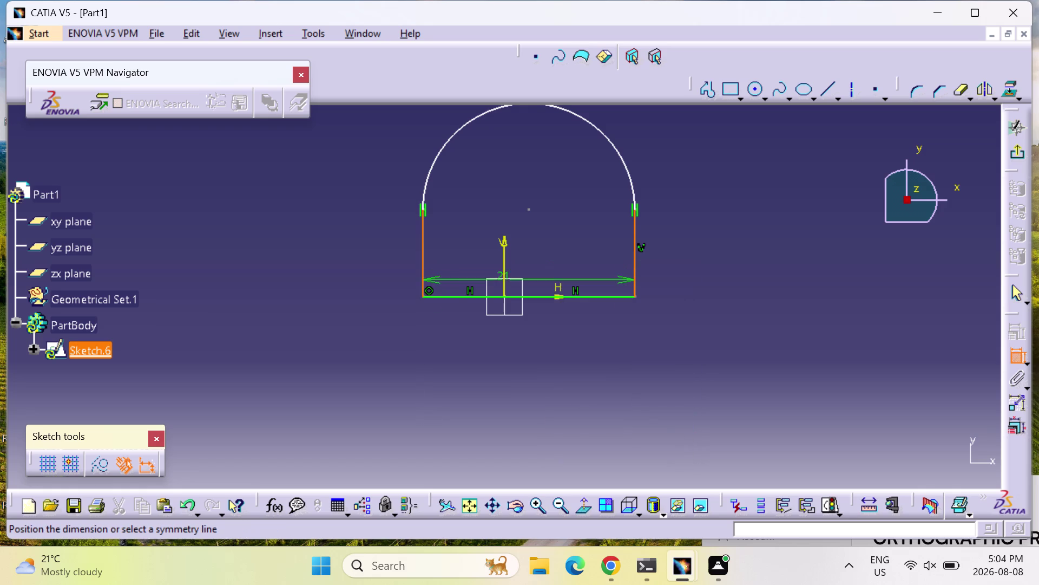
click(503, 256)
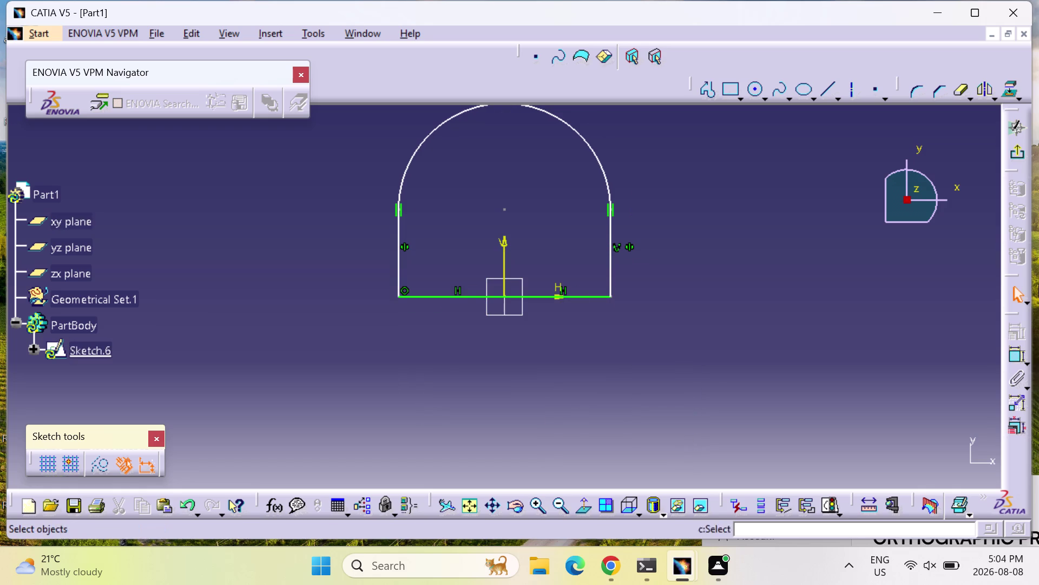
click(1015, 355)
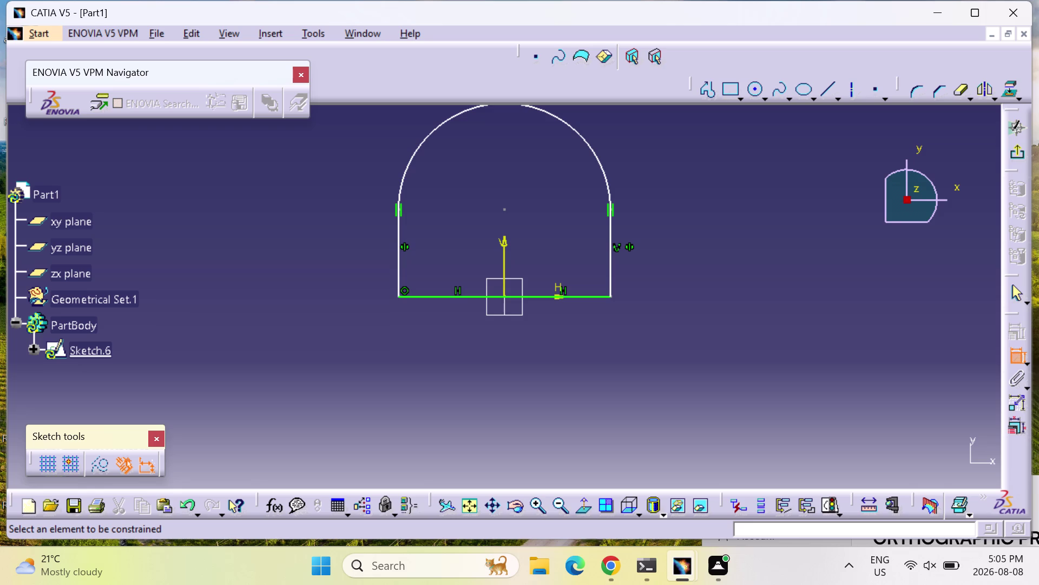
Set the arch radius to 30 mm and start a circle centred on the vertical axis.
click(590, 145)
click(649, 135)
double_click(654, 131)
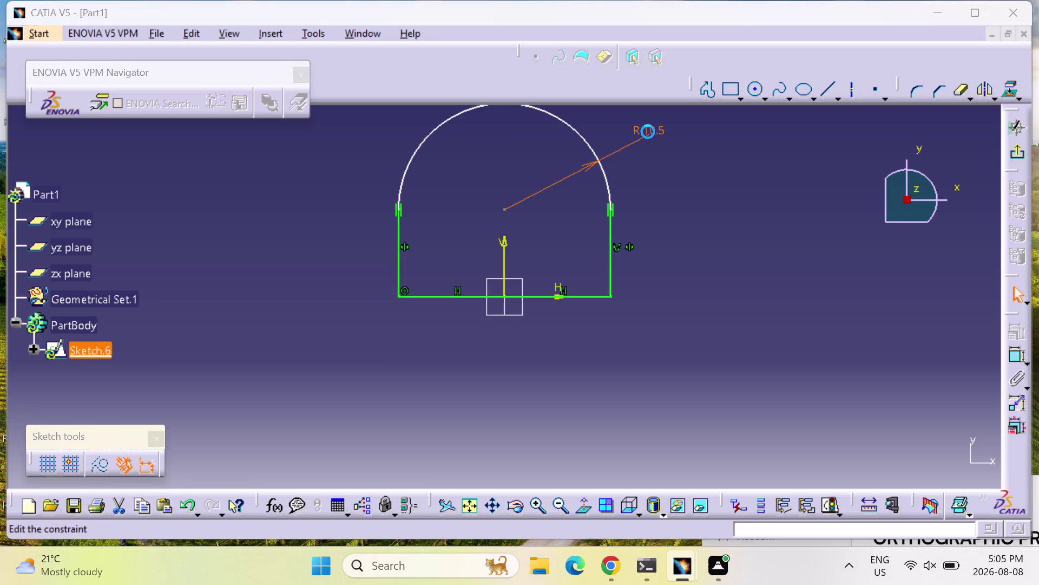
text(30)
key(Return)
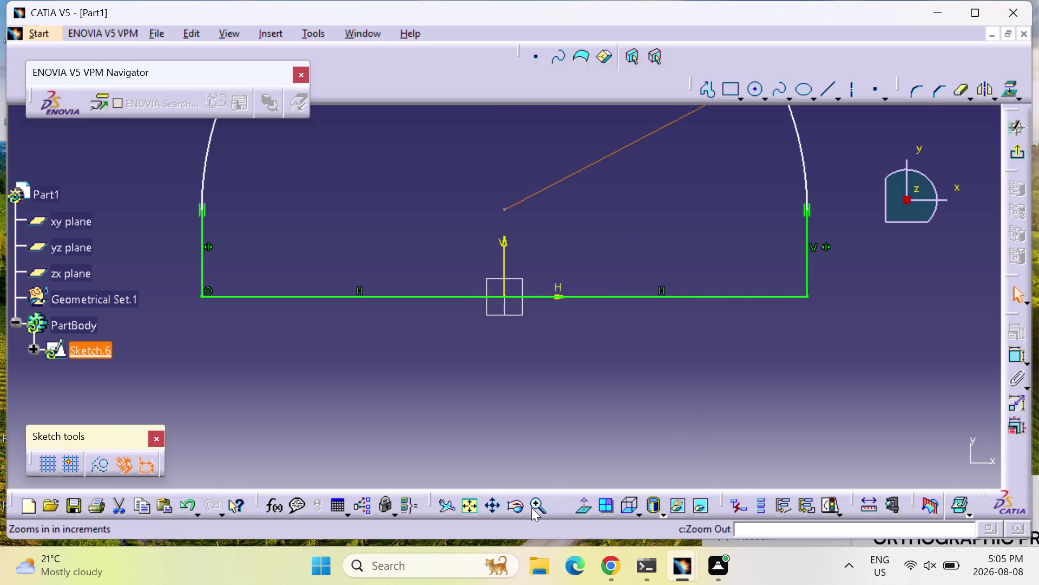
click(473, 506)
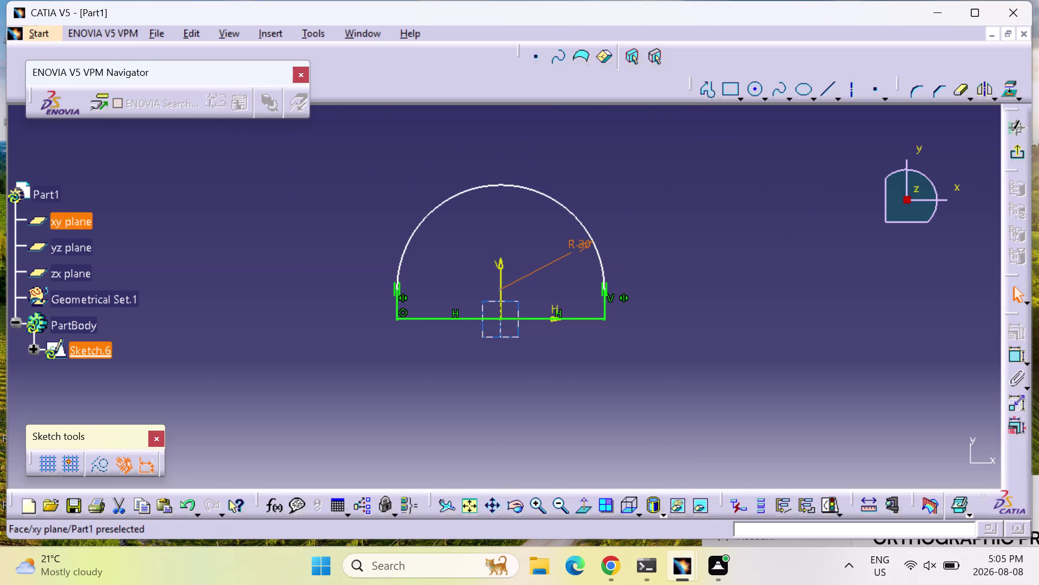
click(756, 90)
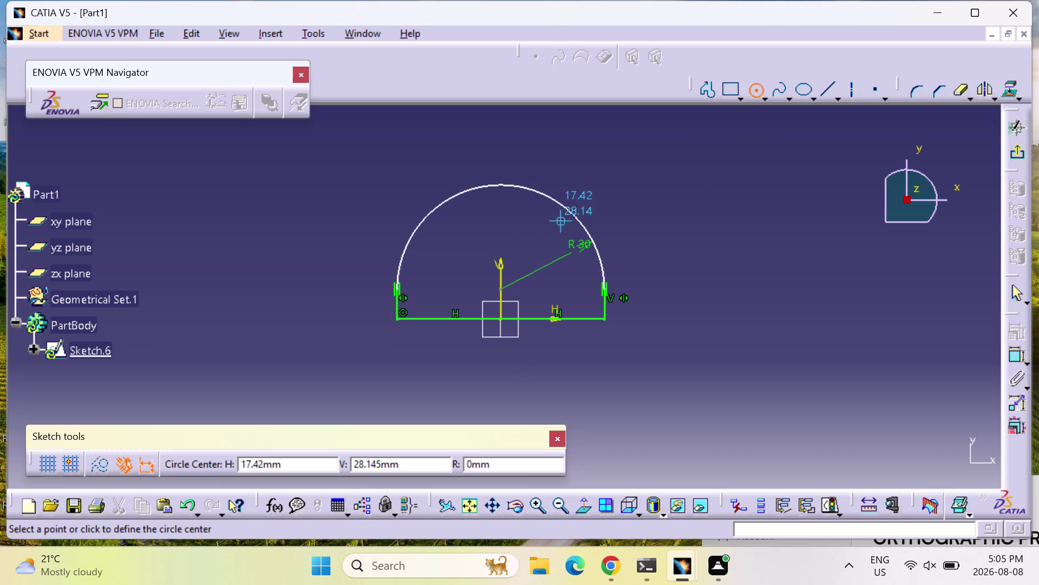
click(500, 247)
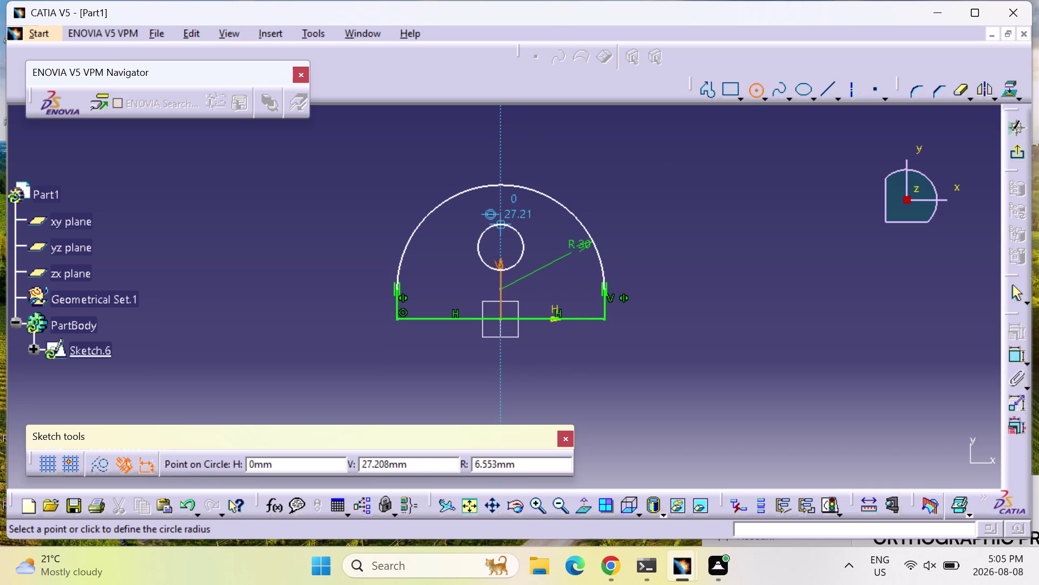
Finish the hole circle and dimension its centre 40 mm above the base line.
click(502, 222)
click(571, 247)
key(Delete)
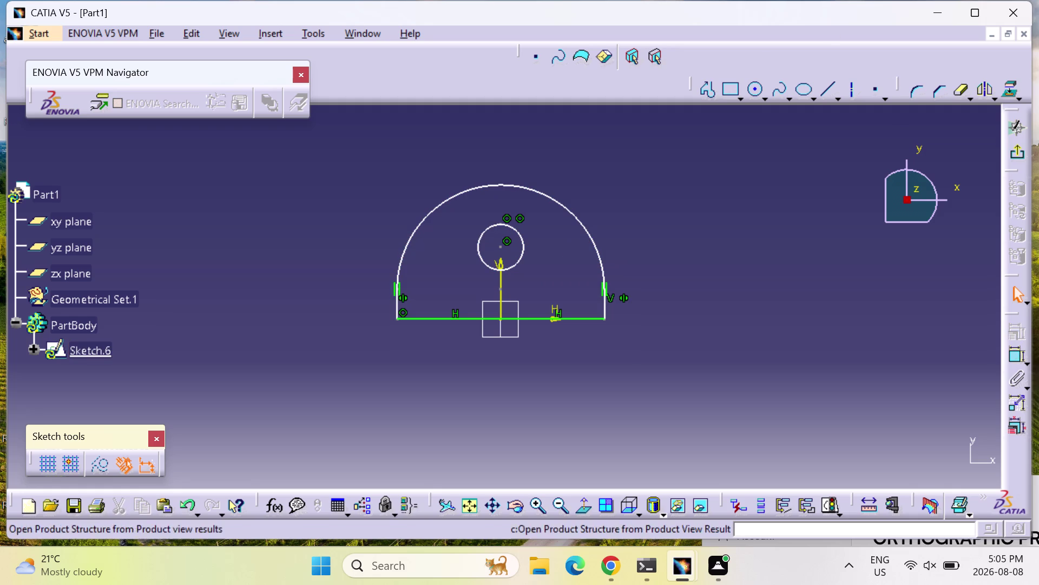
click(1016, 357)
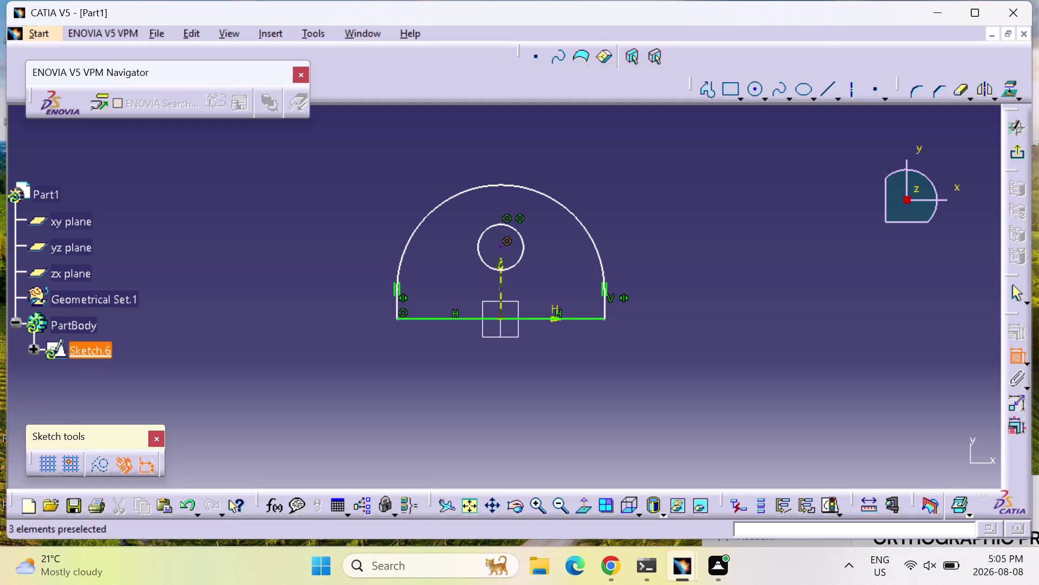
click(501, 247)
click(534, 319)
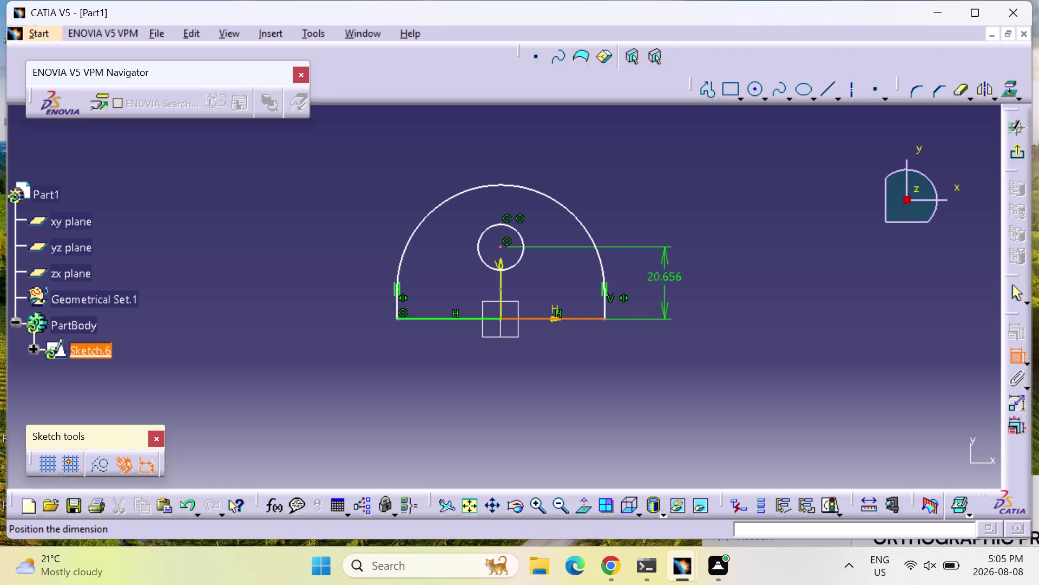
click(664, 279)
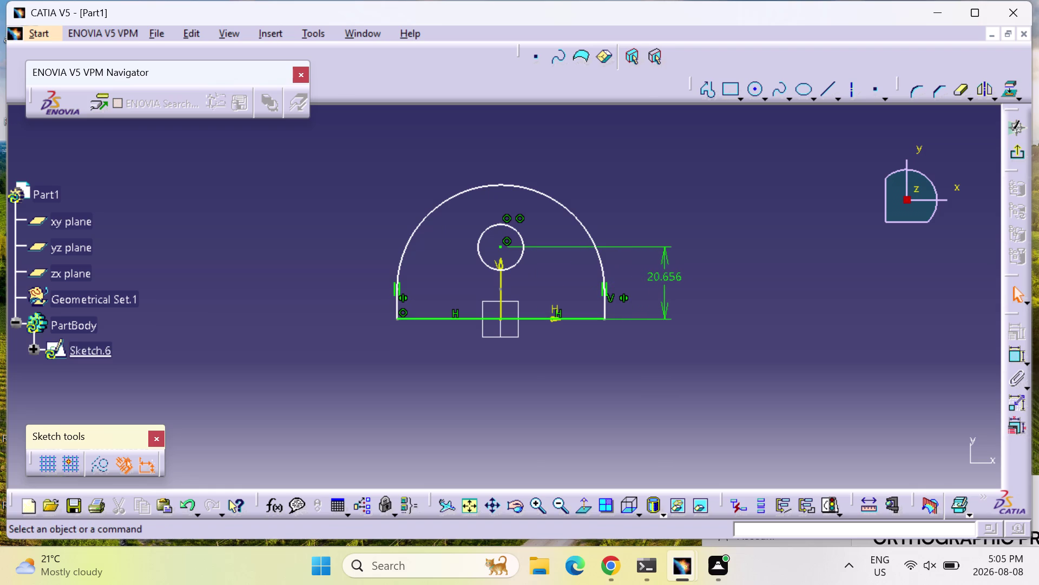
double_click(666, 271)
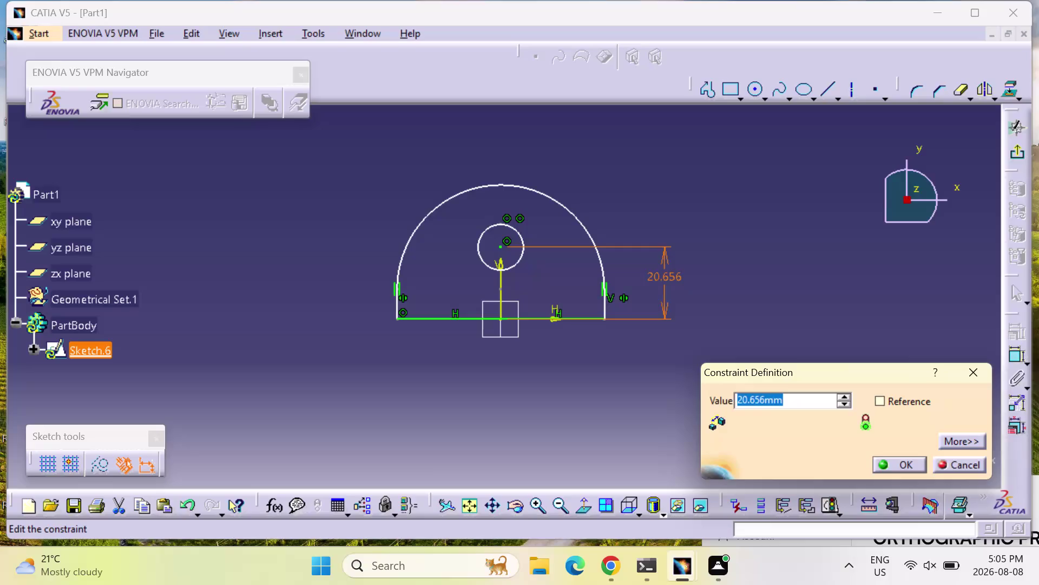
text(40)
key(Return)
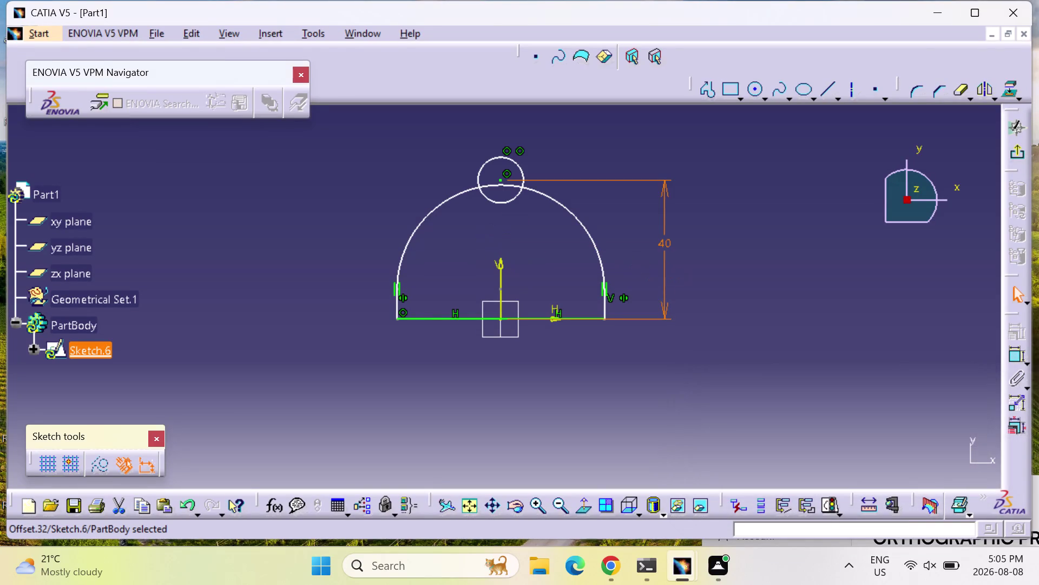
Drag the arch upward toward the hole circle.
drag(533, 188, 533, 172)
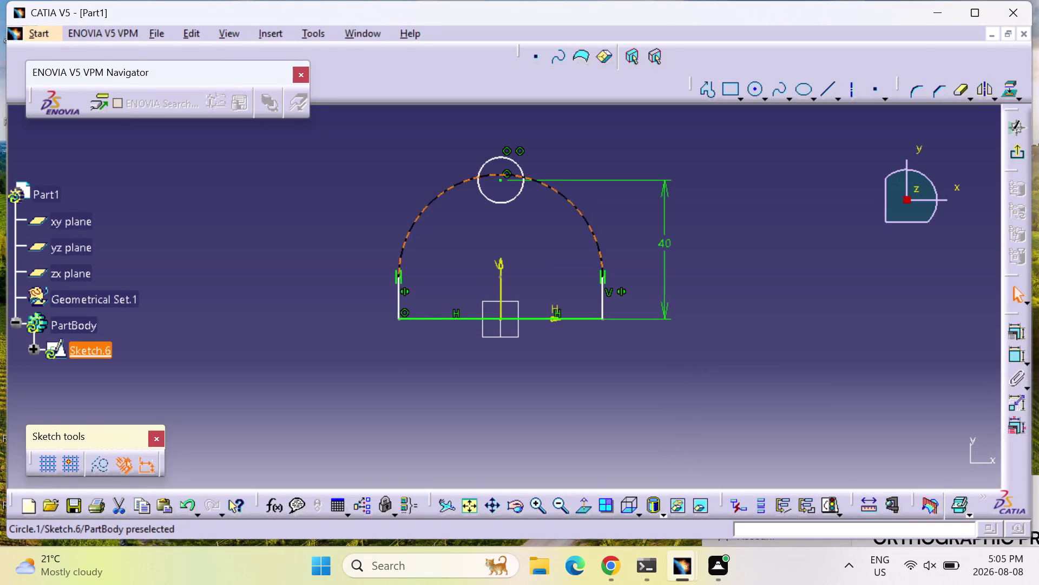
drag(533, 173, 534, 126)
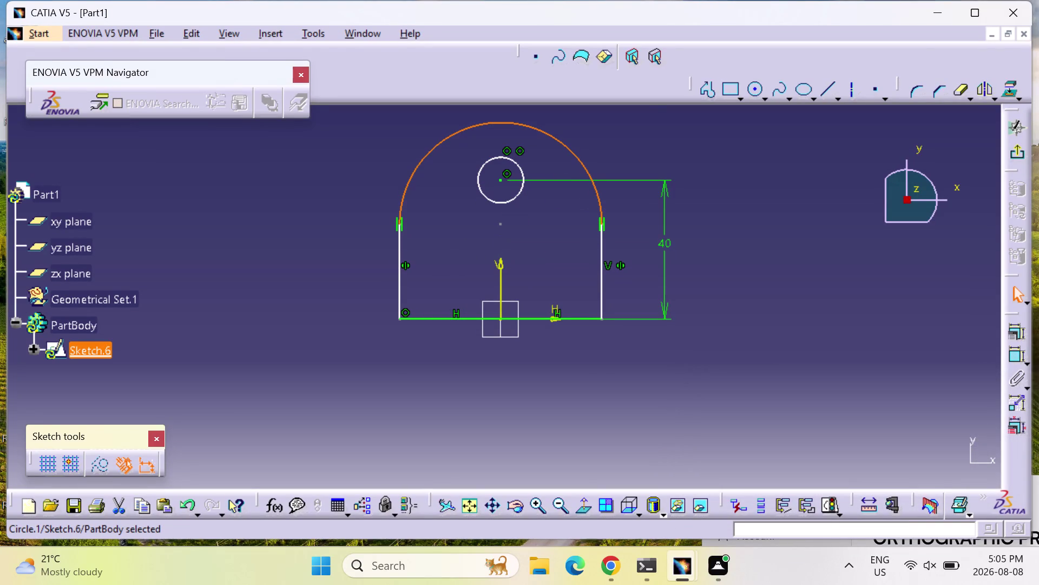
click(1013, 350)
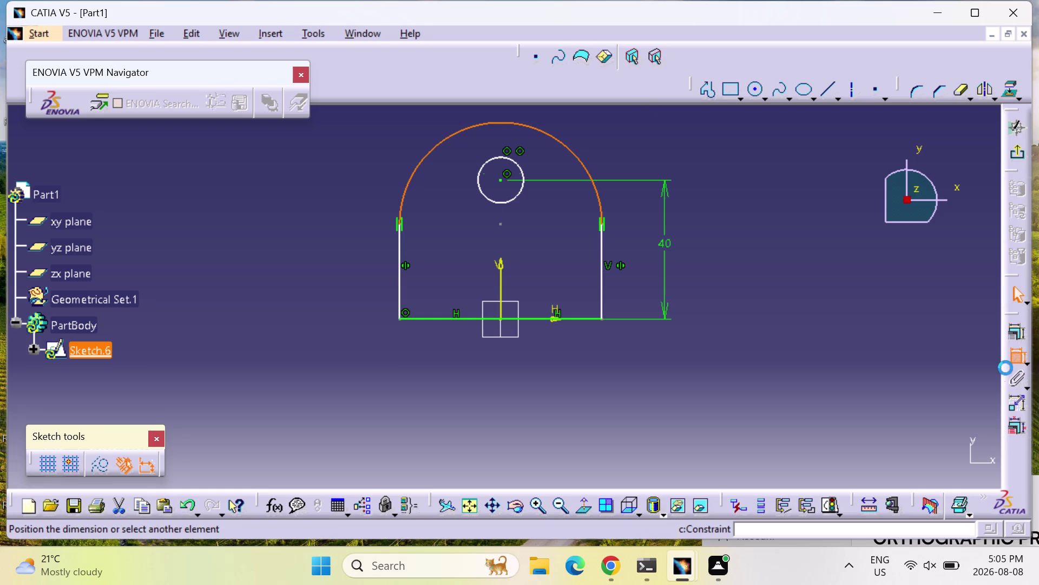
Try constraining the arch to the hole circle, then undo and cancel the pending dimension.
click(501, 181)
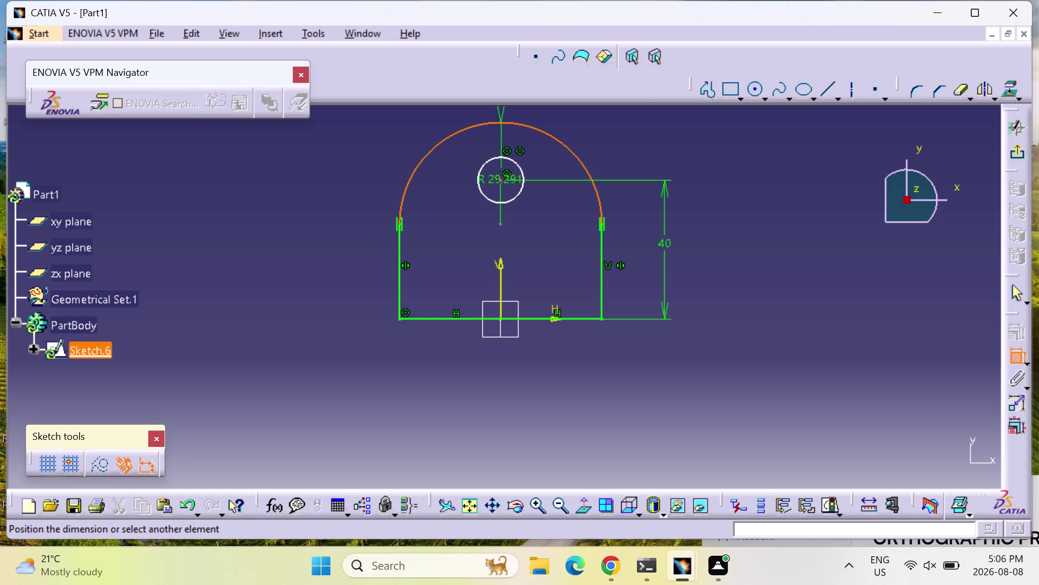
right_click(502, 189)
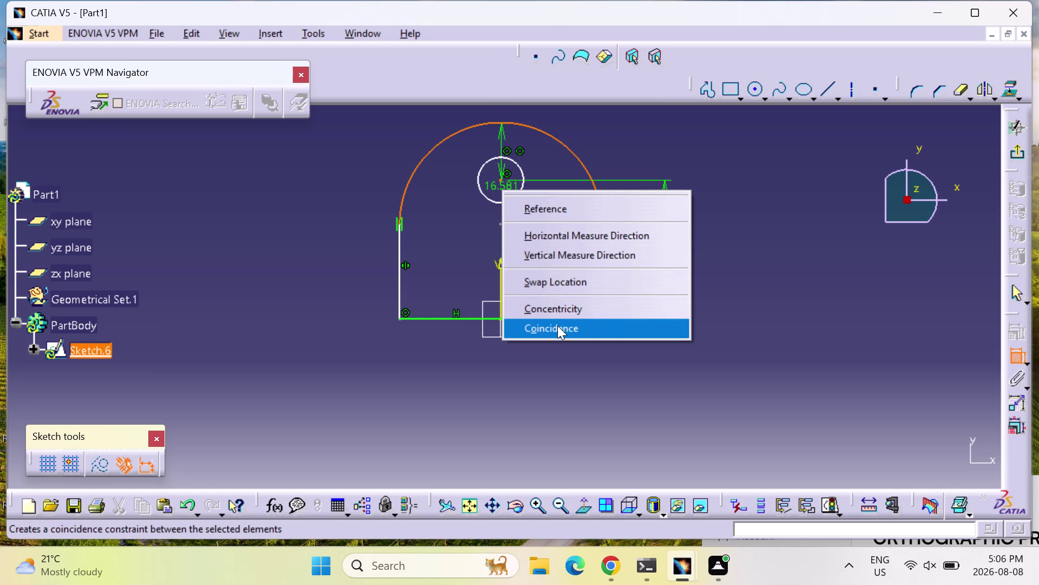
click(557, 327)
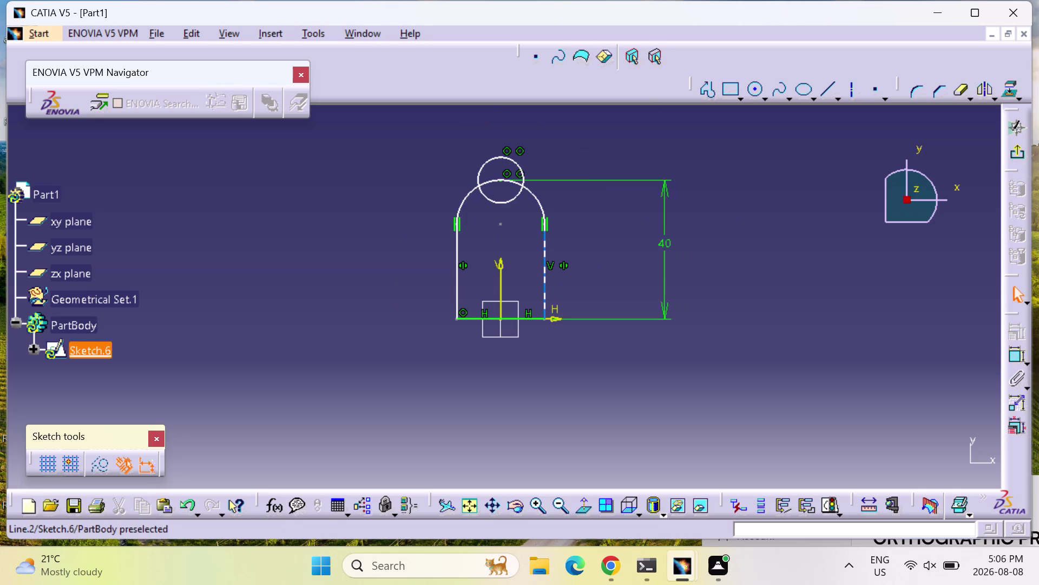
key(ctrl+z)
click(1012, 353)
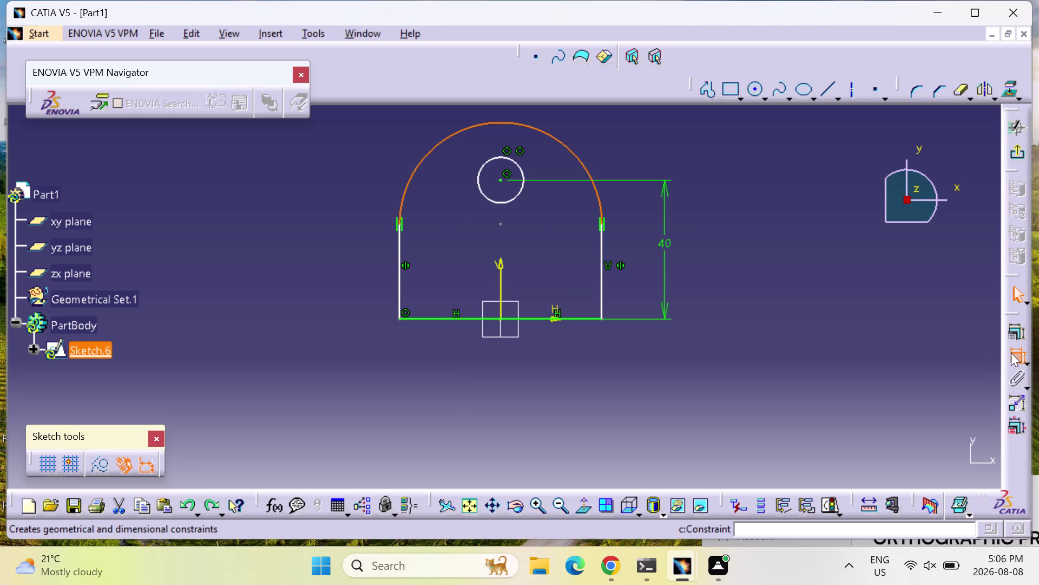
key(Escape)
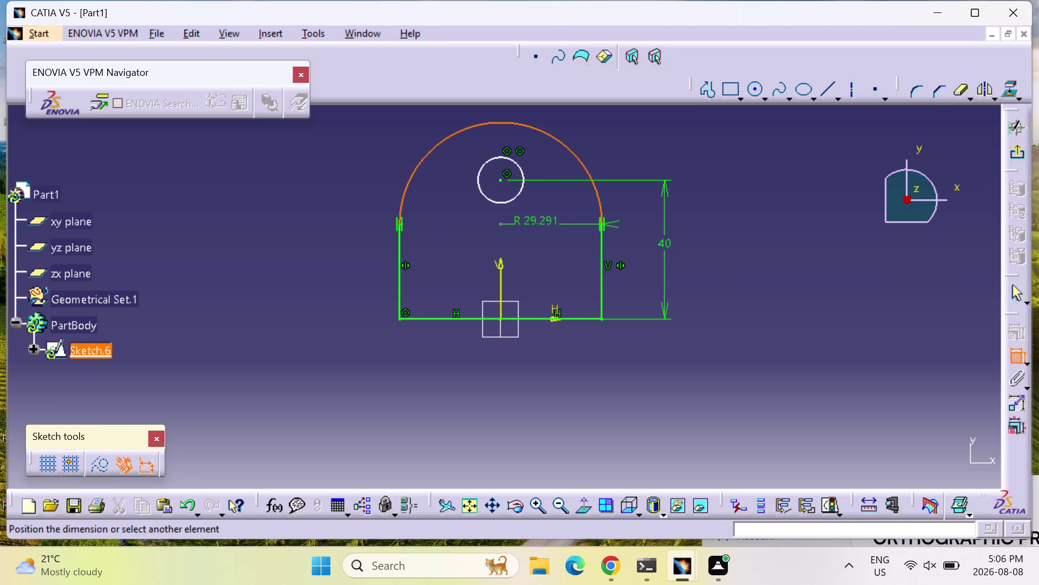
key(Escape)
key(Escape)
key(Escape)
Start a dimension on the arc centre, dismiss its options, and fit the sketch in view.
click(1021, 354)
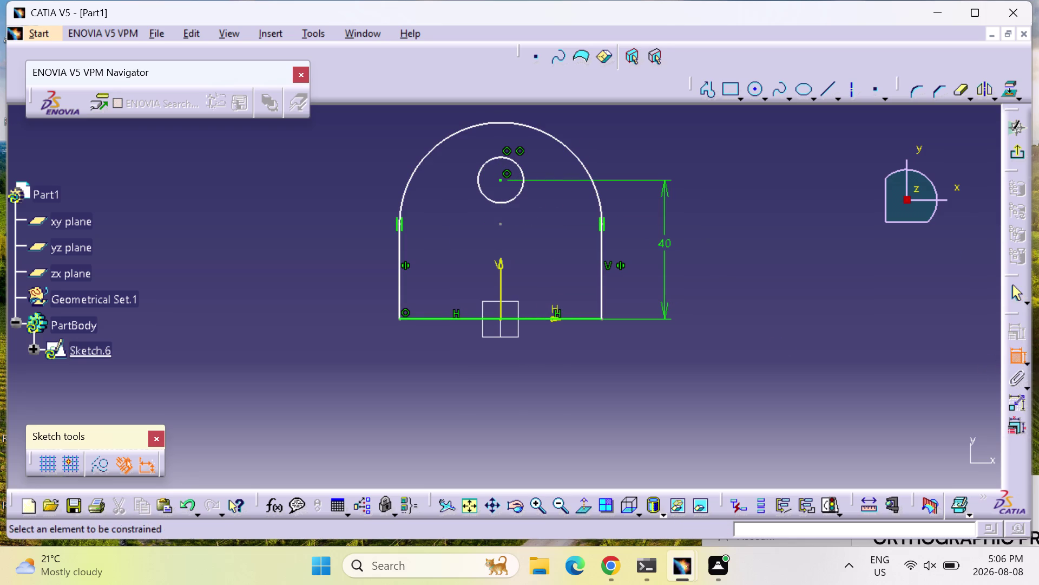
click(500, 225)
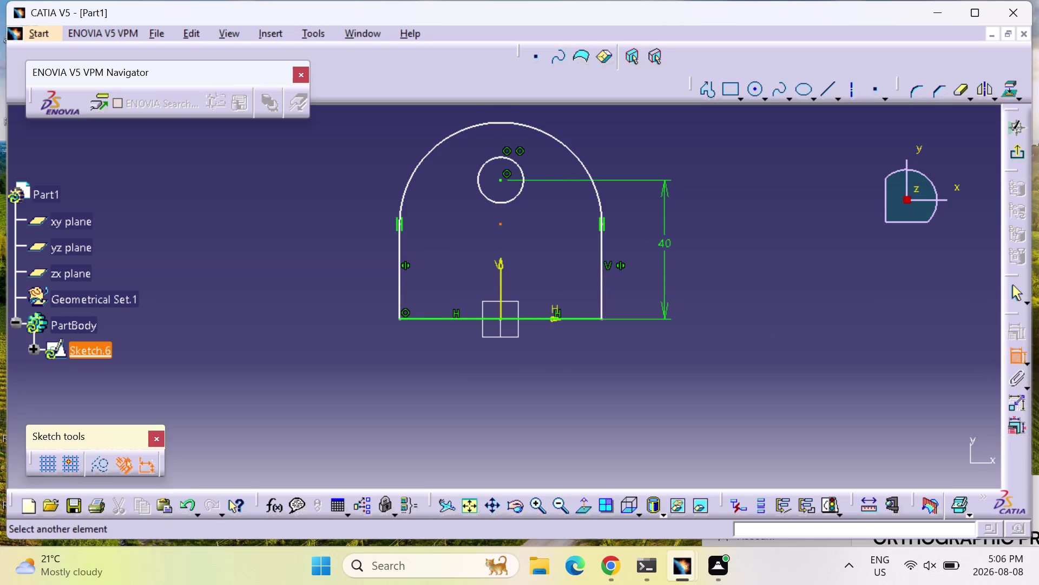
click(503, 180)
right_click(503, 200)
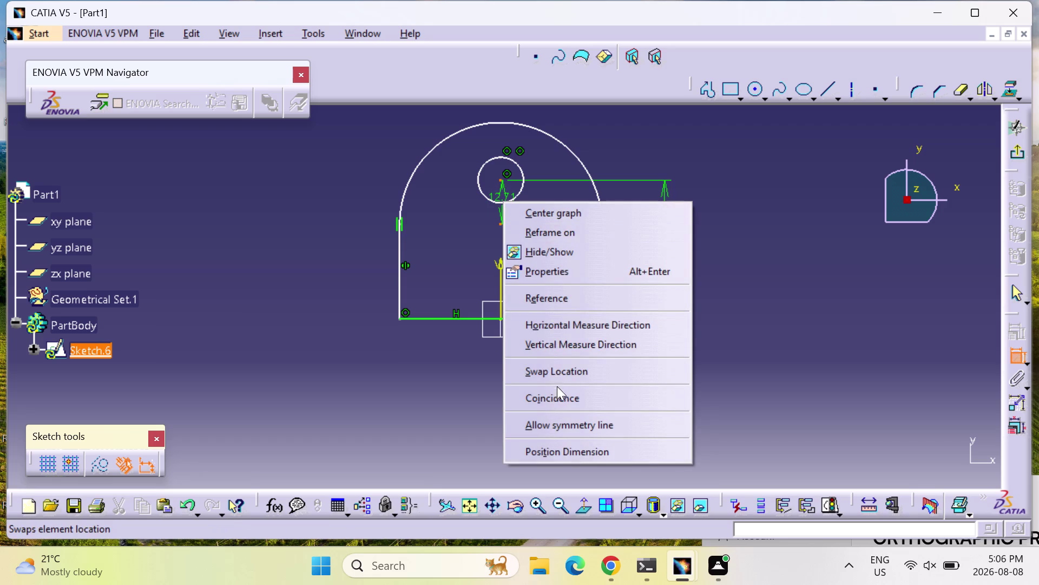
click(559, 401)
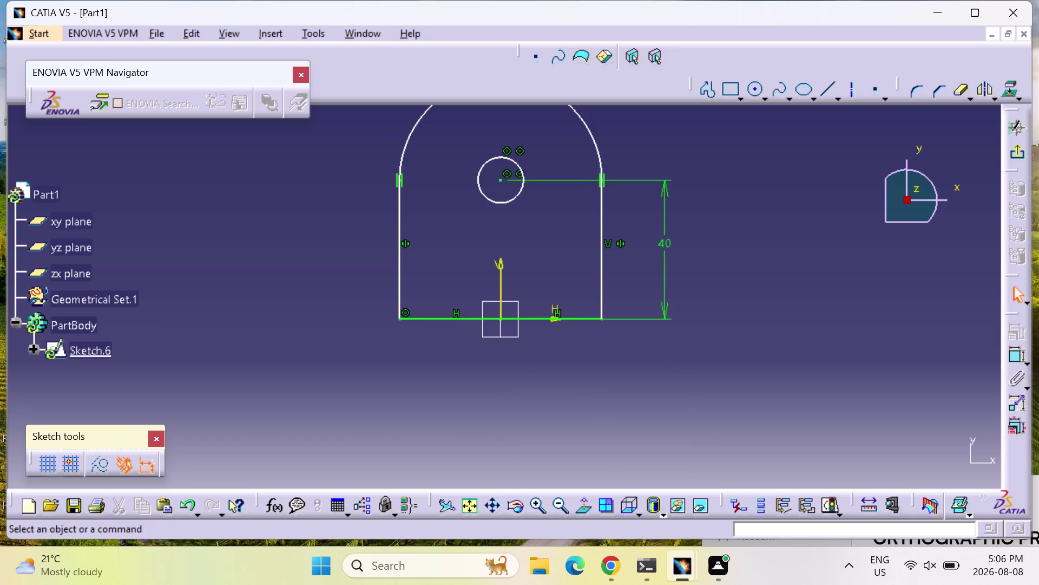
click(472, 505)
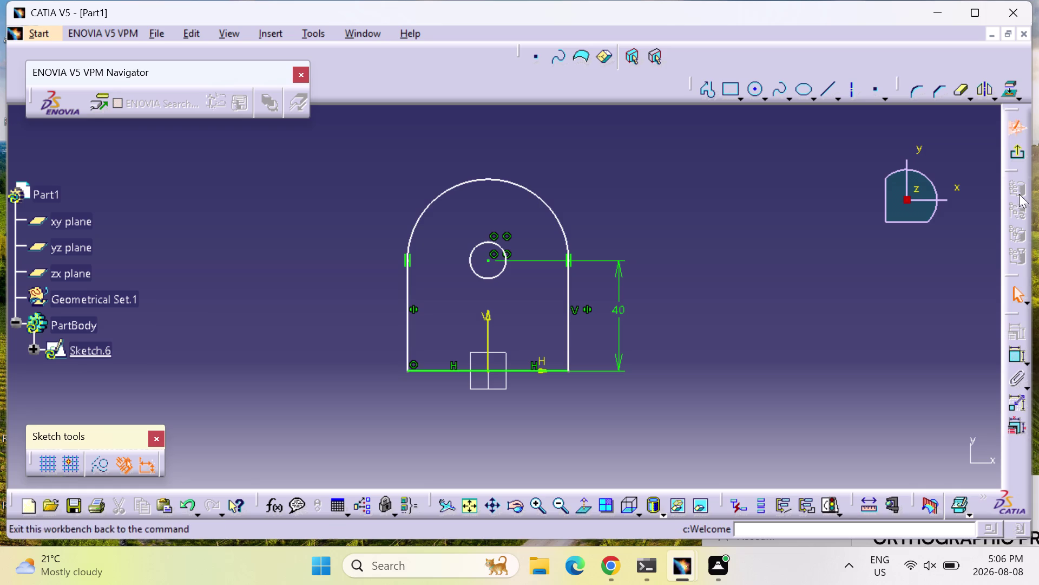
click(1016, 357)
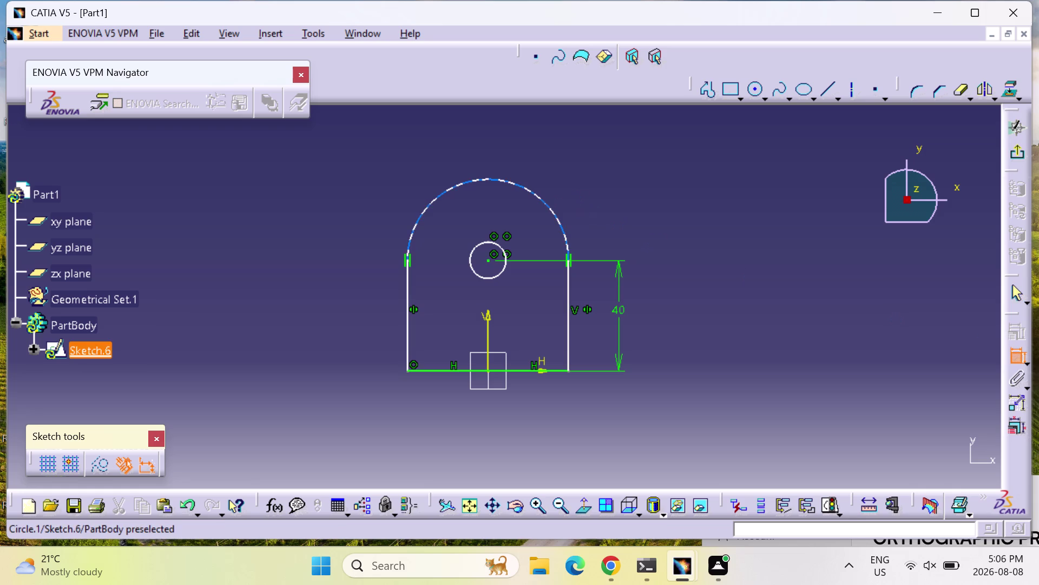
Dimension the rounded end to a 30 mm radius and the hole to 20 mm diameter.
click(546, 206)
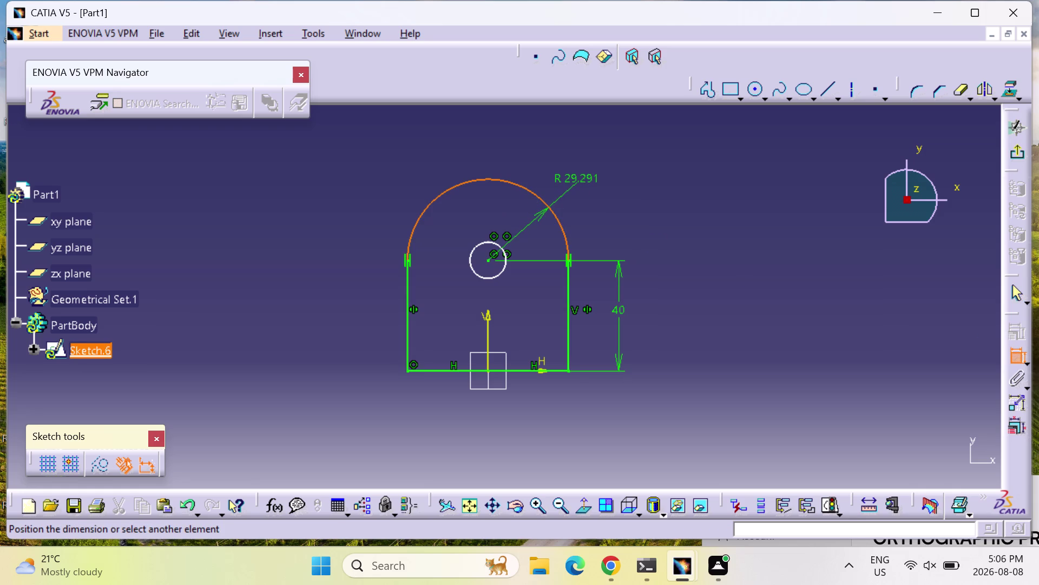
click(578, 181)
double_click(576, 177)
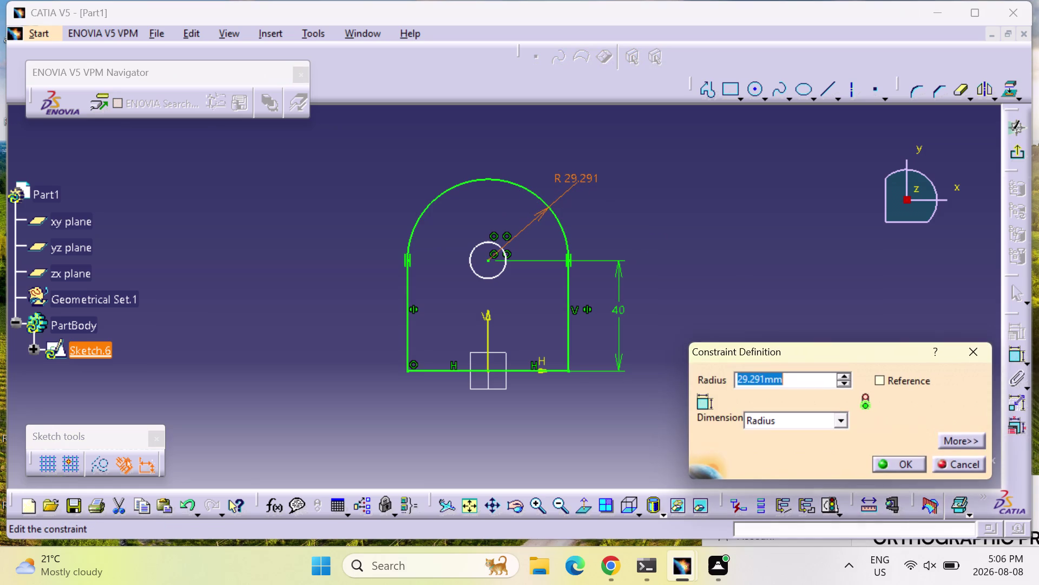
text(30)
key(Return)
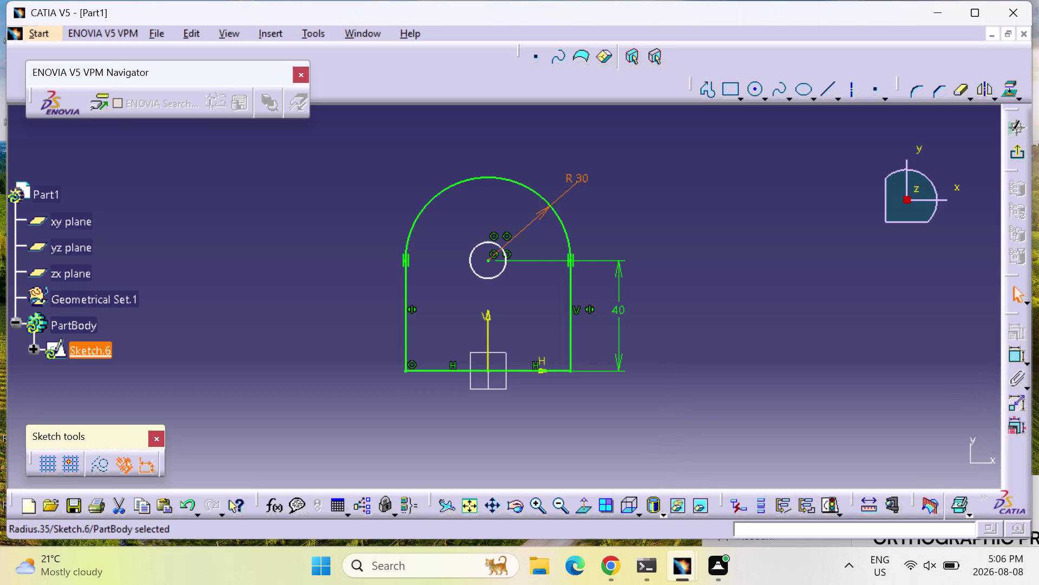
click(1018, 355)
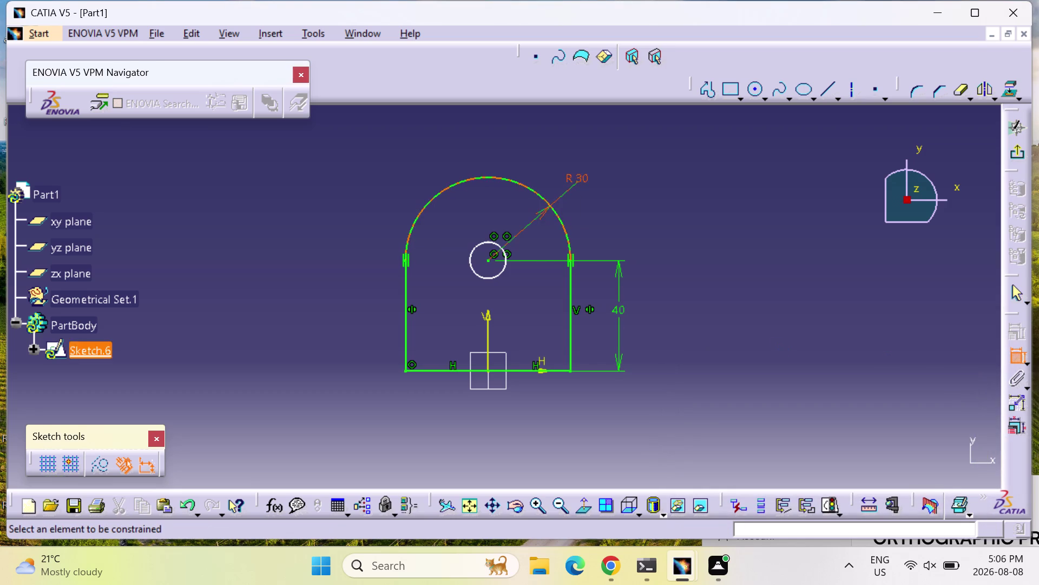
click(494, 244)
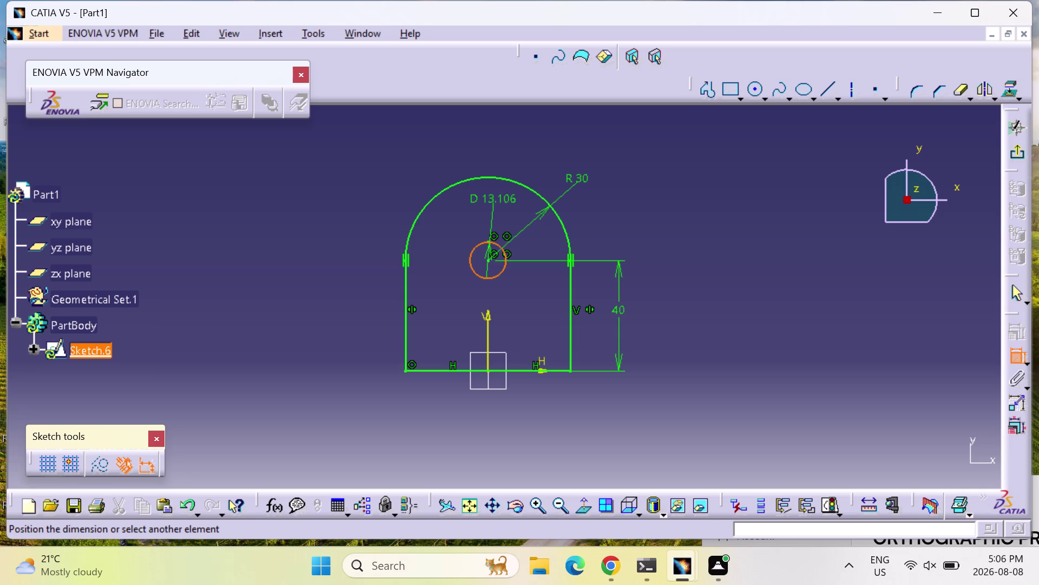
click(494, 202)
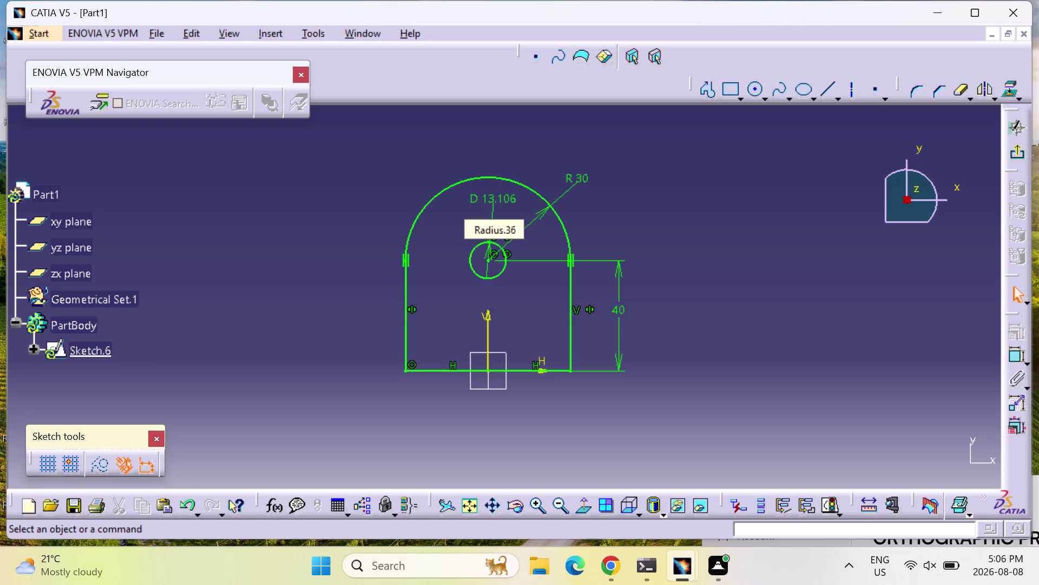
double_click(496, 199)
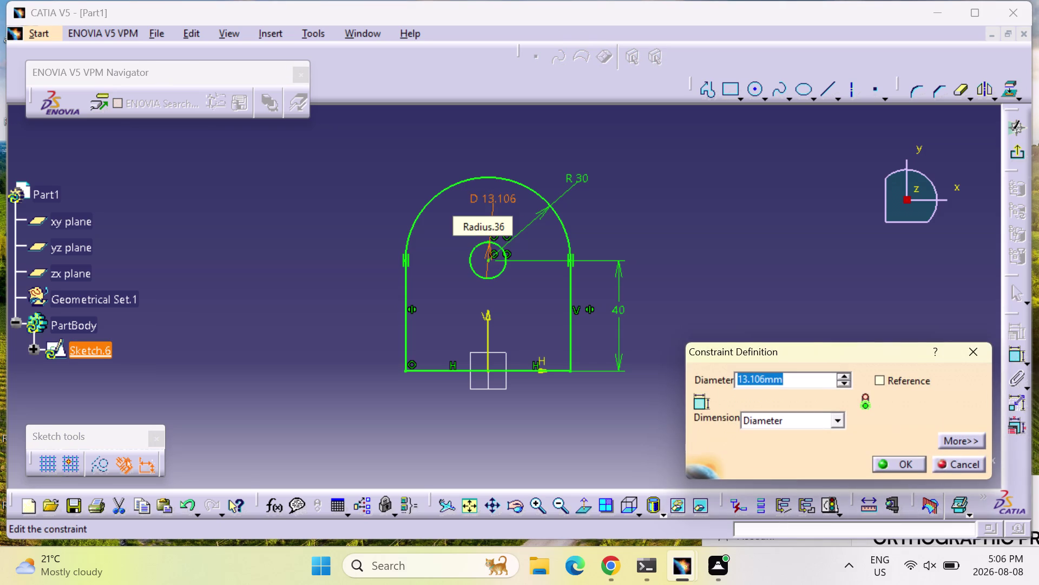
text(20)
key(Return)
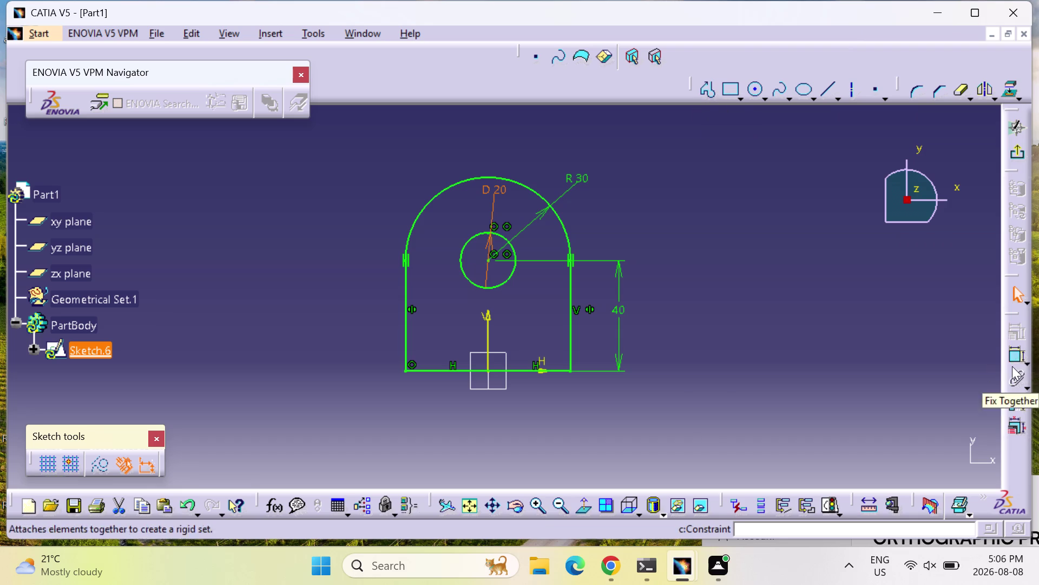
Cancel the unneeded bottom-edge length dimension and exit the sketch to 3D.
click(1016, 357)
click(549, 371)
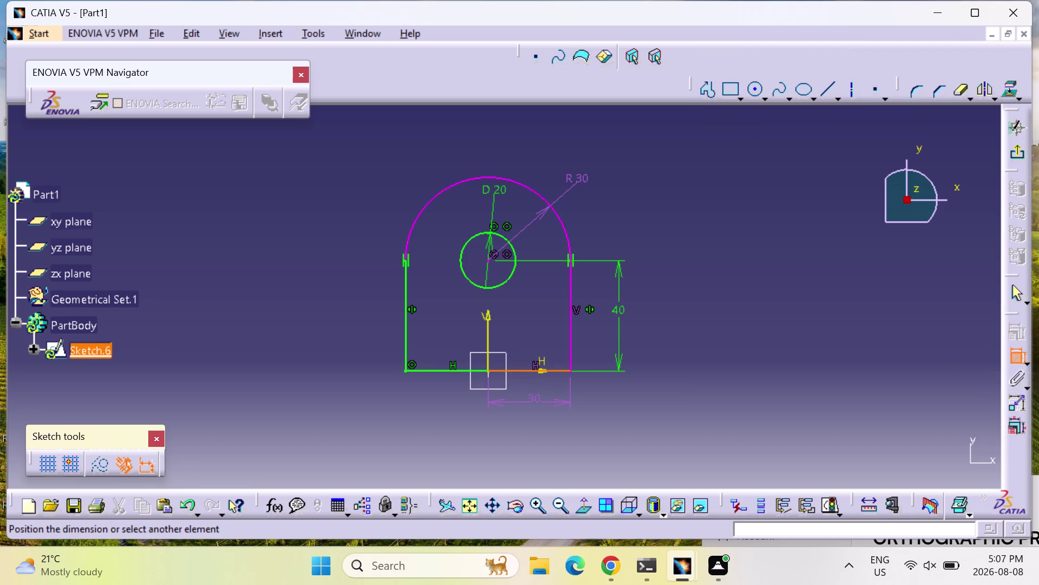
key(Escape)
key(Escape)
key(Escape)
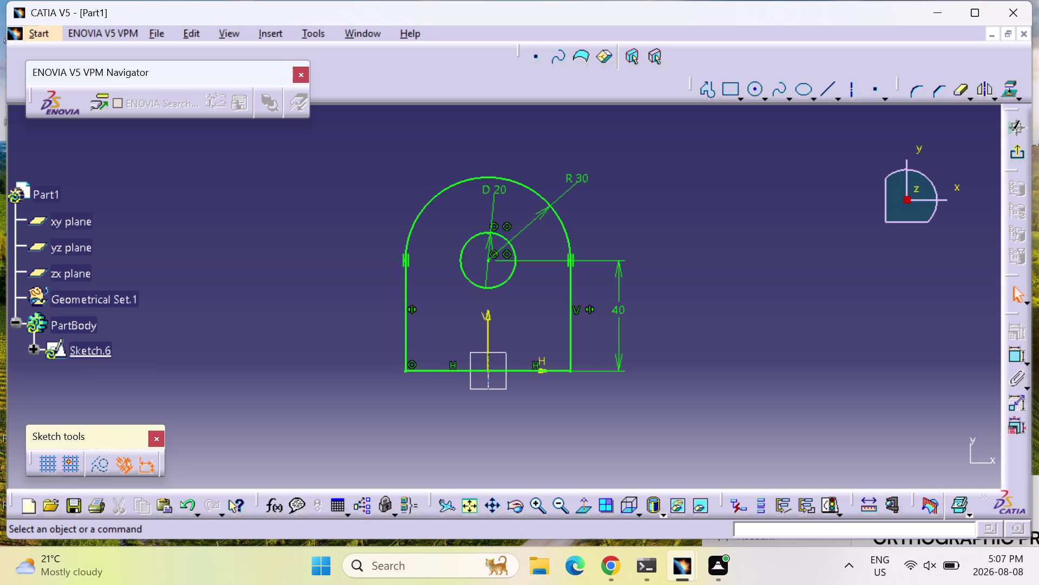
click(1020, 152)
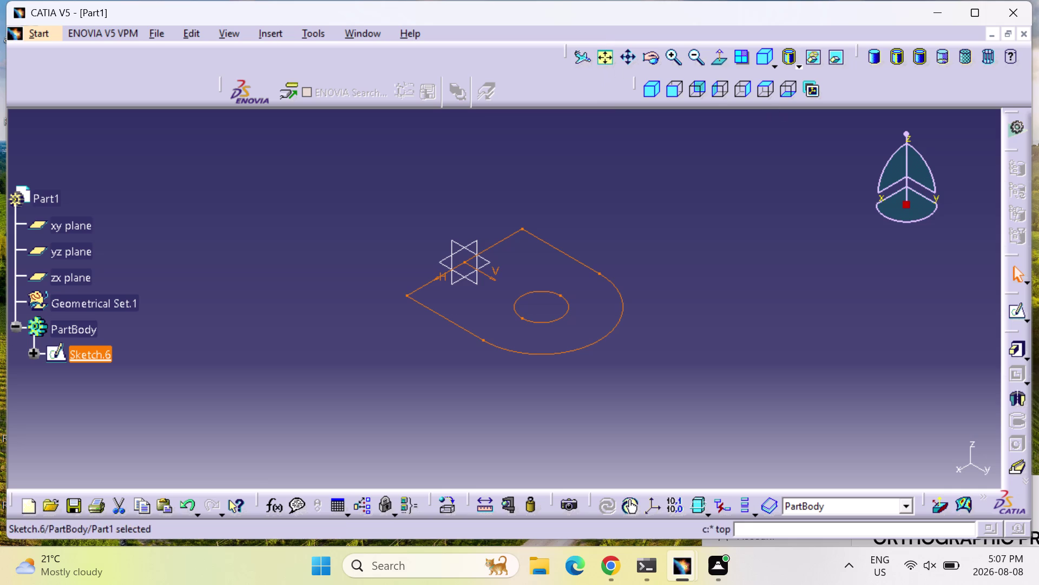
Pad Sketch.6 20 mm in the reversed direction to create the holed lug Pad.3.
click(1017, 345)
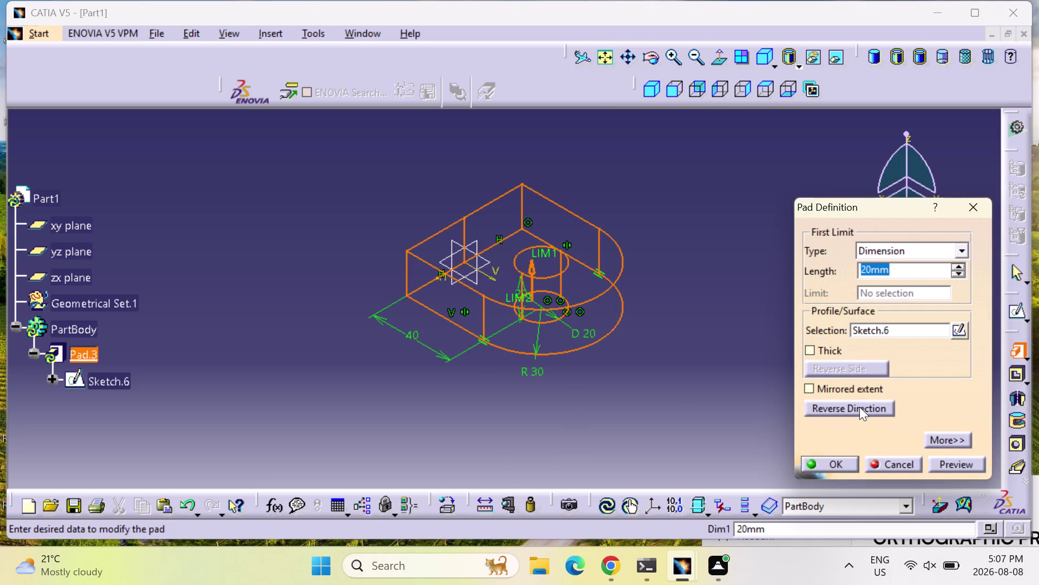
click(861, 407)
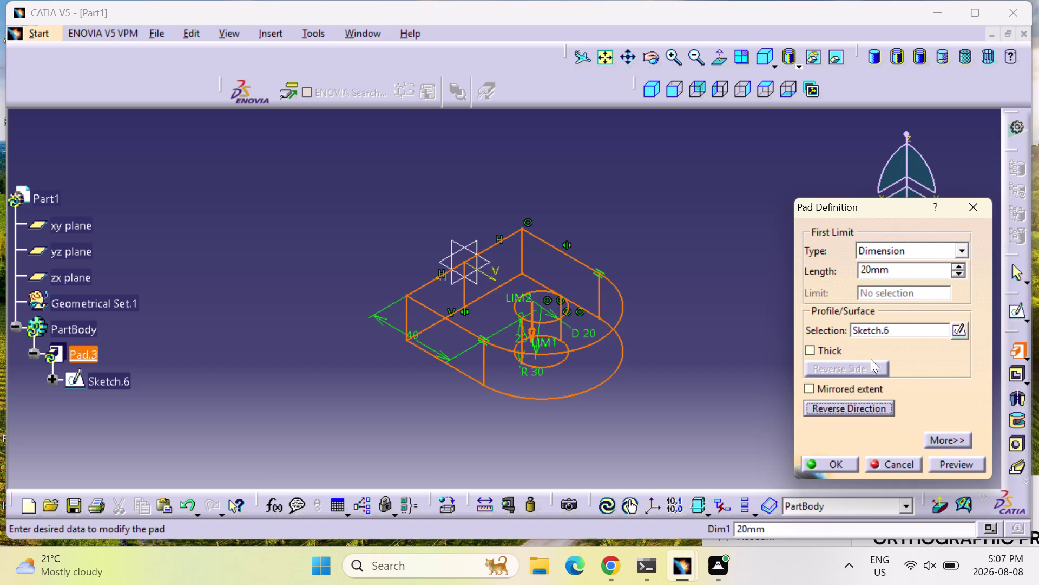
click(951, 462)
middle_drag(733, 401, 712, 403)
right_drag(732, 400, 712, 404)
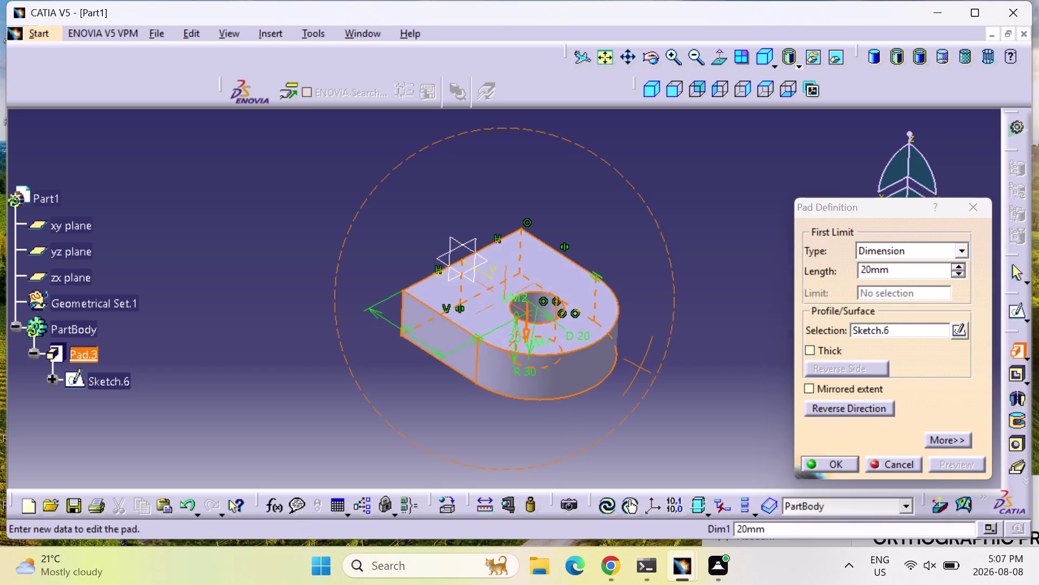
middle_drag(712, 403, 303, 248)
right_drag(712, 404, 303, 247)
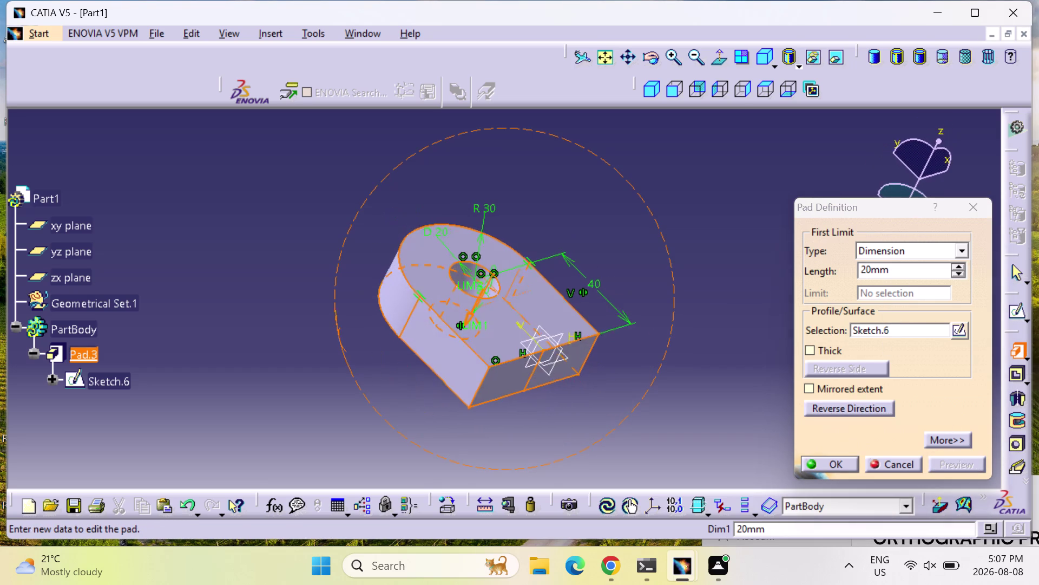
middle_drag(304, 247, 298, 242)
right_drag(304, 247, 297, 242)
click(818, 458)
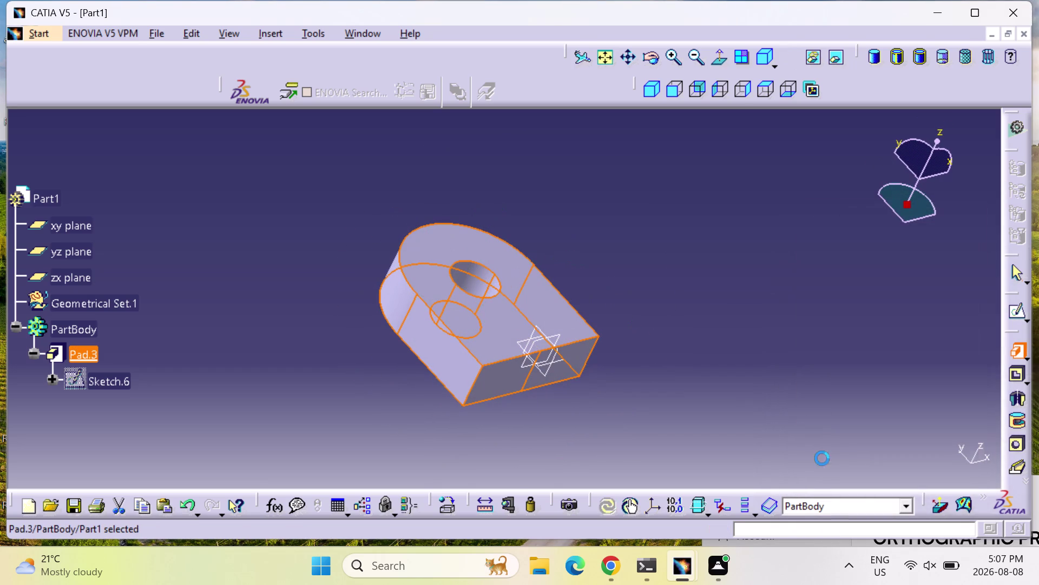
Select the lug's flat rectangular end face and show the named views list.
click(776, 366)
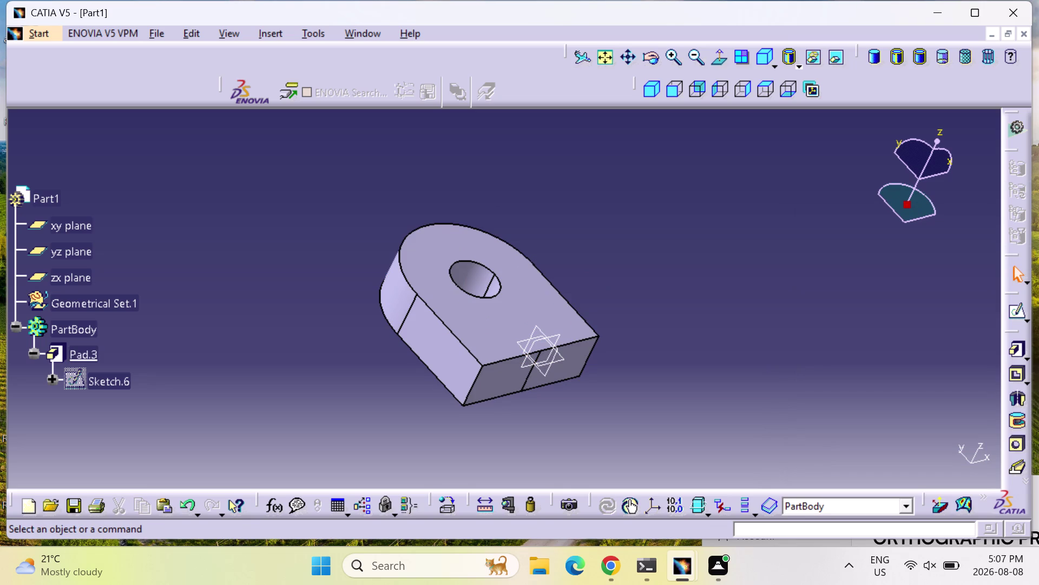
click(512, 375)
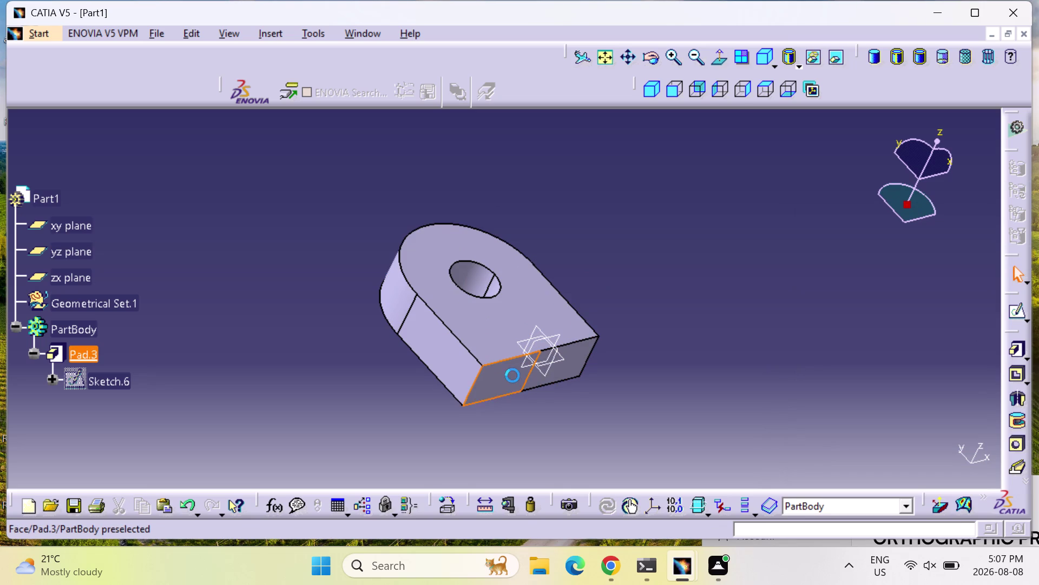
click(575, 370)
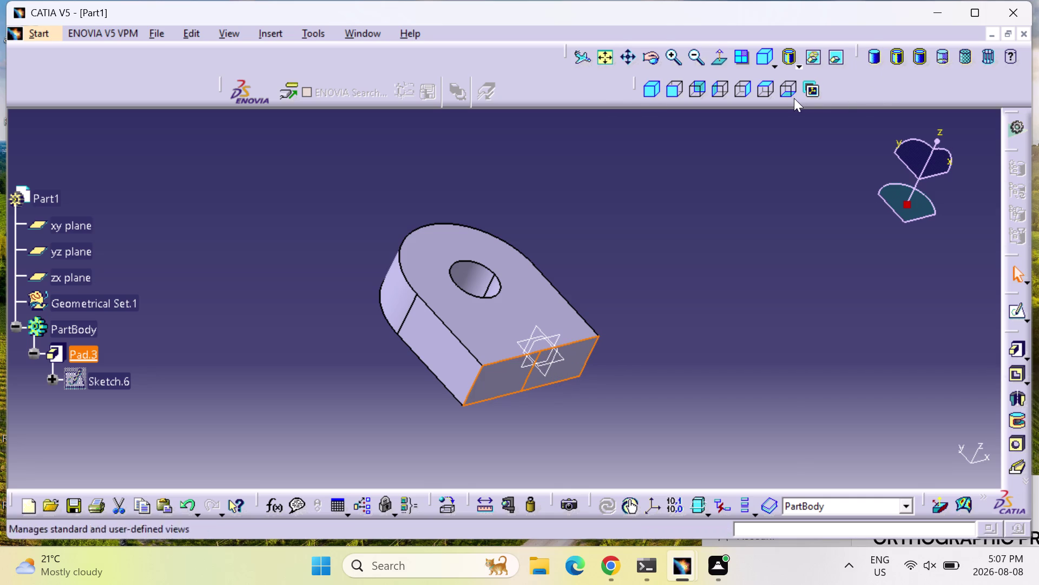
click(815, 89)
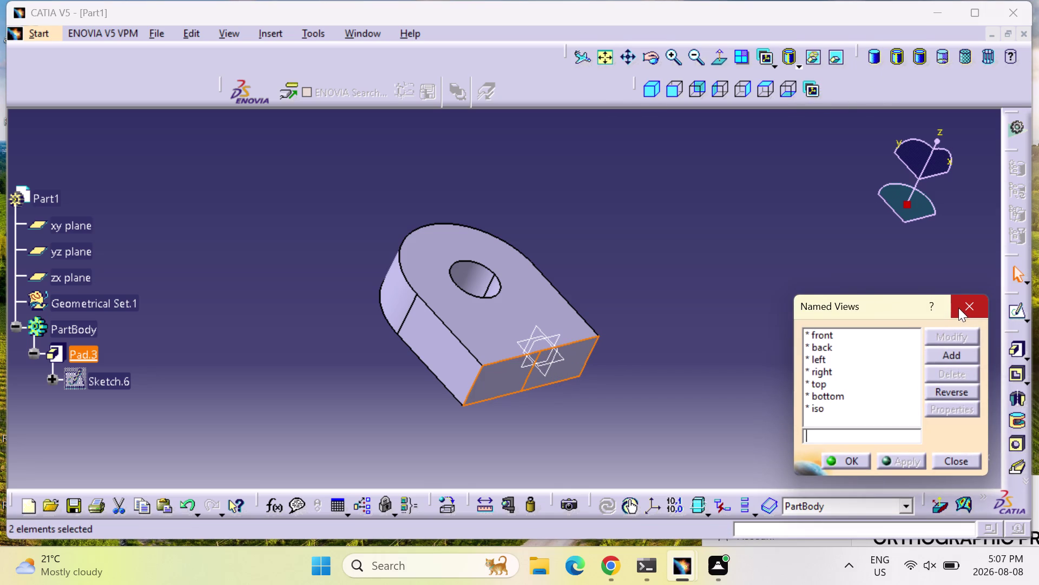
click(955, 355)
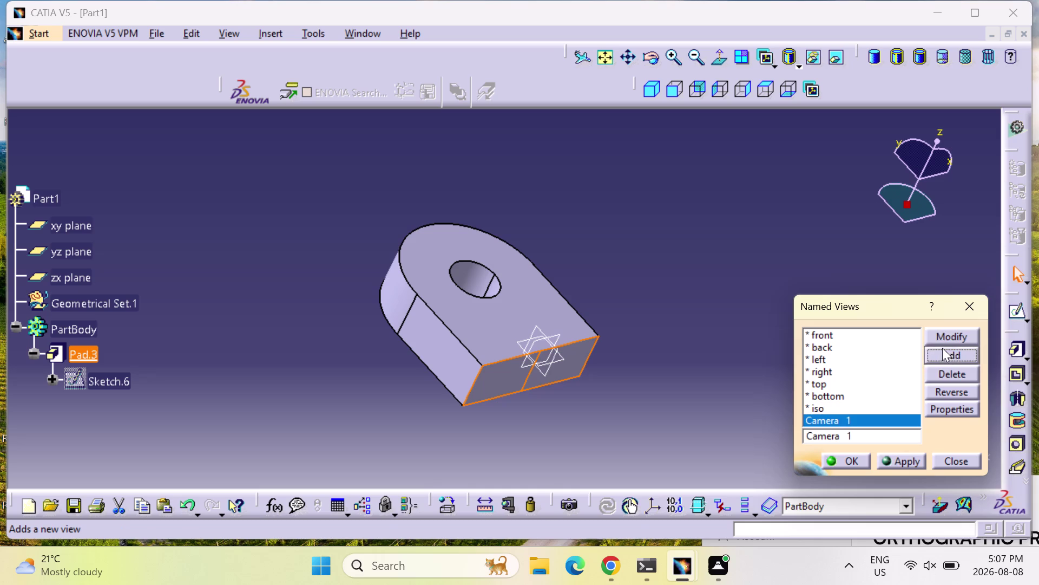
click(971, 305)
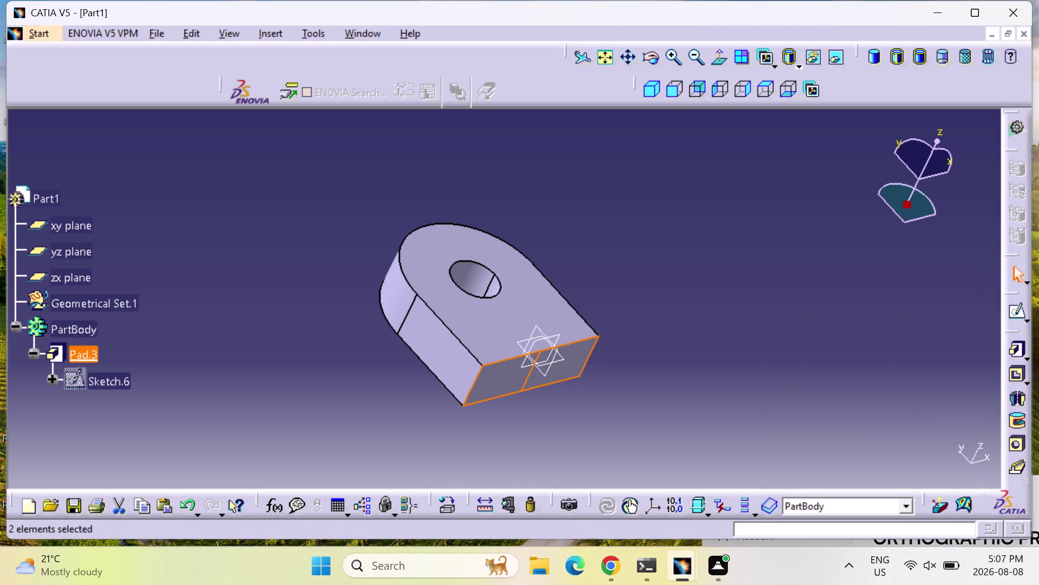
key(Escape)
key(Escape)
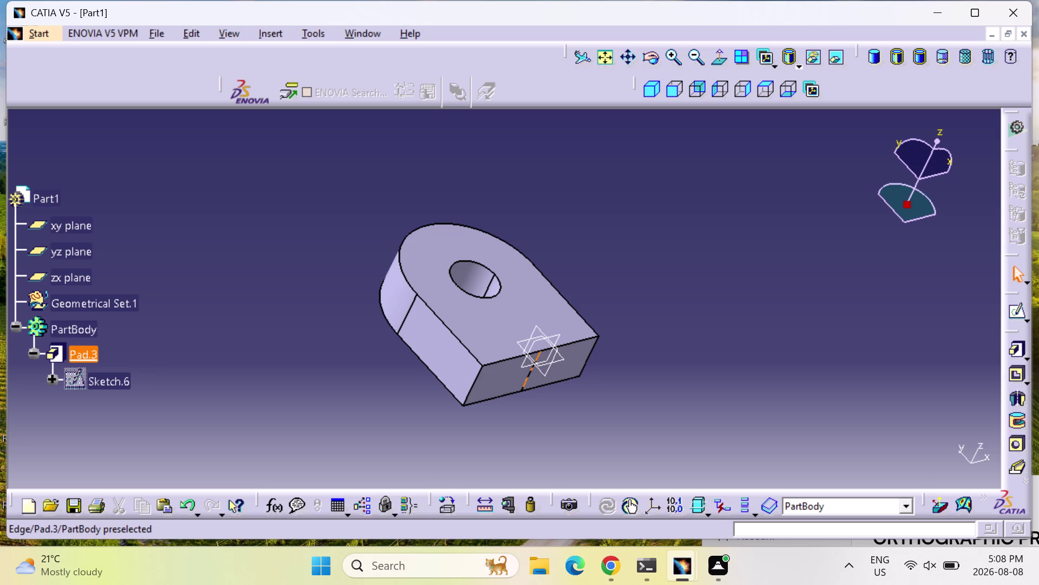
click(508, 378)
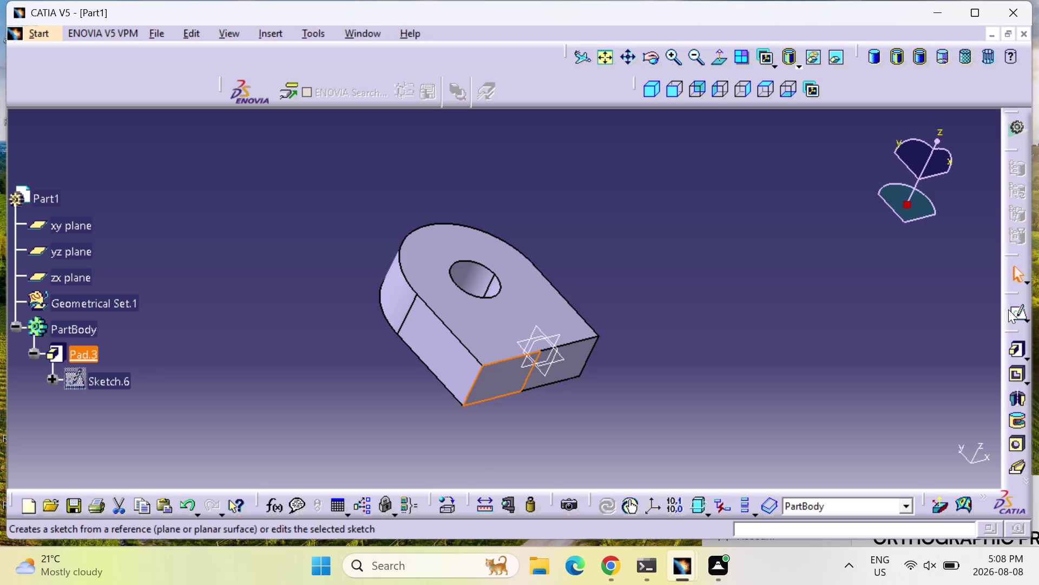
Start Sketch.7 on the lug's end face and fit it in view.
click(1017, 311)
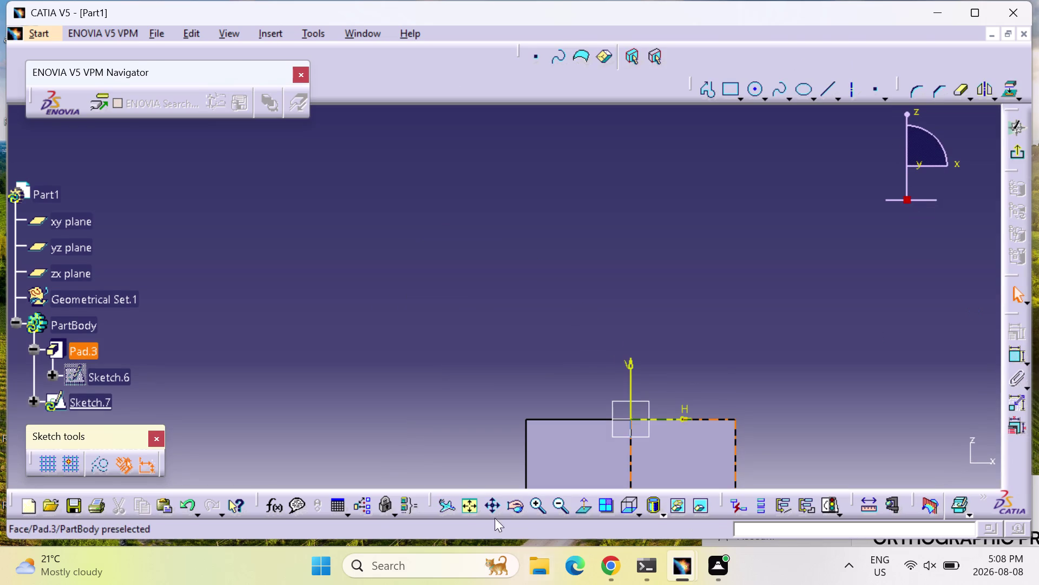
click(476, 511)
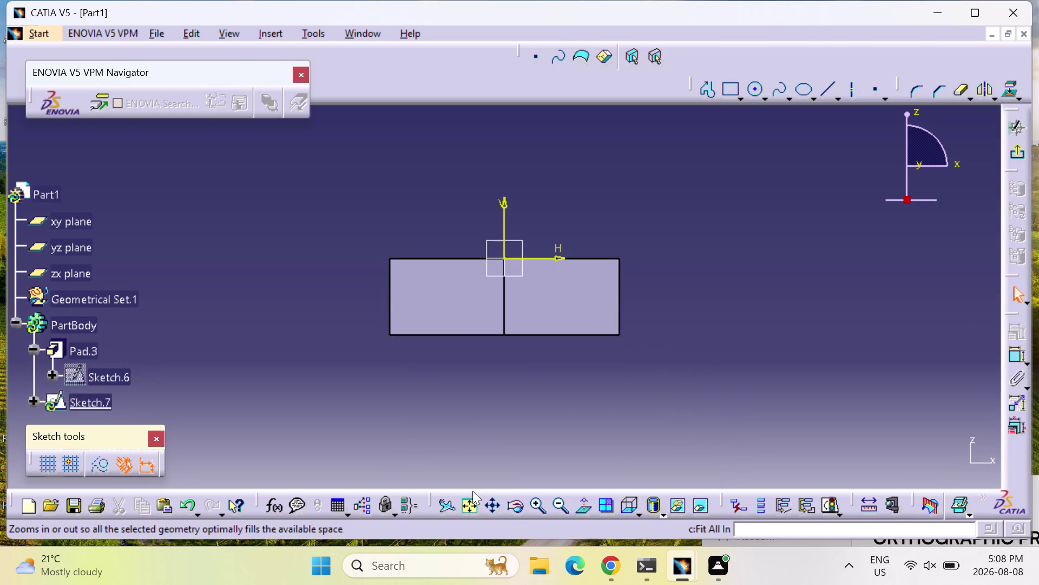
click(708, 94)
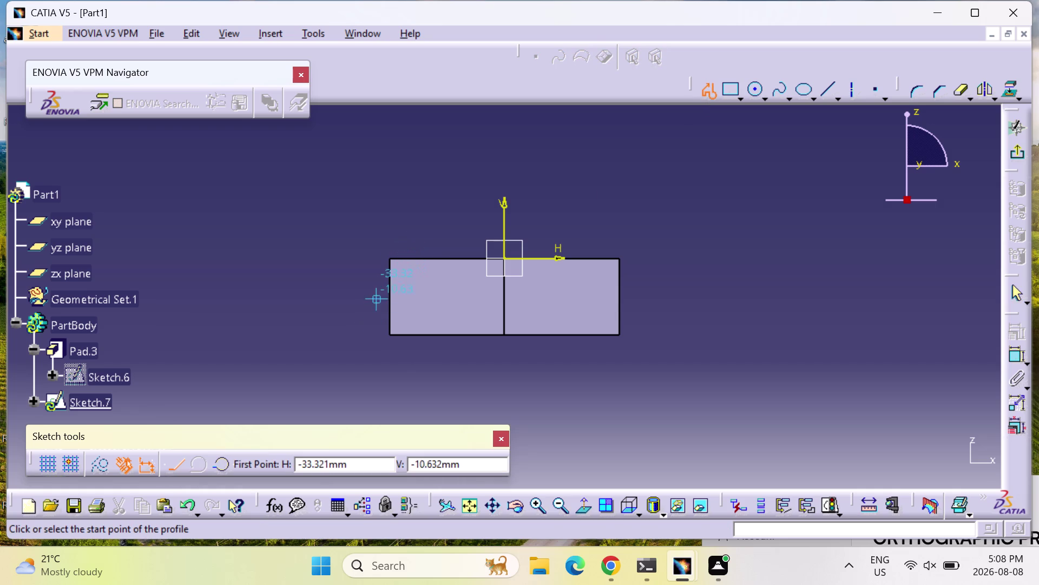
click(392, 284)
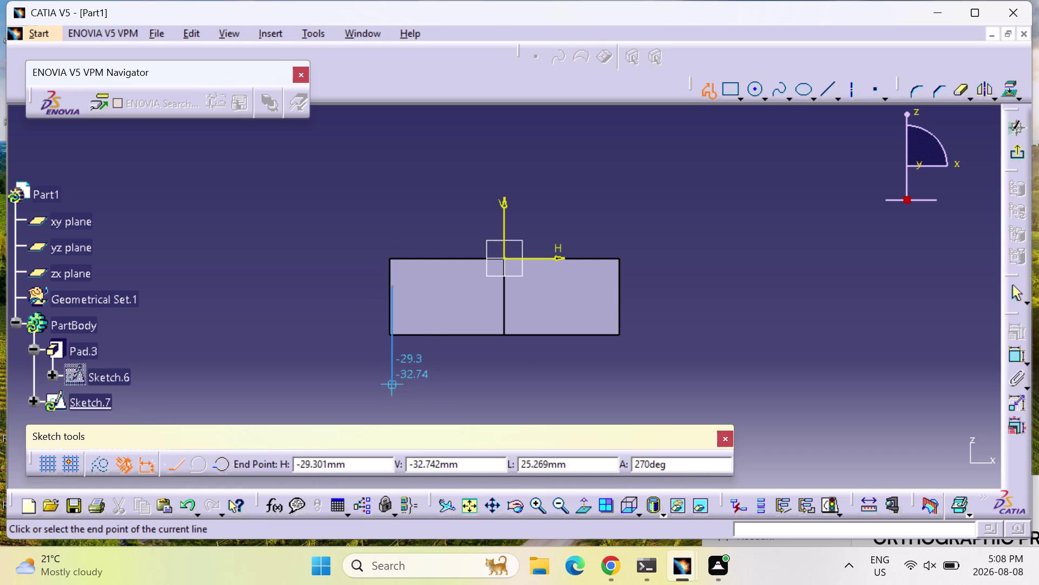
key(Escape)
key(Escape)
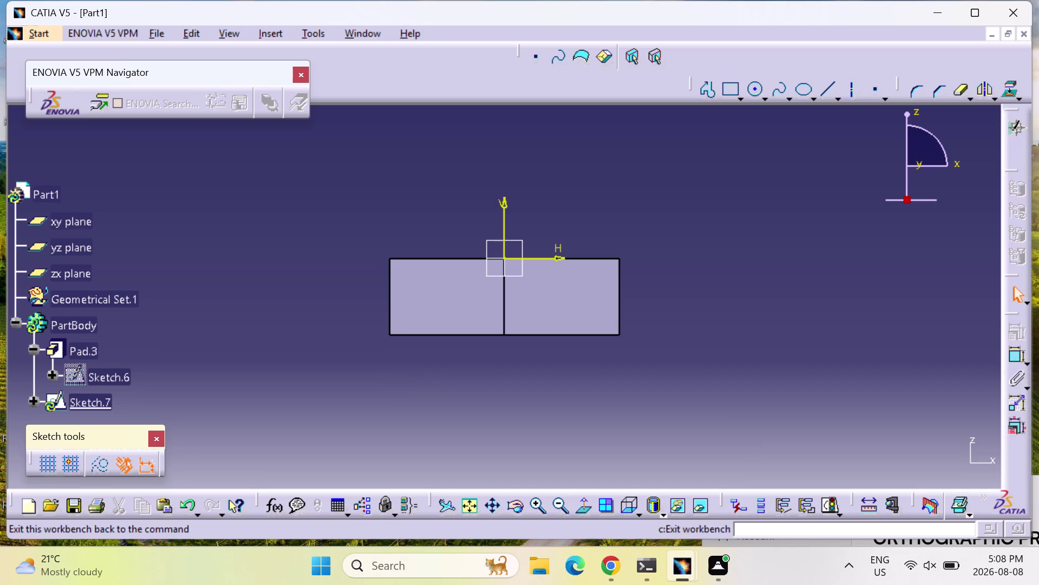
Draw a single vertical line downward from the face's right top corner.
click(702, 86)
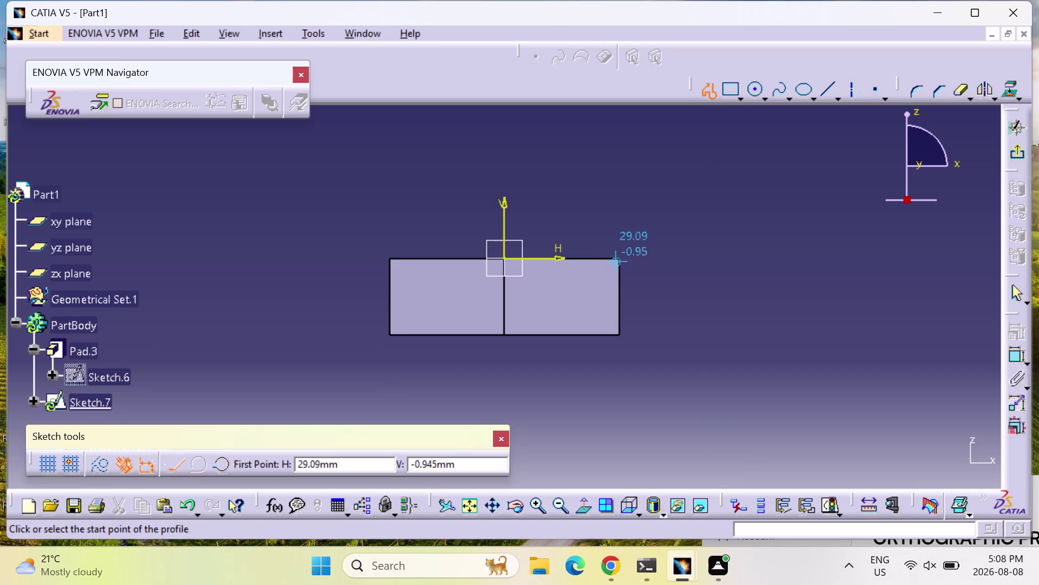
click(619, 257)
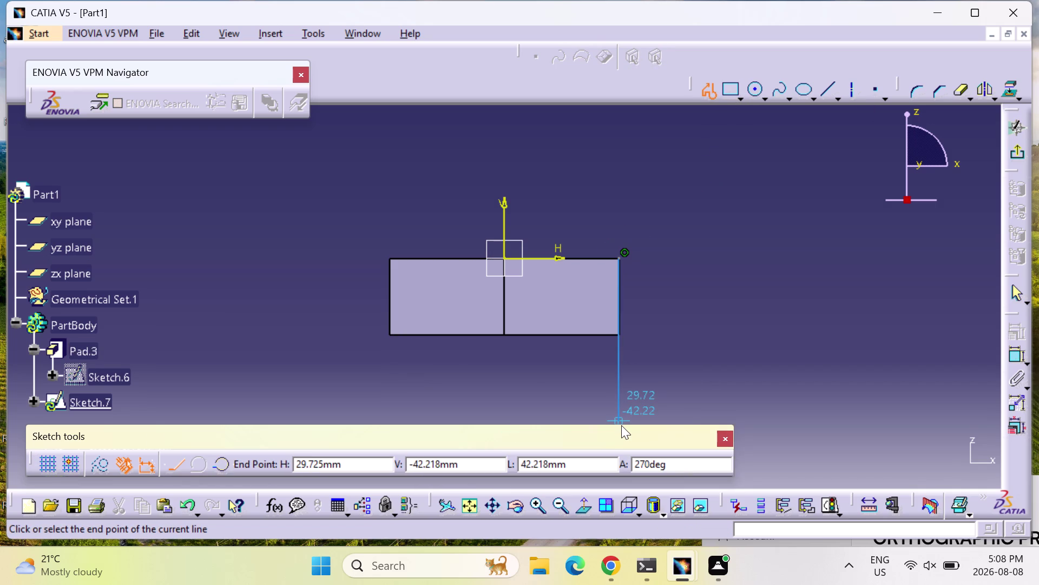
key(Escape)
key(Escape)
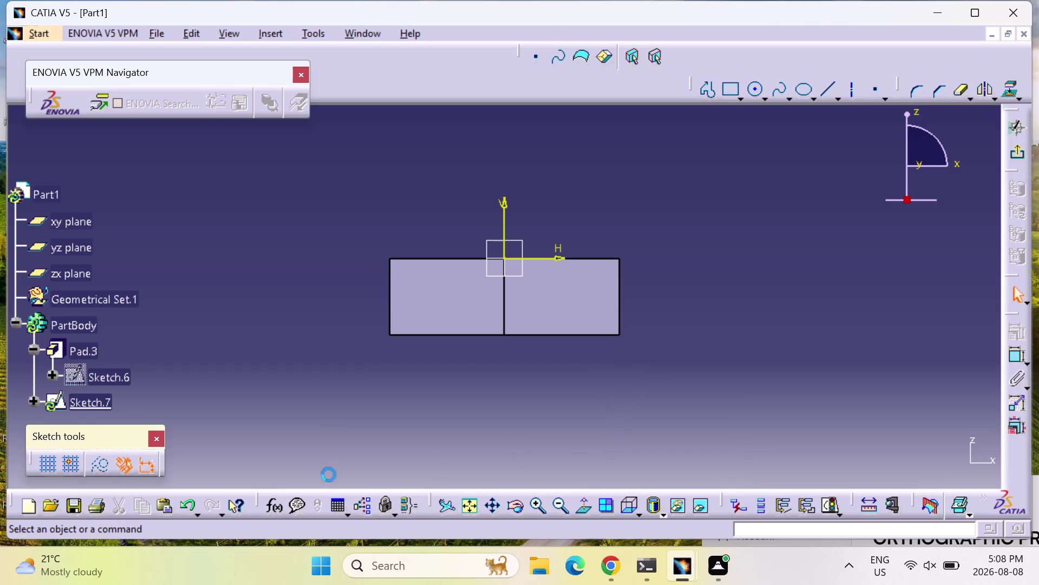
drag(101, 437, 735, 89)
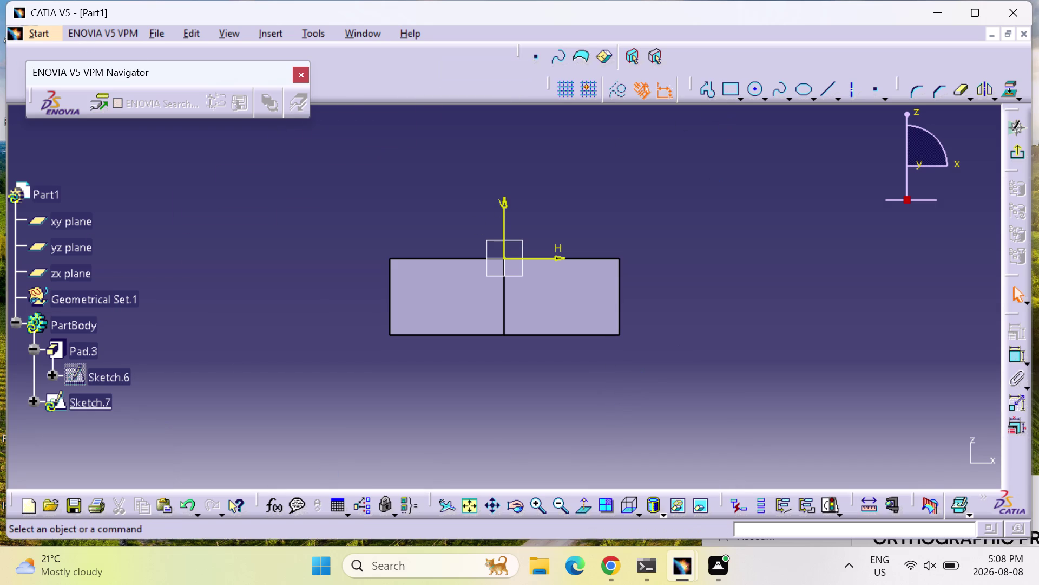
click(706, 93)
click(618, 258)
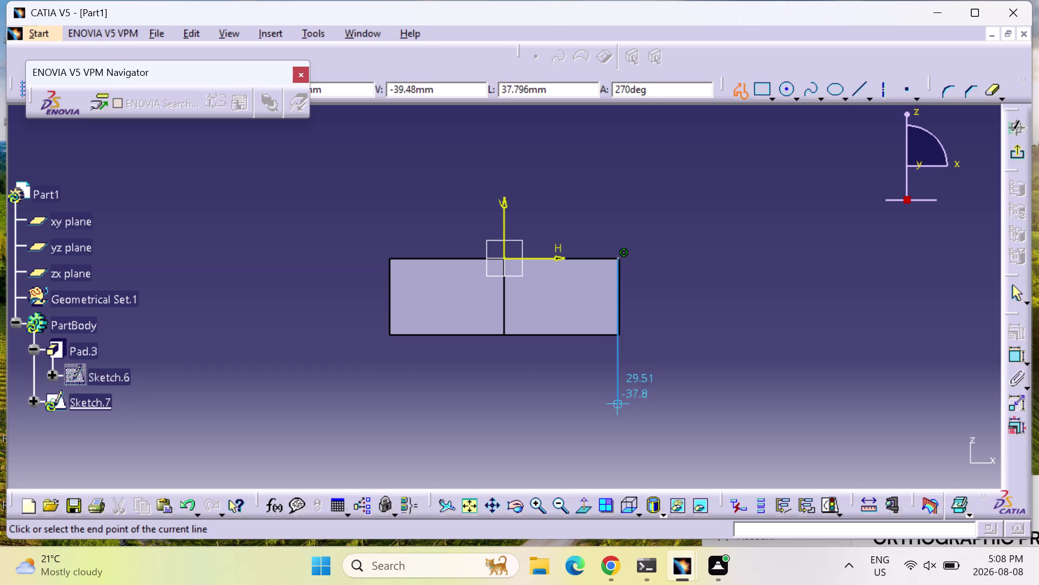
click(616, 416)
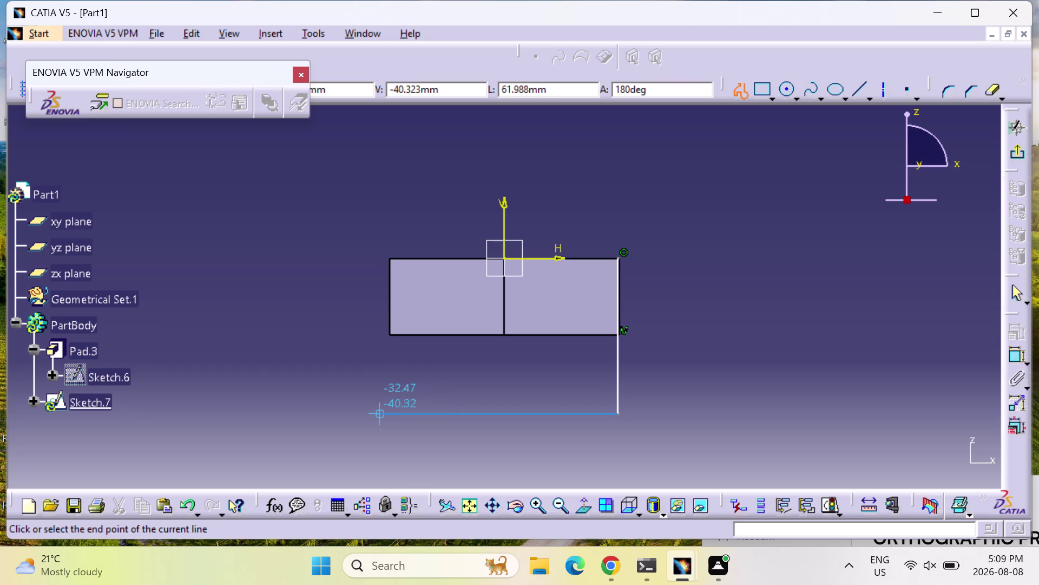
key(Escape)
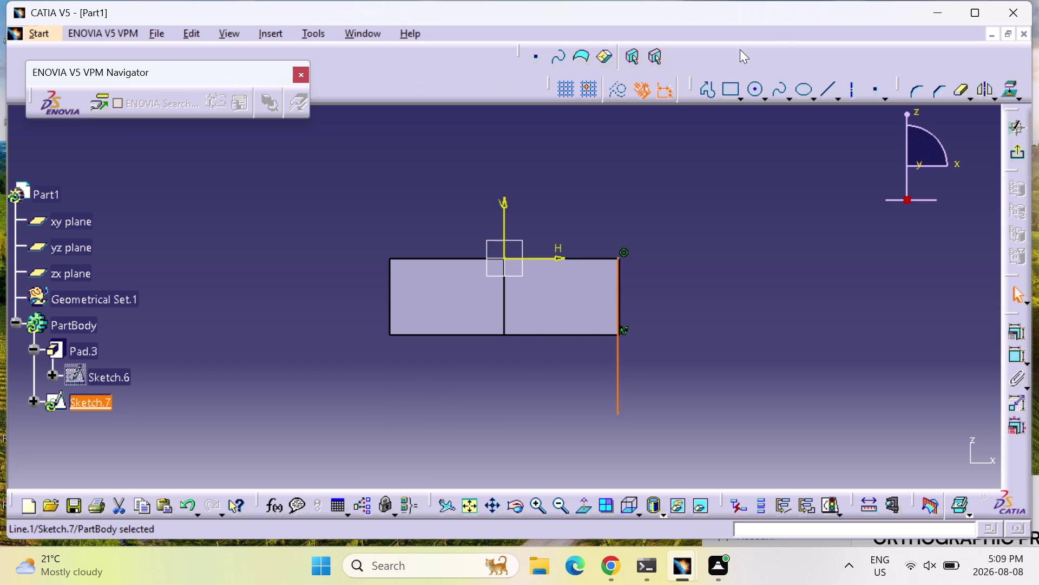
click(710, 88)
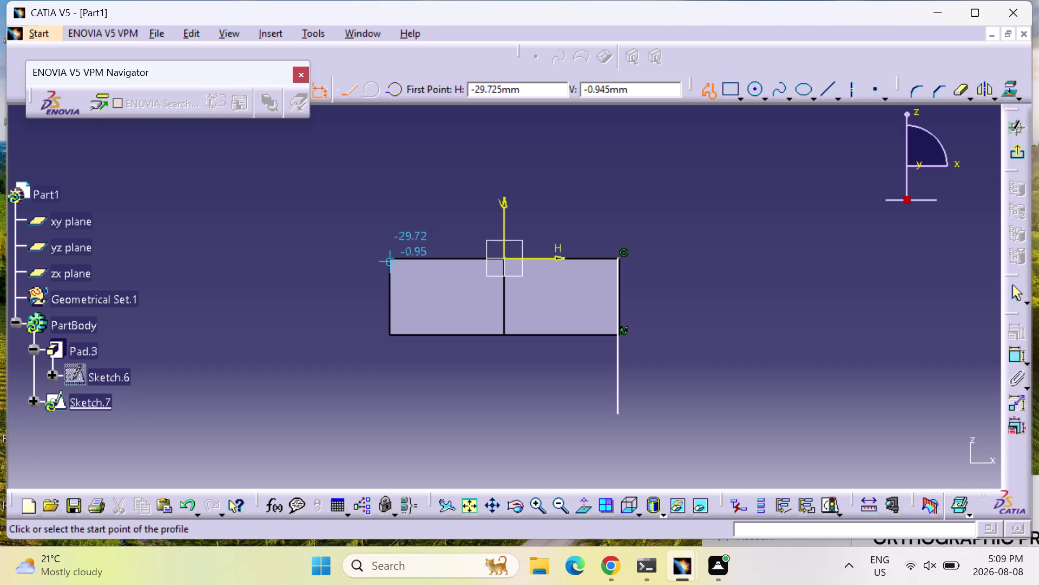
Draw the rectangle's left vertical line and bottom horizontal line below the end face.
click(390, 260)
key(Escape)
key(Escape)
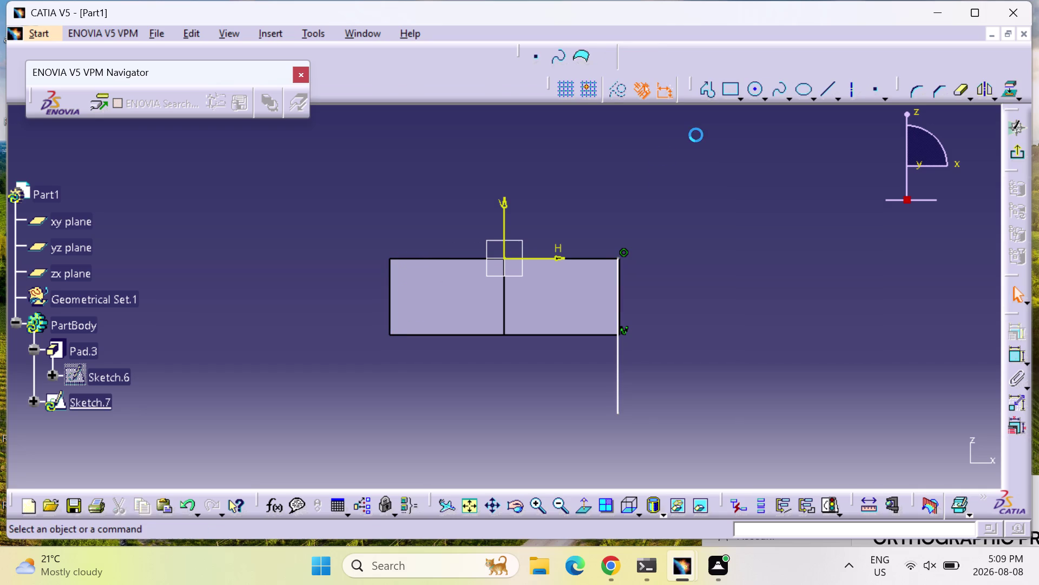
click(717, 86)
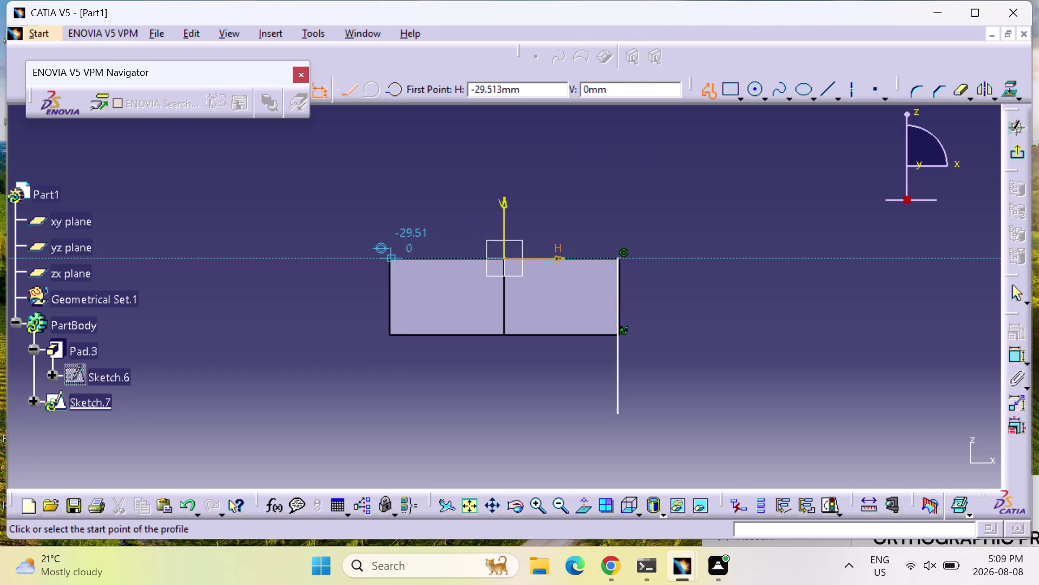
click(391, 257)
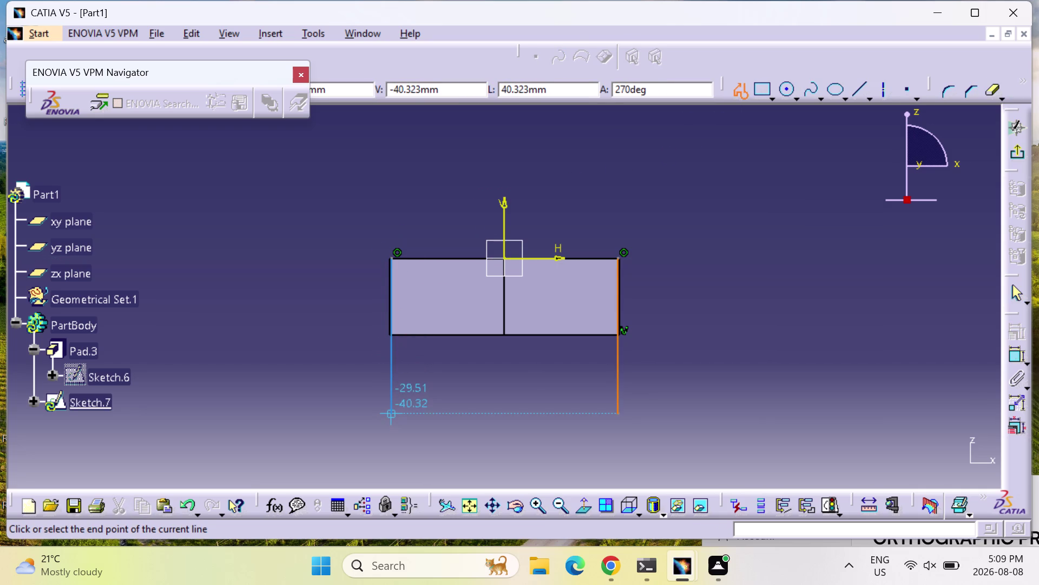
click(394, 411)
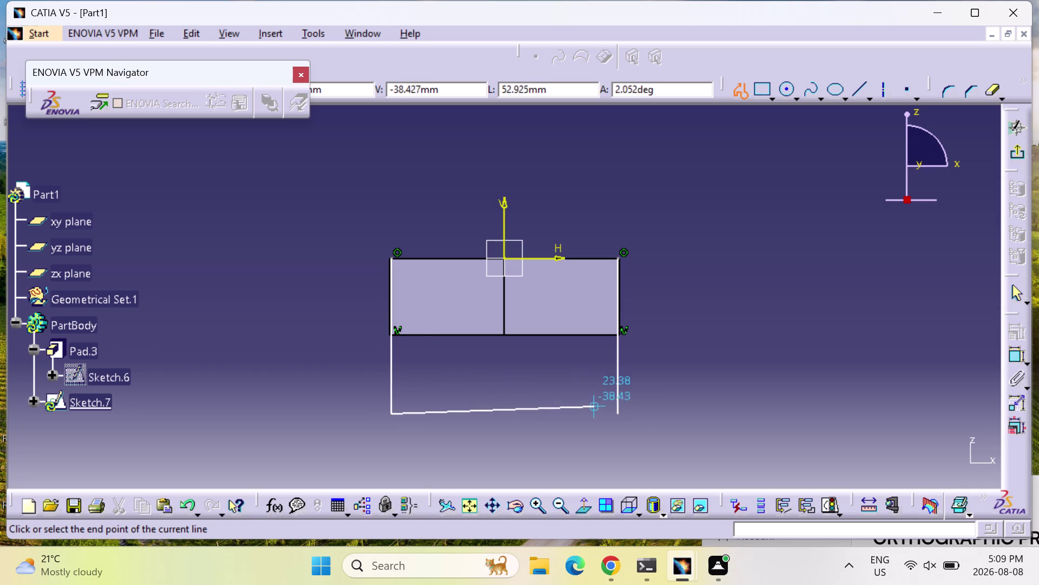
click(616, 412)
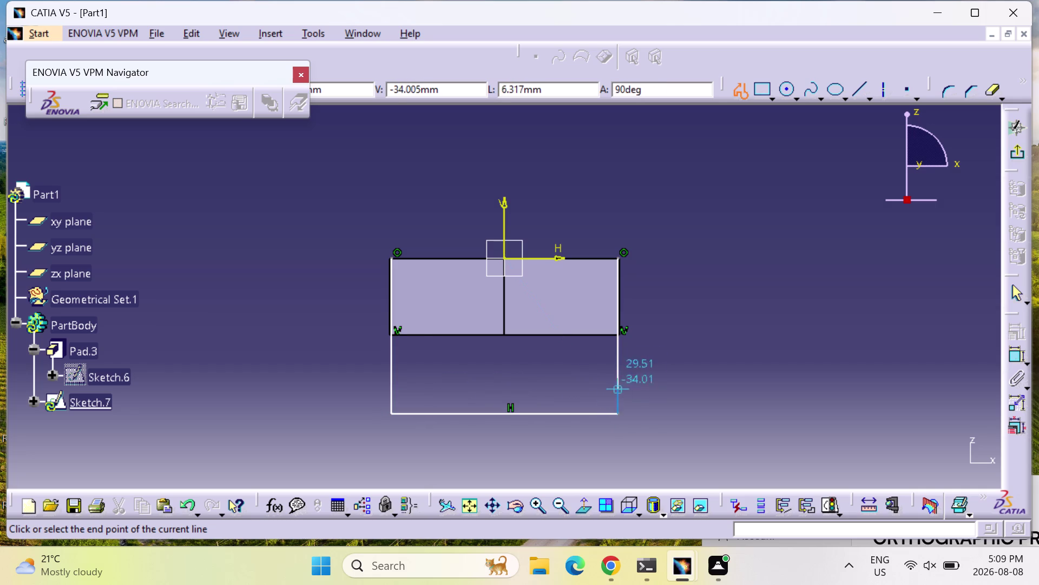
key(Escape)
key(Escape)
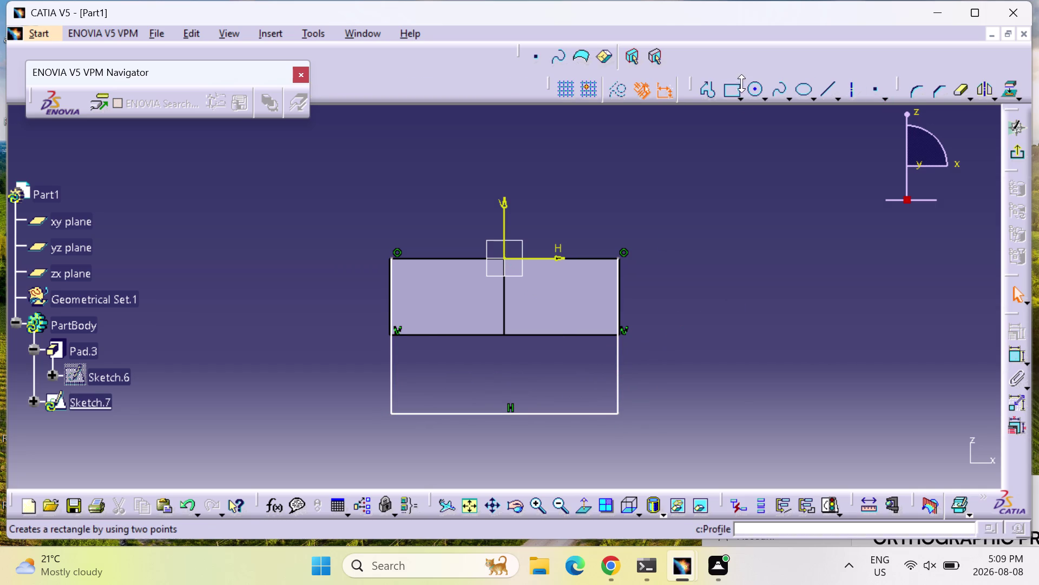
click(710, 90)
click(392, 260)
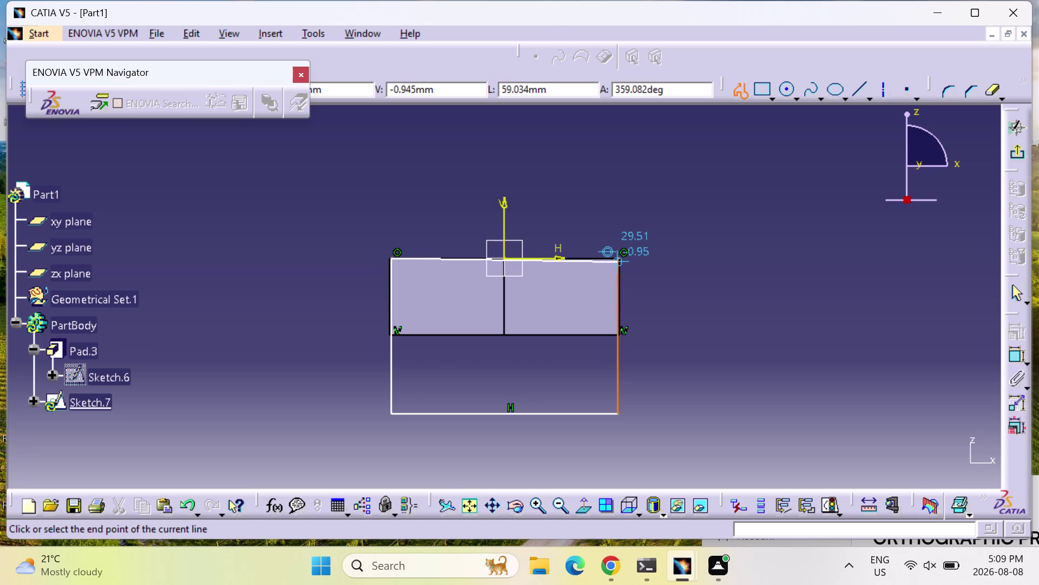
End the top line at the right corner and constrain it horizontal.
click(619, 258)
key(Escape)
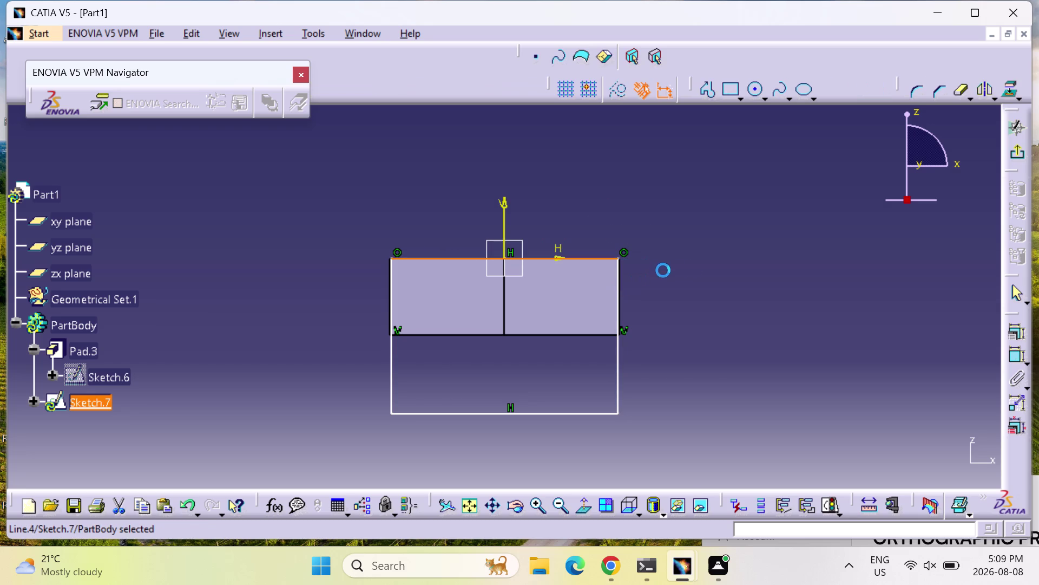
click(1012, 328)
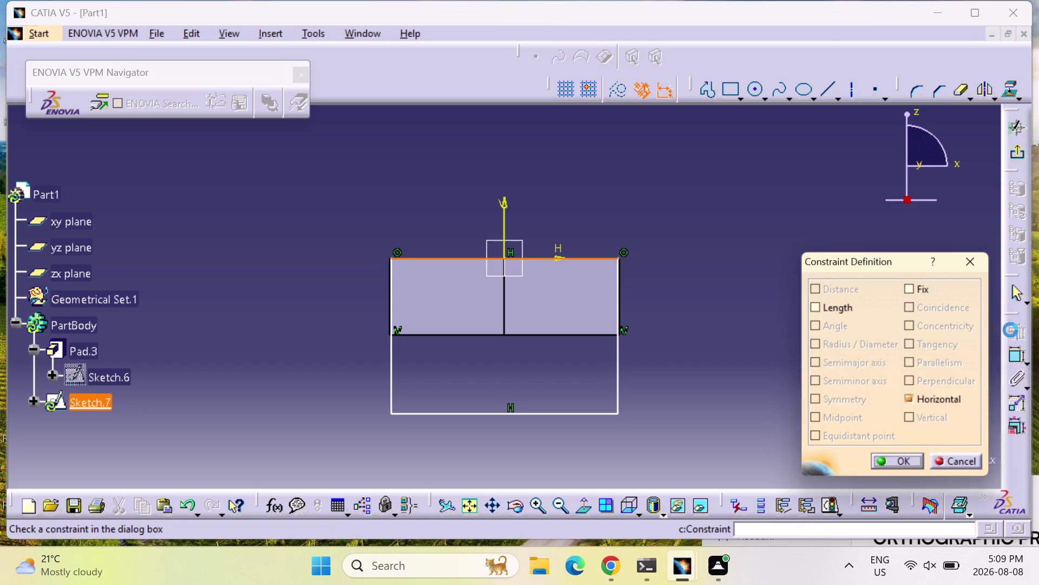
click(977, 252)
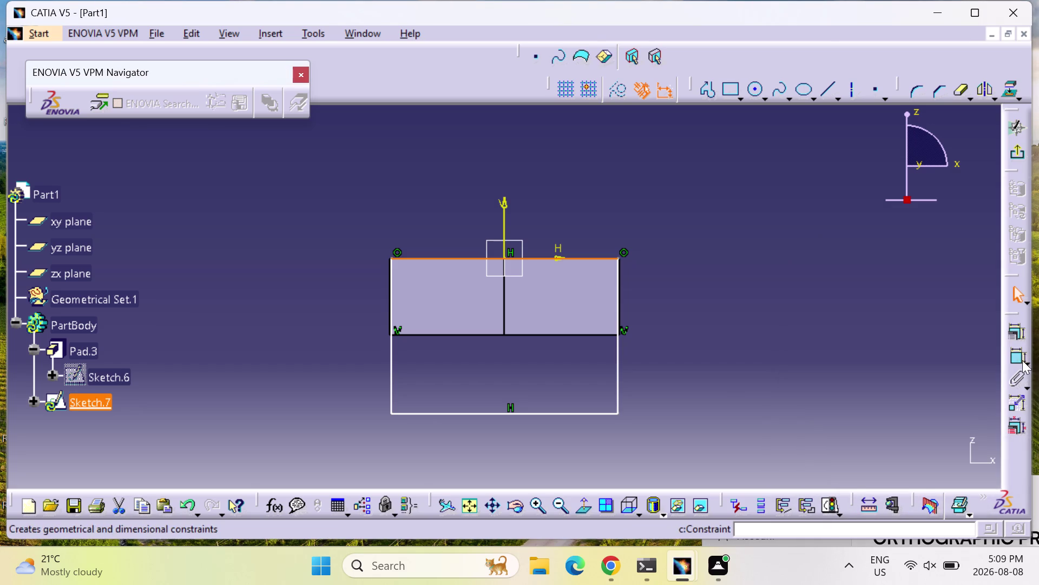
Begin a width dimension, then discard it and clear the selection.
click(1014, 357)
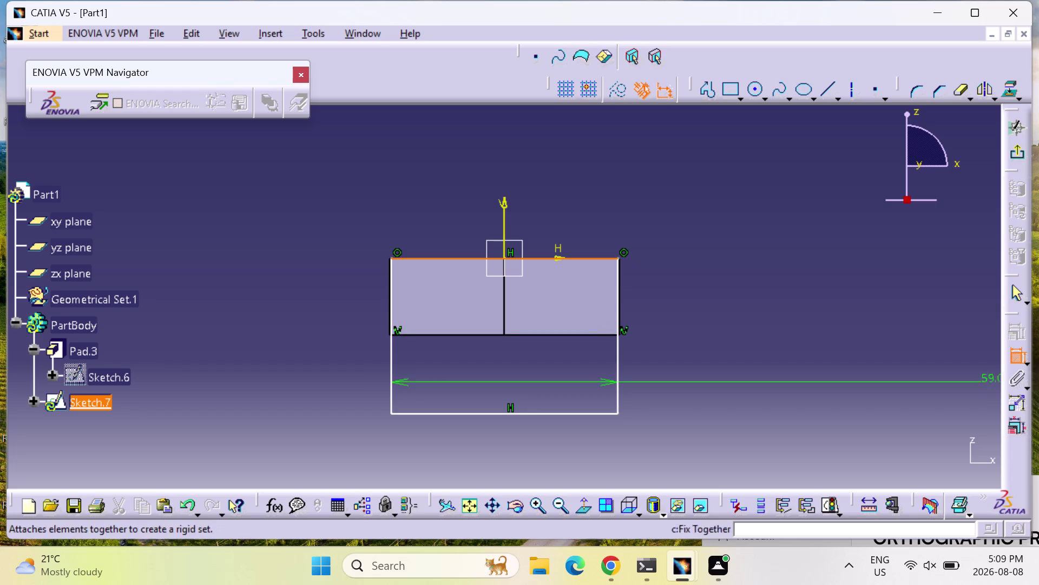
key(Escape)
key(Escape)
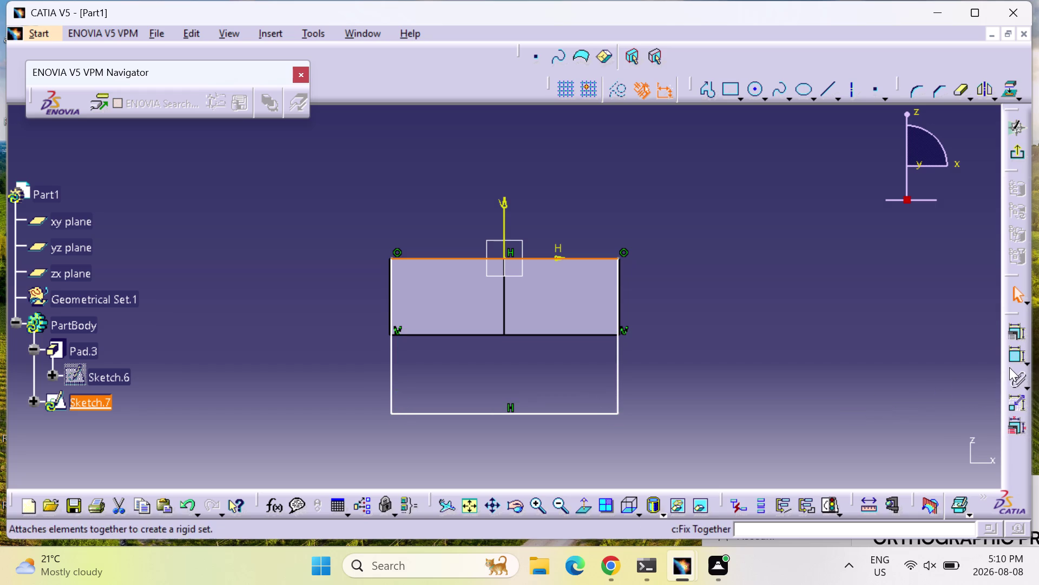
click(1012, 355)
key(Escape)
key(Escape)
key(Escape)
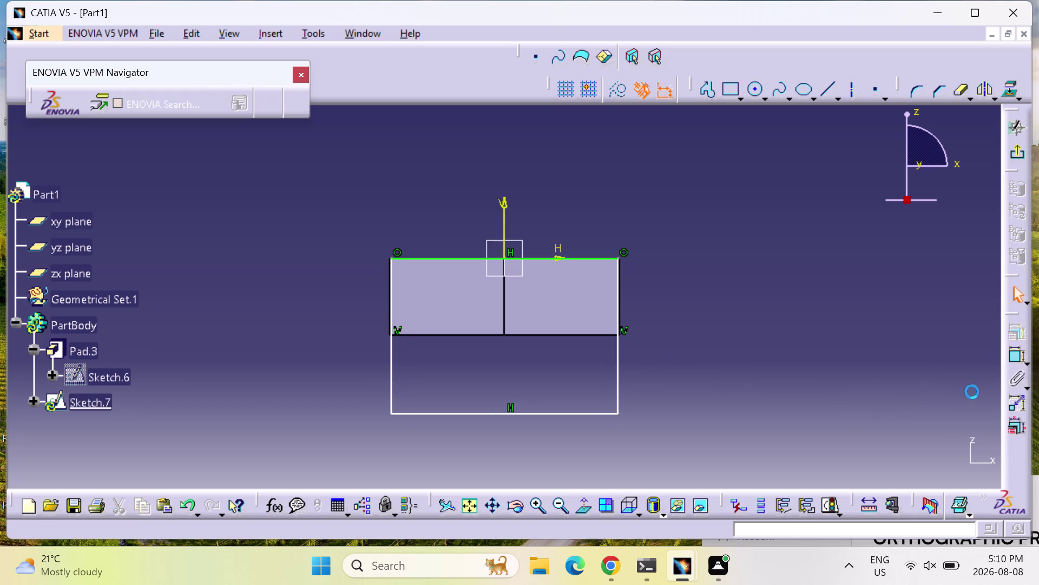
key(Escape)
Dimension the rectangle's height and set it to 48 mm.
click(1018, 354)
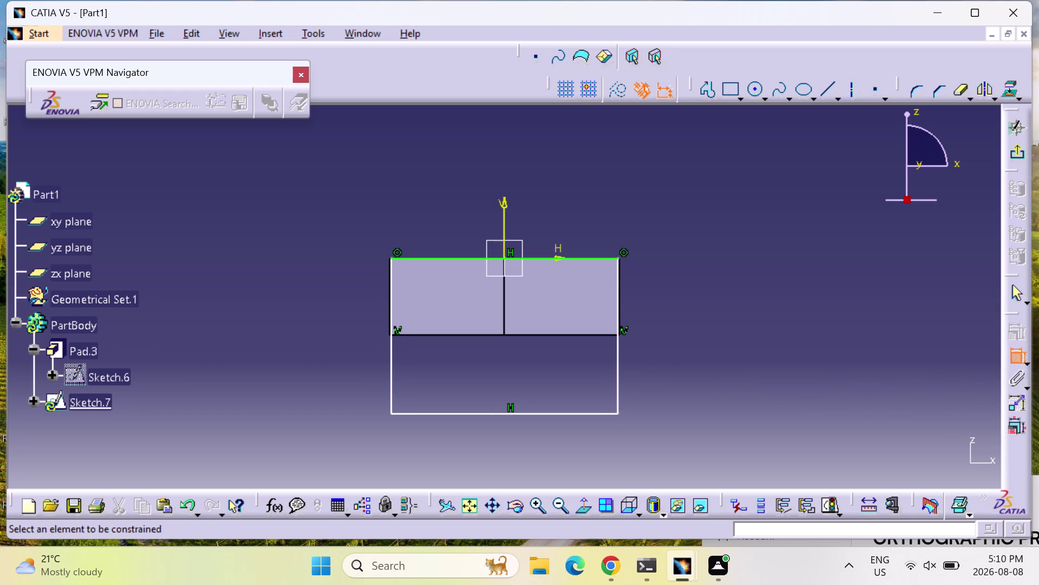
click(618, 358)
click(684, 343)
double_click(686, 340)
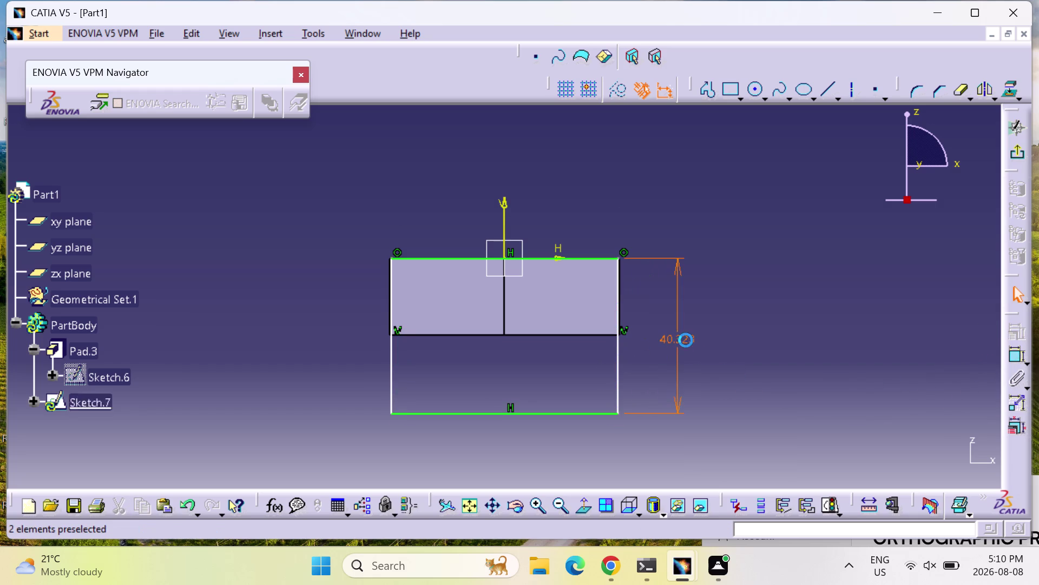
text(48)
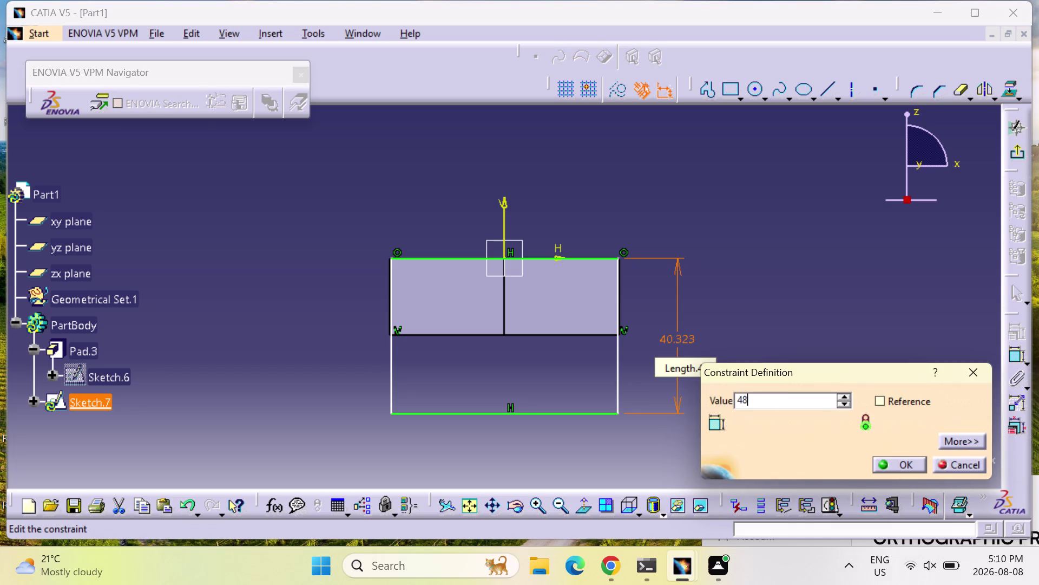
key(Return)
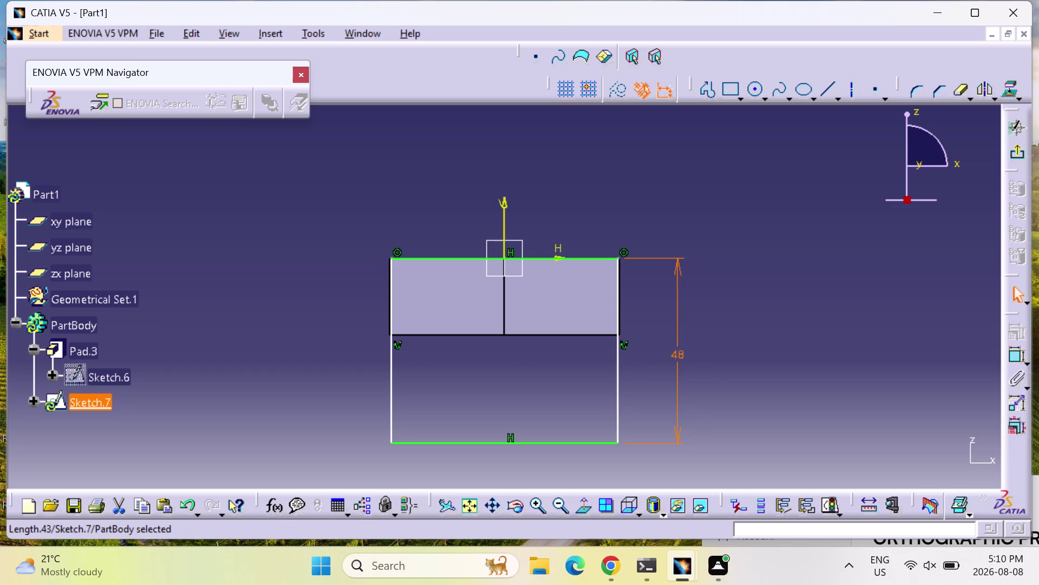
Dimension the bottom edge below the rectangle and set the width to 60 mm.
click(1016, 356)
click(547, 444)
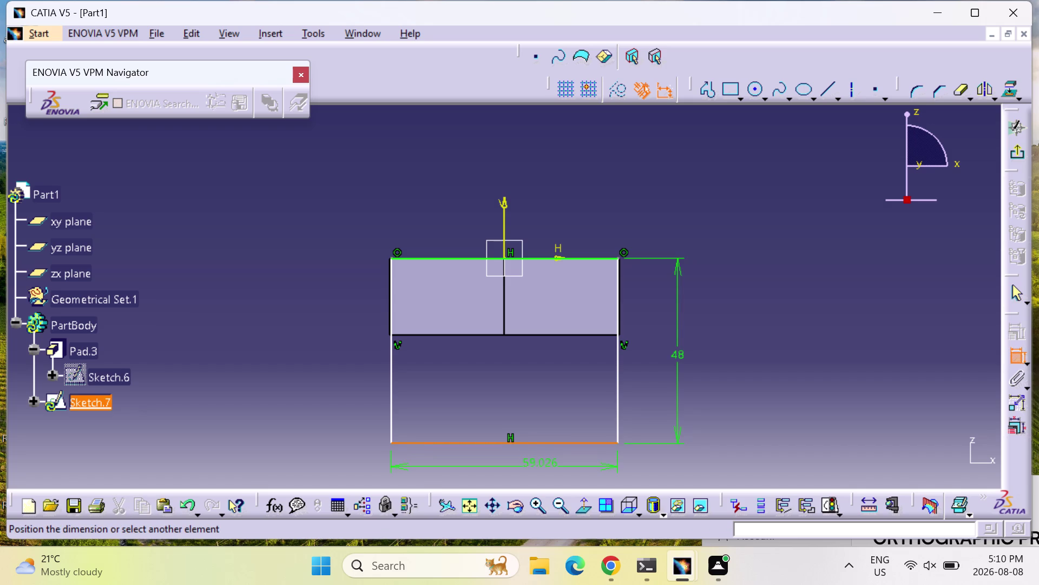
click(537, 477)
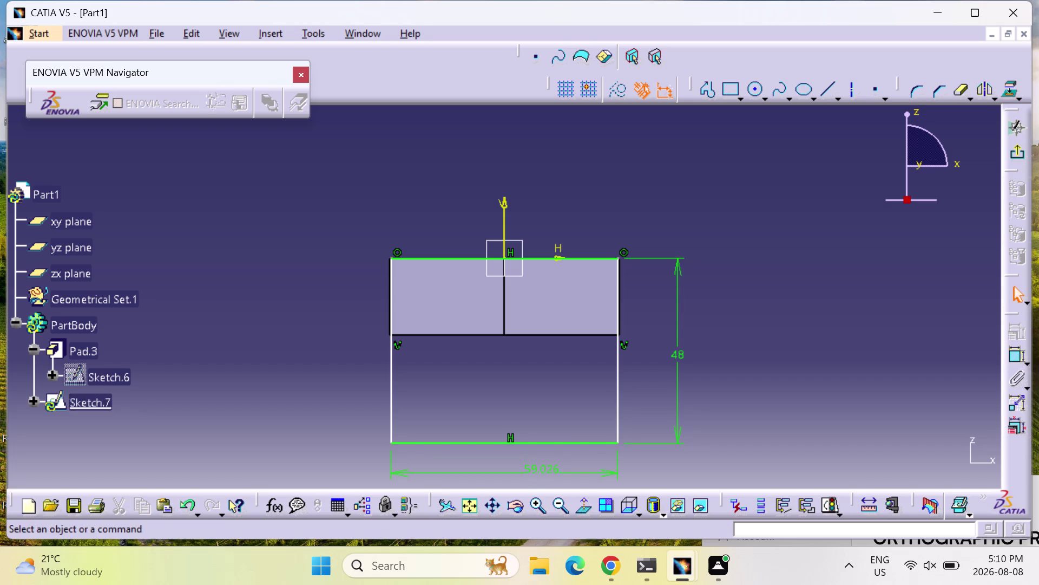
double_click(542, 466)
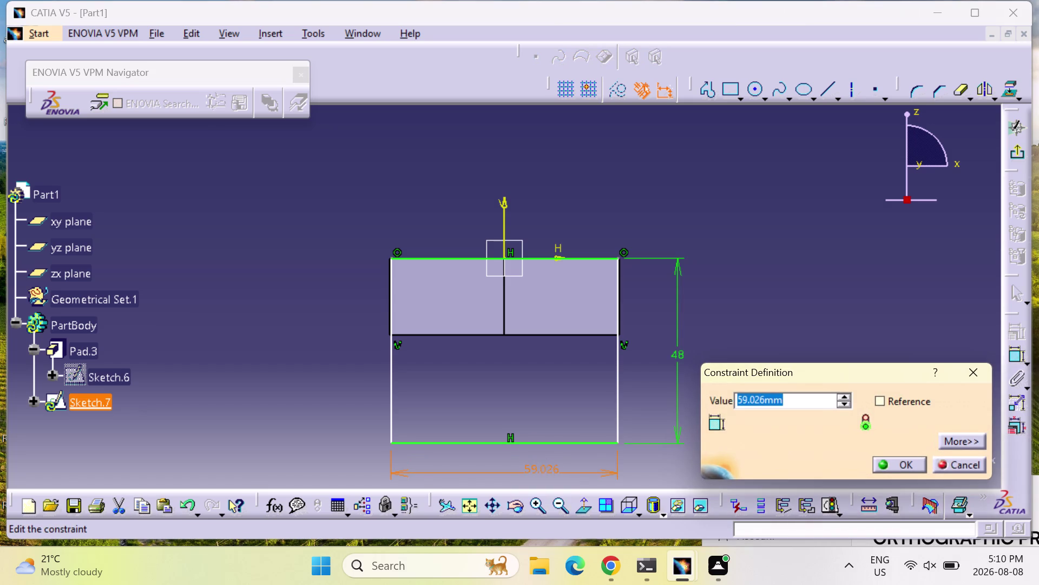
text(60)
key(Return)
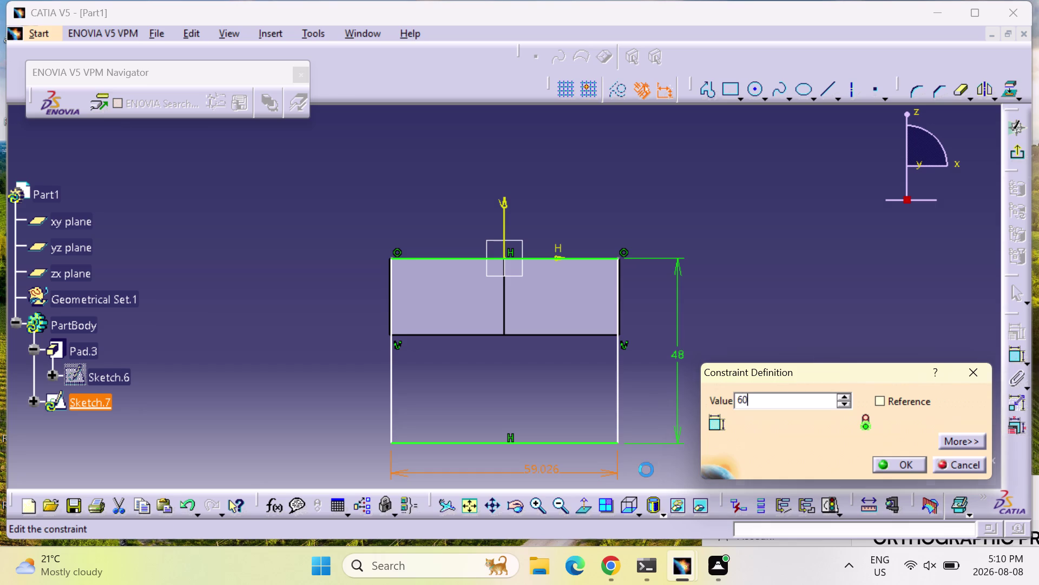
click(1011, 358)
click(619, 259)
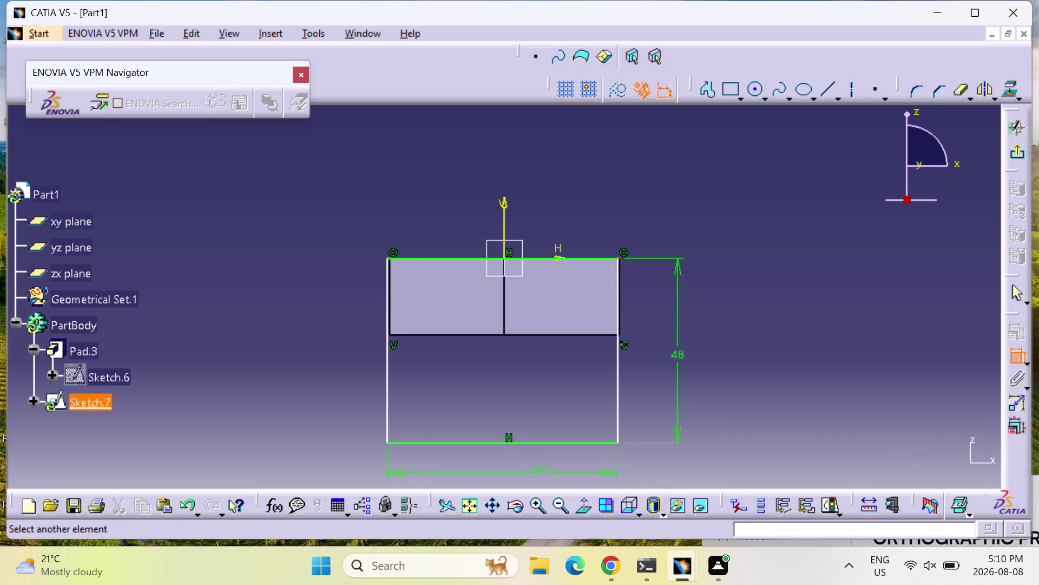
Make the rectangle's sides symmetric about the vertical axis.
click(387, 257)
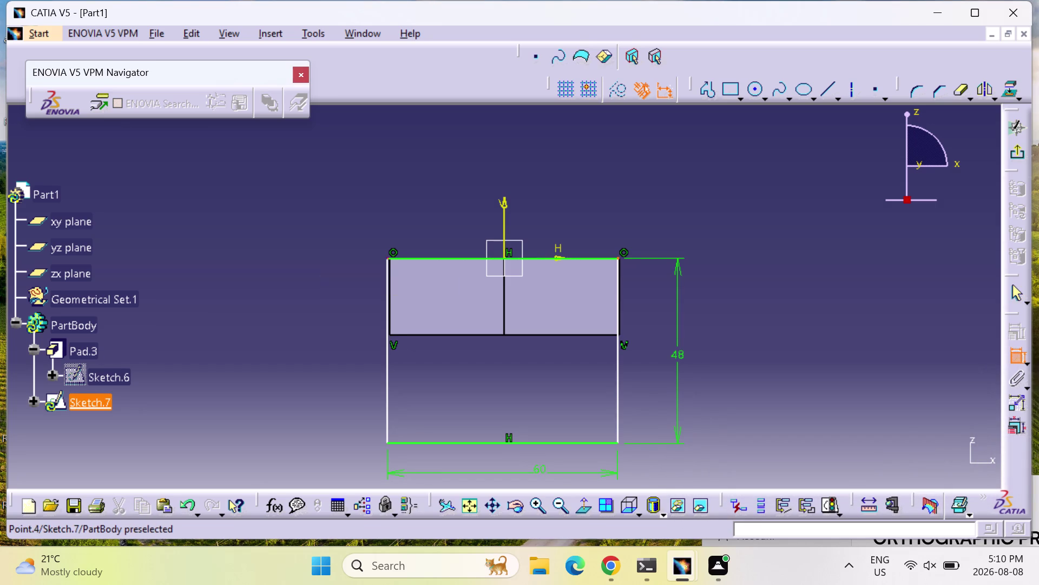
right_click(396, 261)
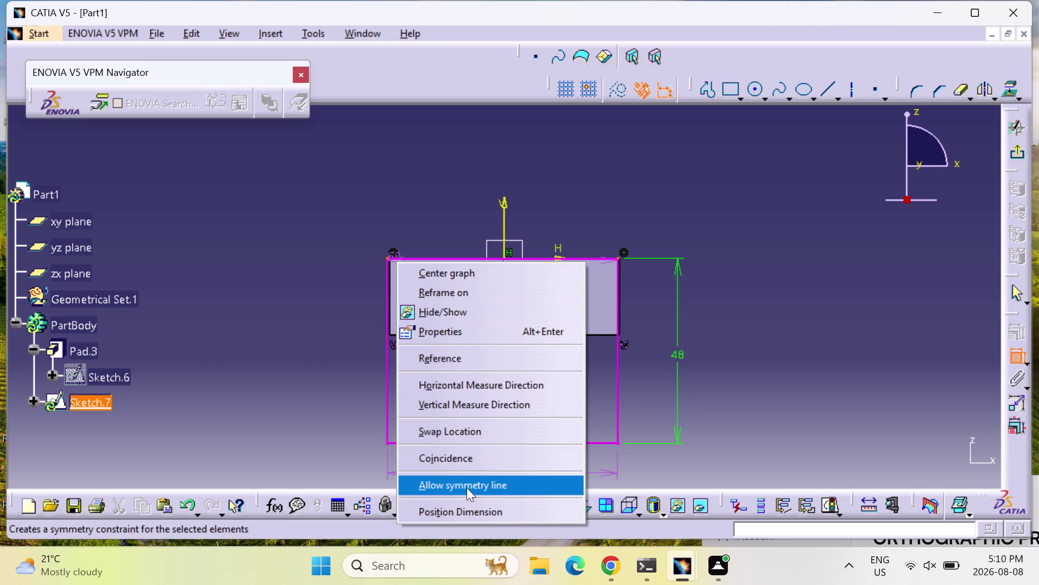
click(468, 485)
click(506, 228)
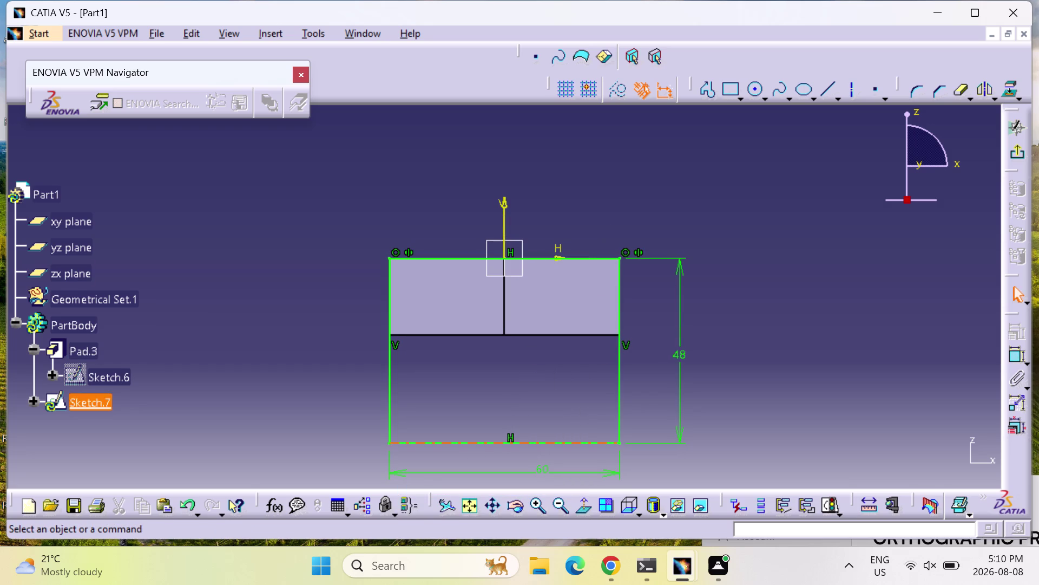
Cancel a further pending constraint and exit the sketch to the part.
click(1010, 362)
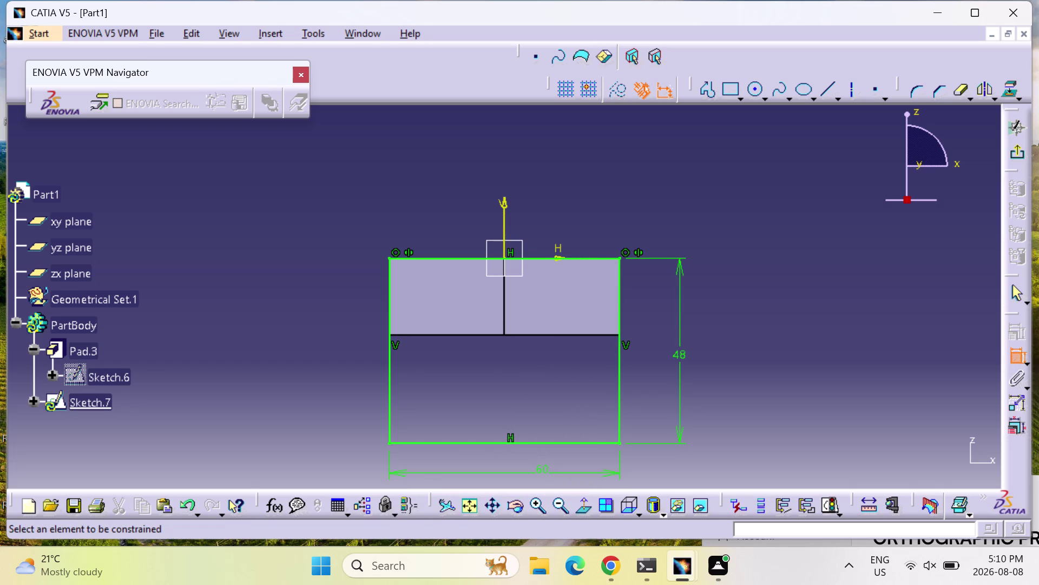
click(595, 257)
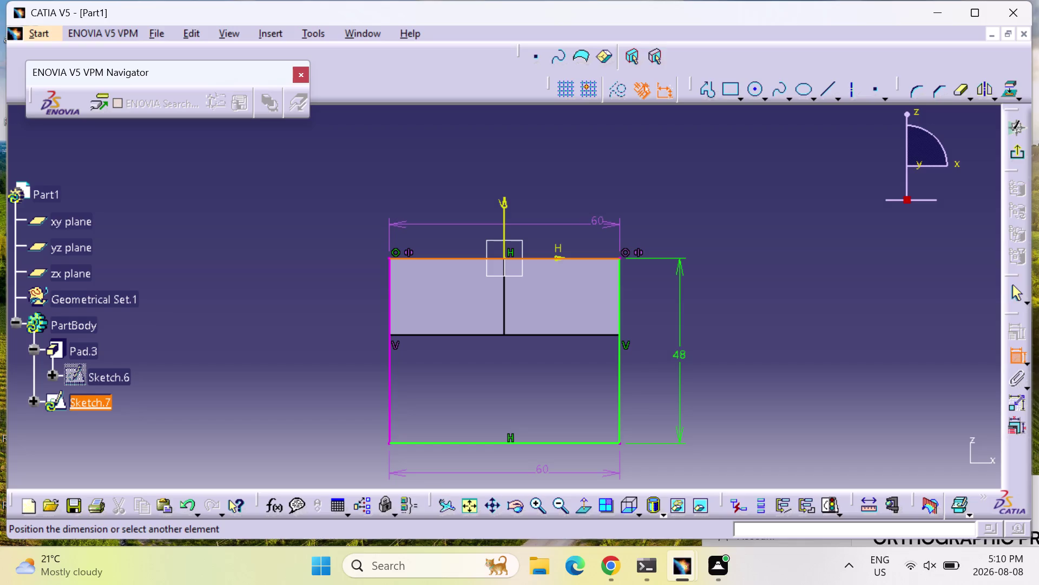
key(Escape)
key(Escape)
key(Escape)
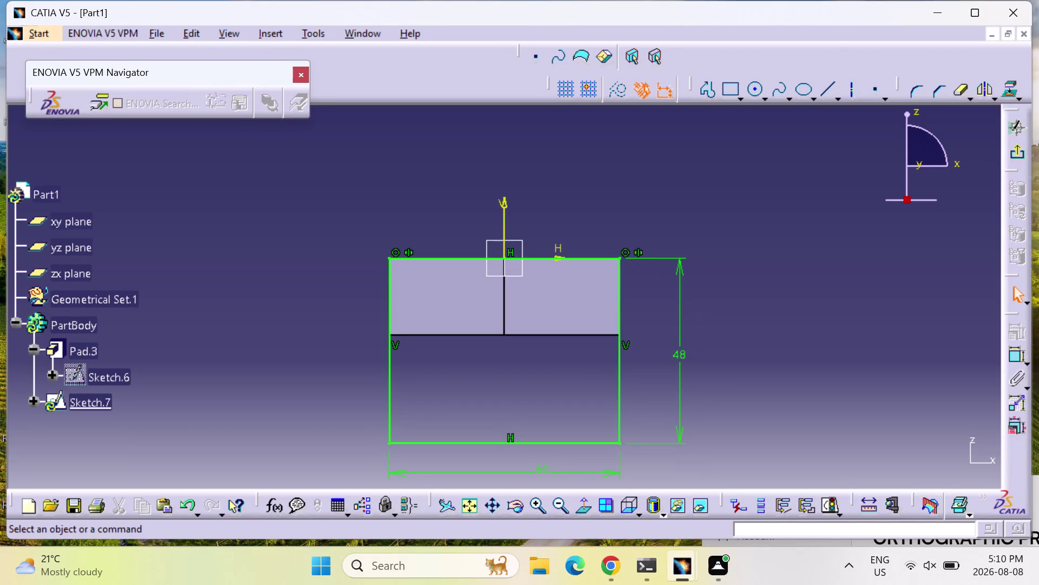
click(1013, 153)
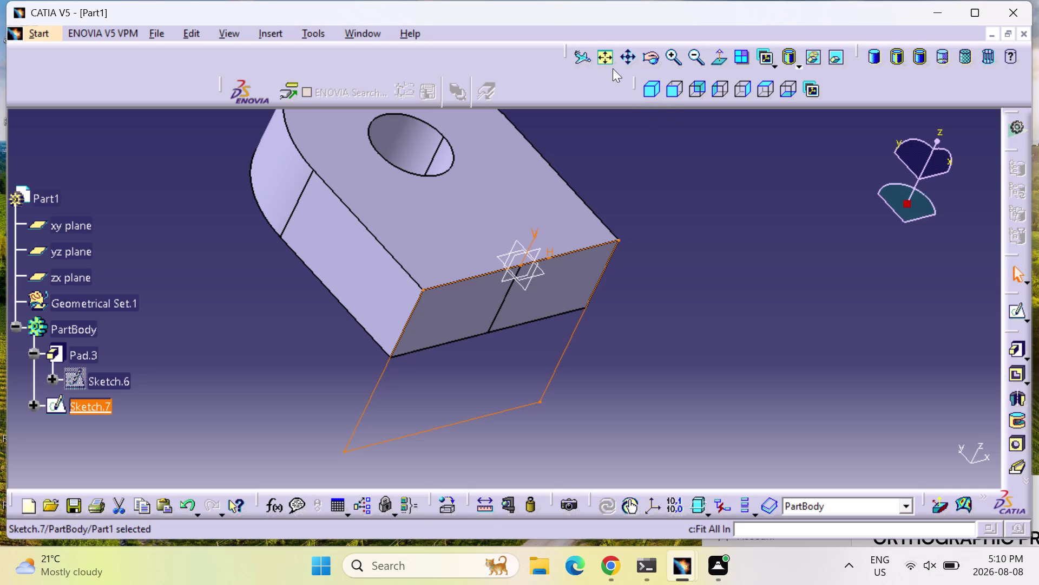
Try a 20 mm reversed pad on Sketch.7, preview it, then abandon it.
click(1016, 349)
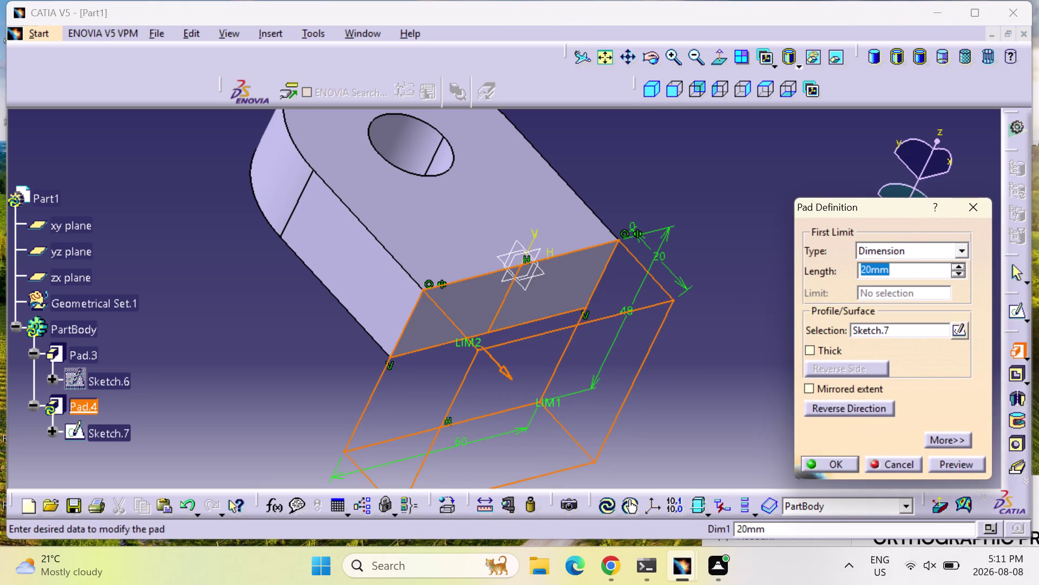
click(832, 407)
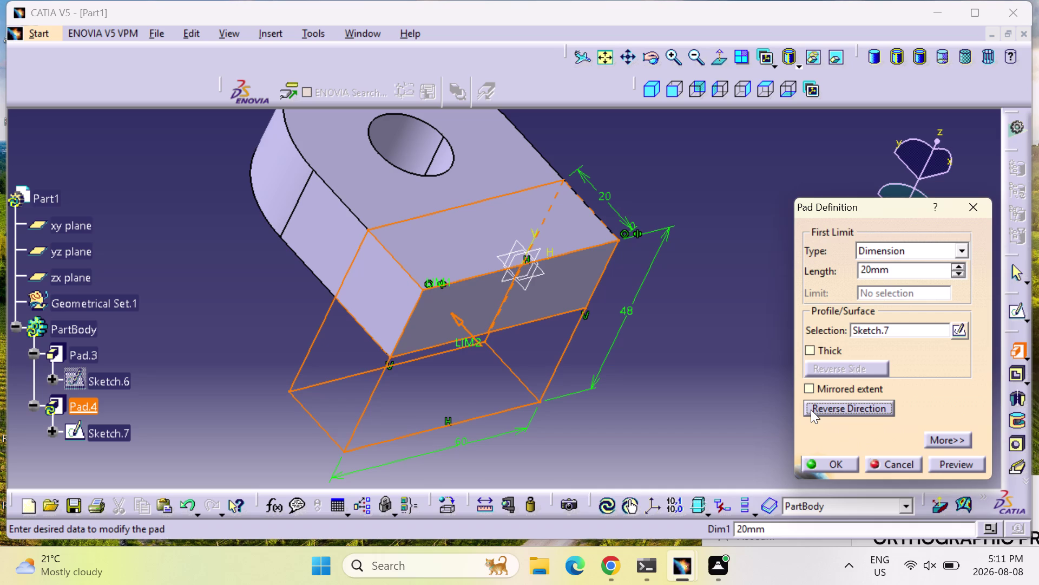
text(20)
click(959, 466)
click(690, 436)
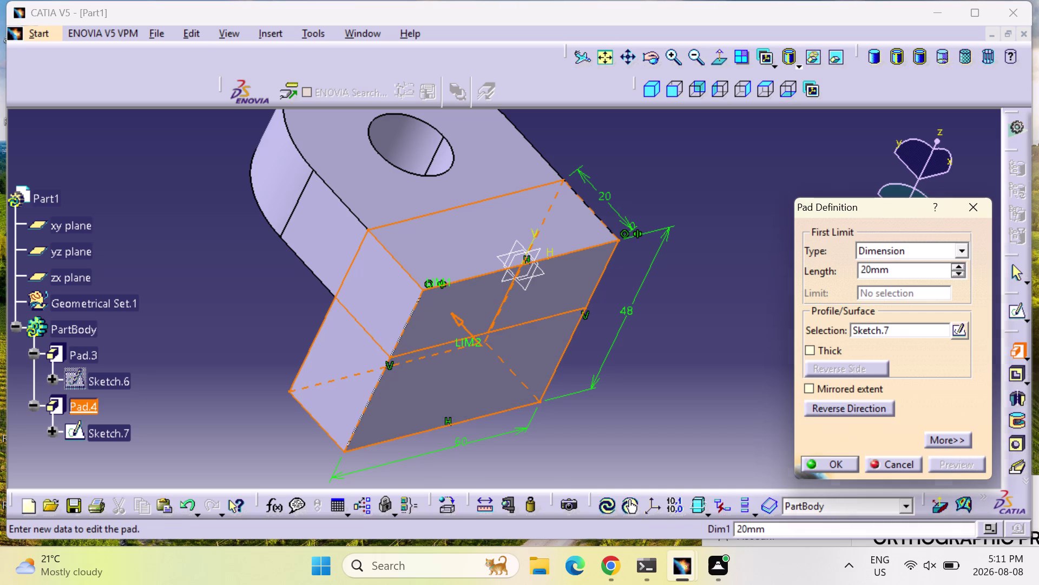
key(Escape)
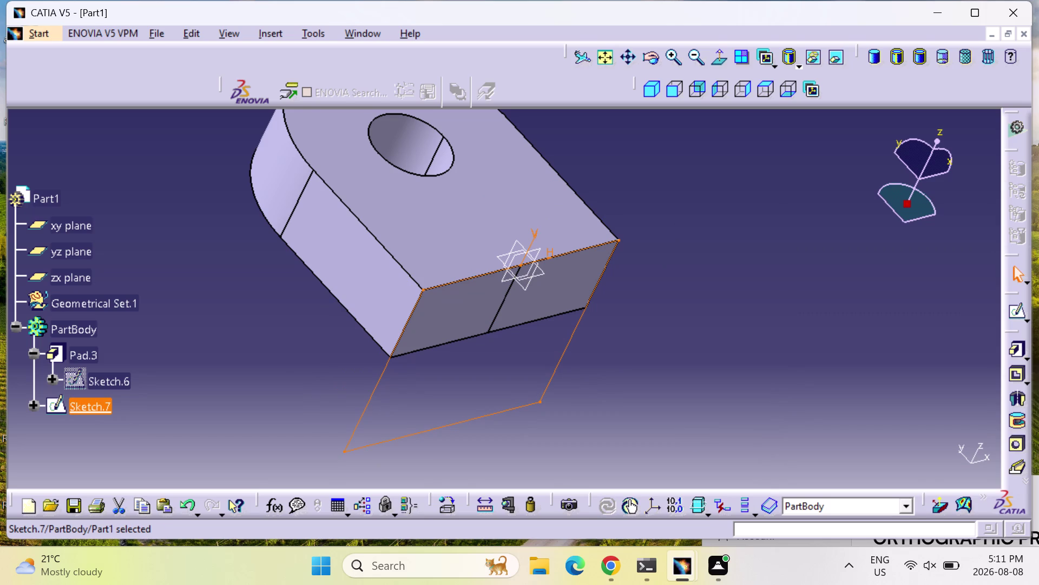
Pad Sketch.7 20 mm reversed toward the lug and confirm Pad.4.
click(1012, 345)
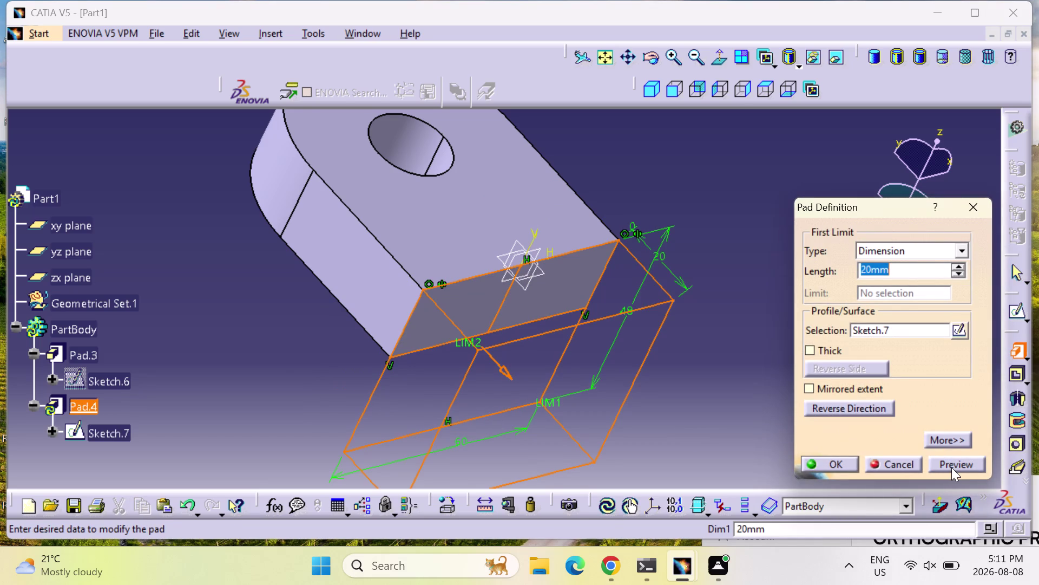
click(863, 410)
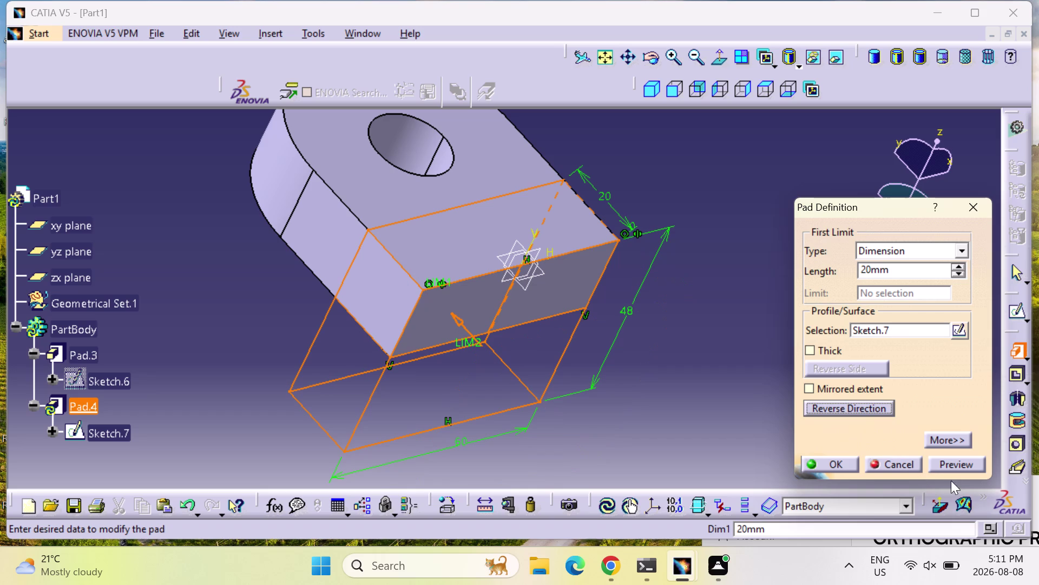
click(958, 467)
click(843, 456)
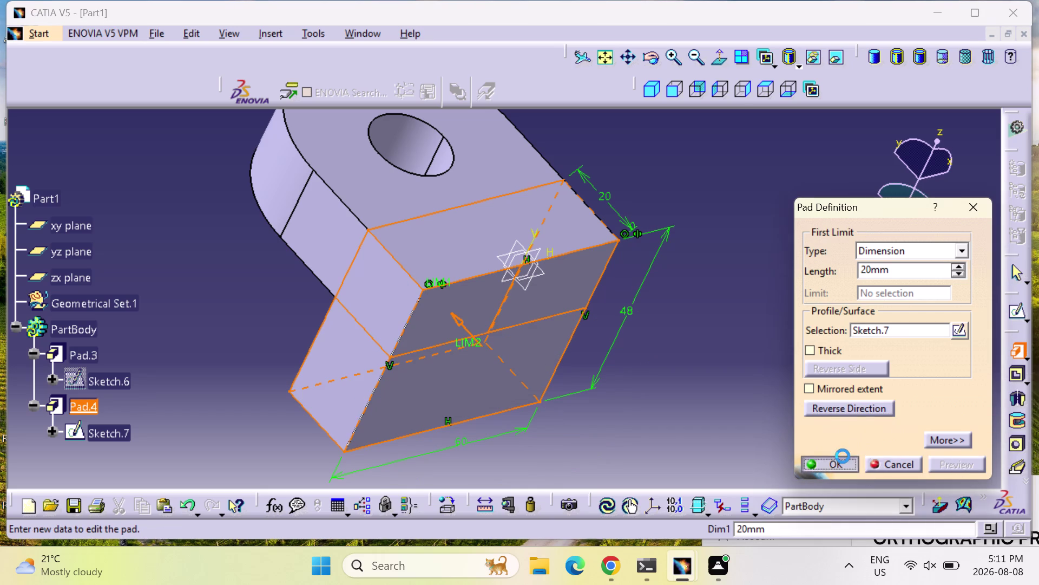
click(715, 397)
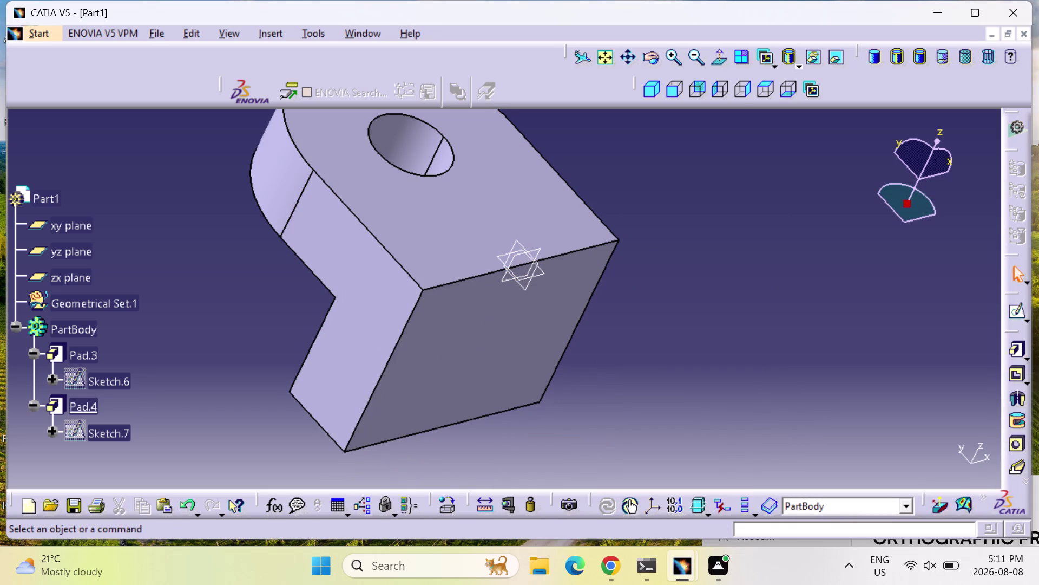
middle_drag(713, 396, 726, 380)
right_drag(714, 396, 726, 380)
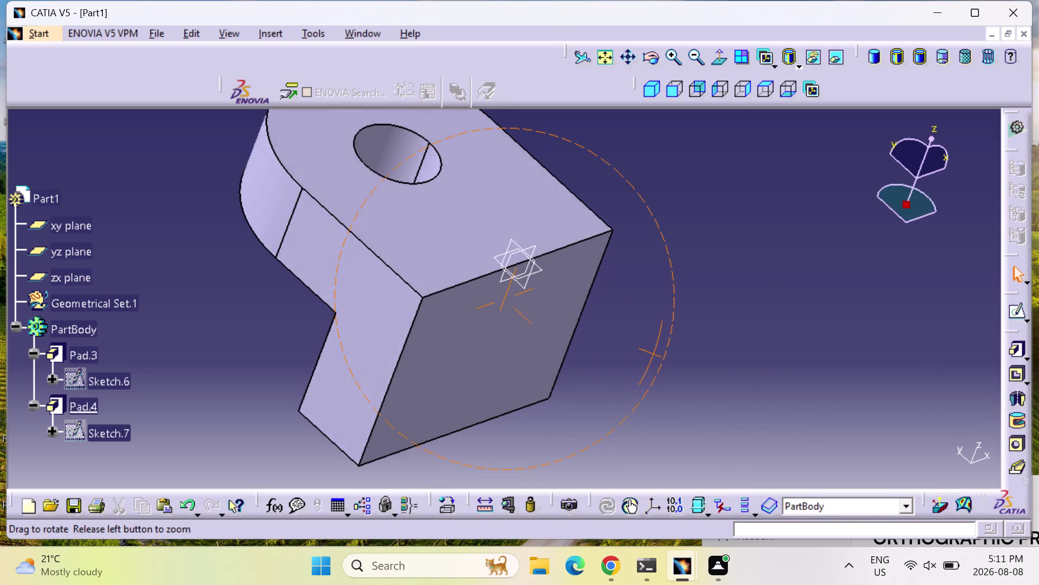
middle_drag(726, 380, 761, 230)
right_drag(726, 381, 761, 230)
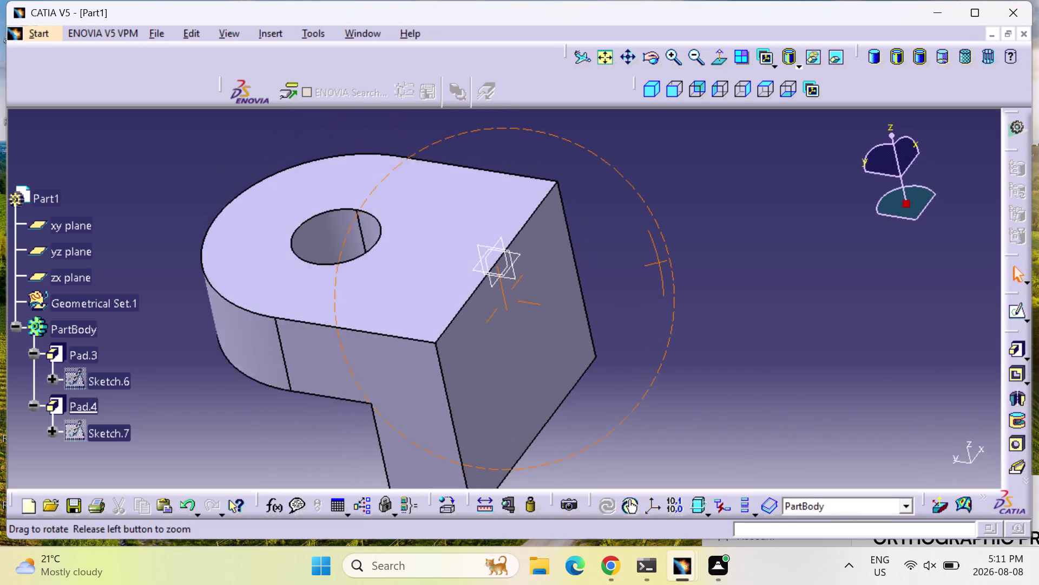
middle_drag(761, 230, 762, 198)
right_drag(762, 229, 763, 198)
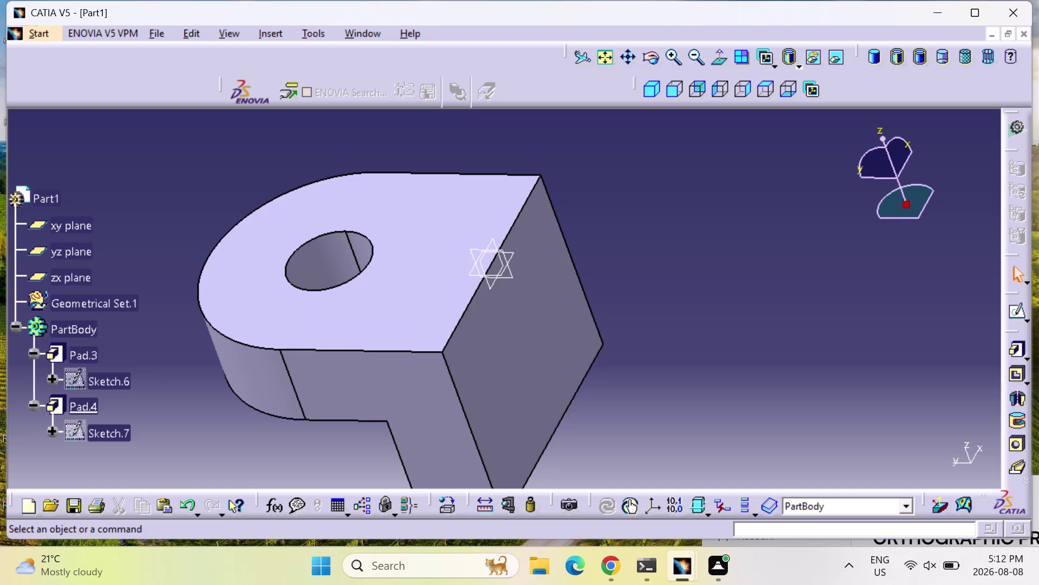
middle_drag(657, 391, 671, 312)
right_drag(660, 391, 670, 312)
click(719, 85)
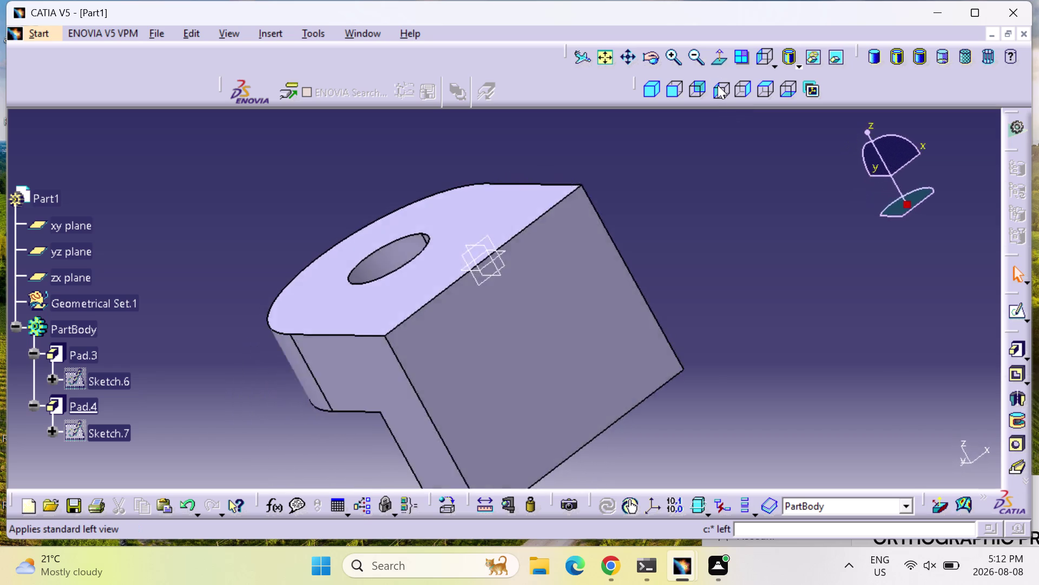
click(690, 86)
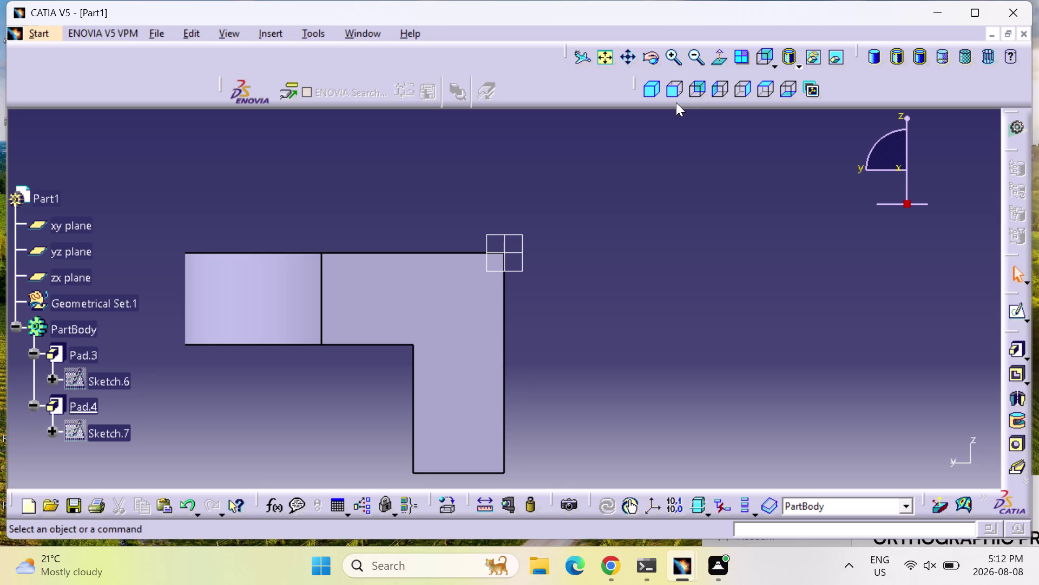
click(719, 93)
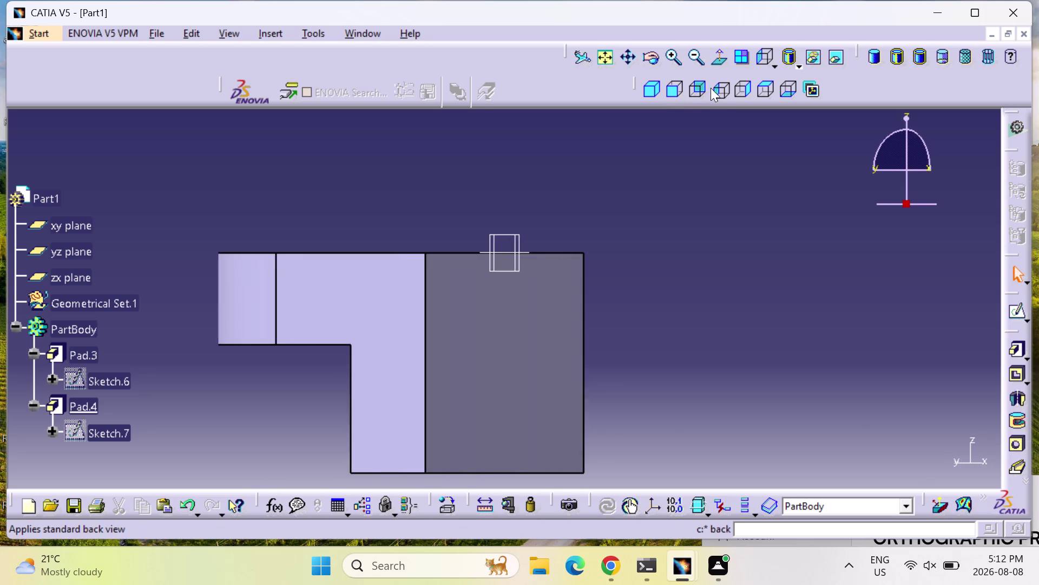
click(743, 92)
click(647, 95)
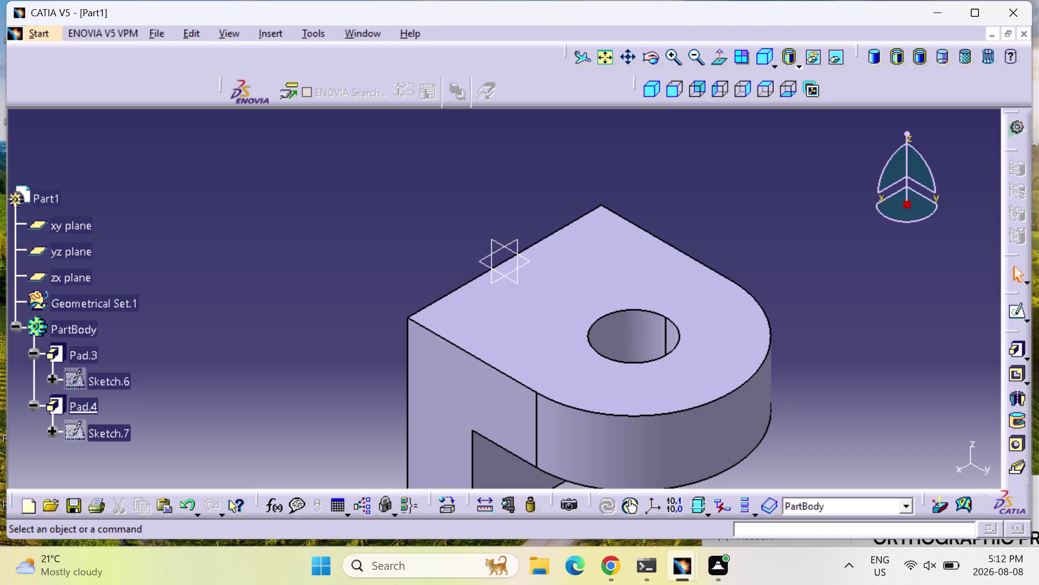
Orbit the bracket to inspect the joined pad's outer and end faces.
middle_drag(863, 301, 762, 279)
right_drag(863, 301, 762, 278)
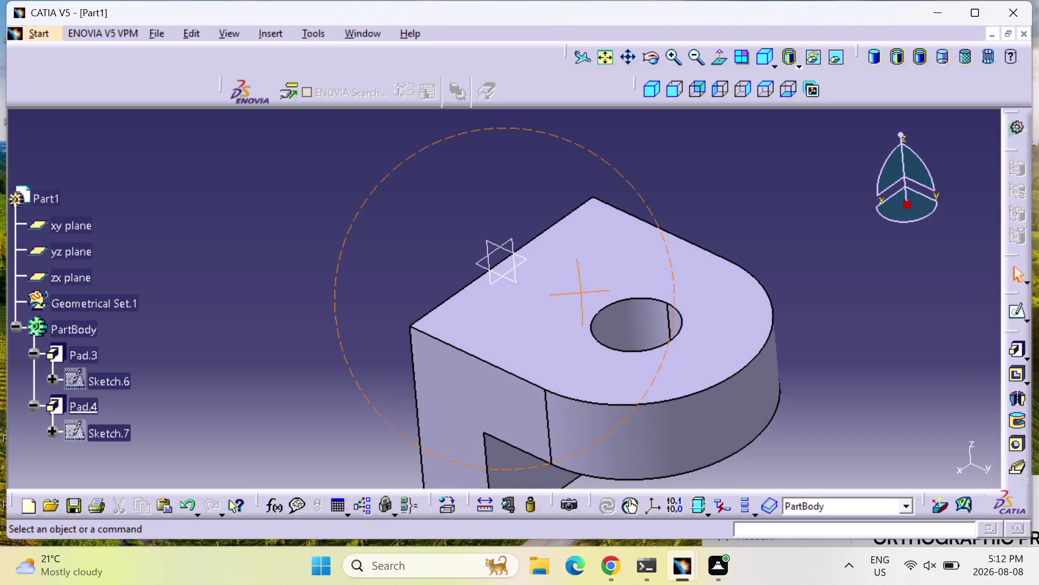
middle_drag(762, 278, 470, 167)
right_drag(762, 278, 471, 167)
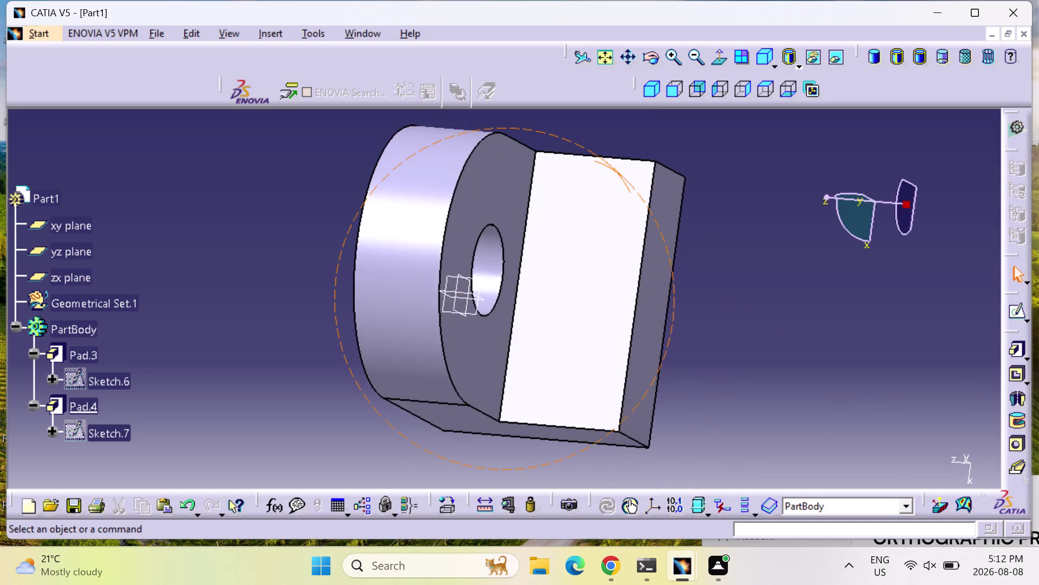
middle_drag(470, 167, 445, 169)
right_drag(470, 167, 445, 169)
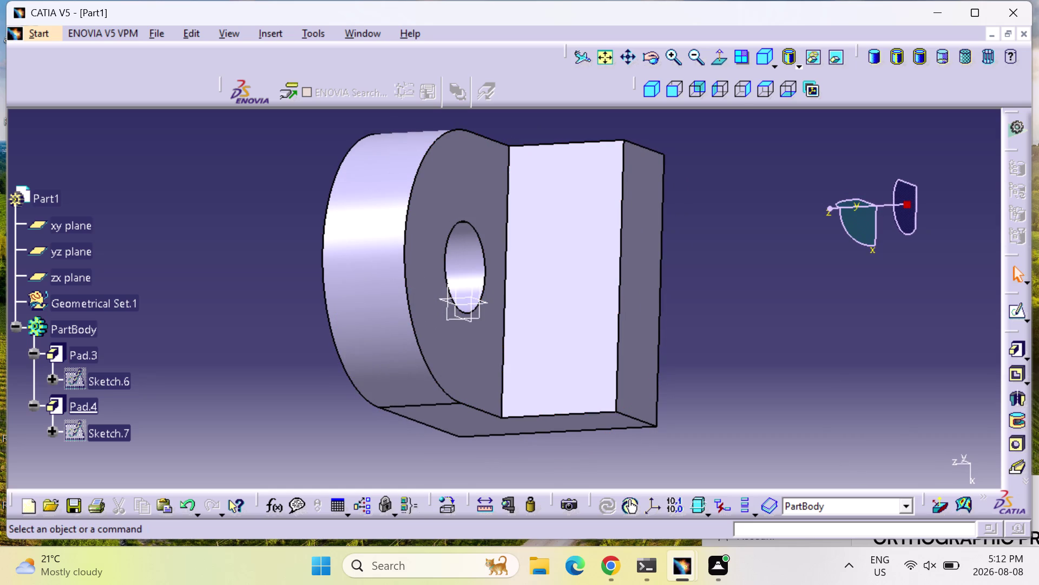
middle_drag(726, 270, 525, 249)
right_drag(726, 269, 526, 249)
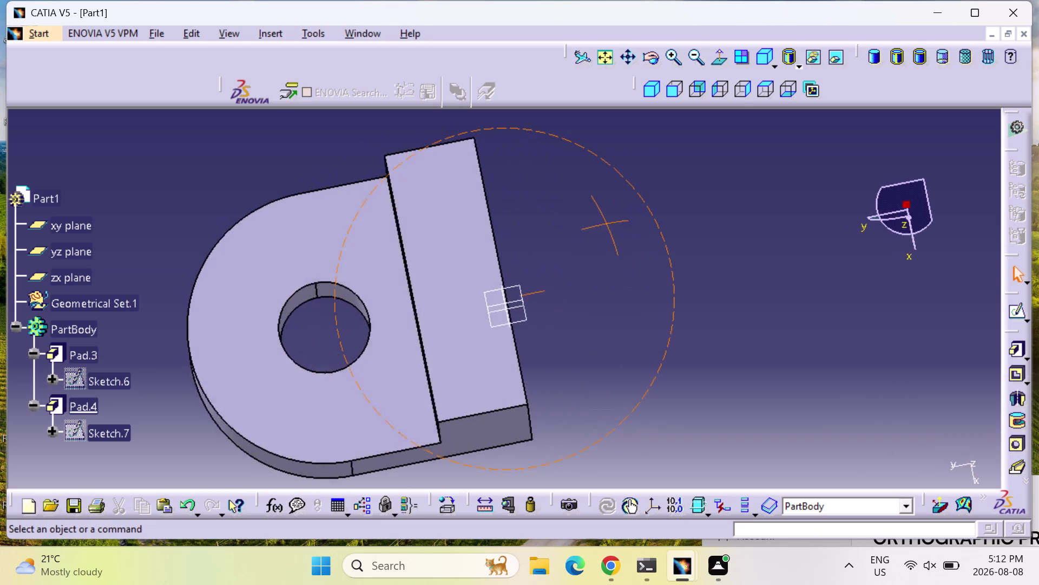
middle_drag(525, 249, 400, 215)
right_drag(526, 249, 400, 215)
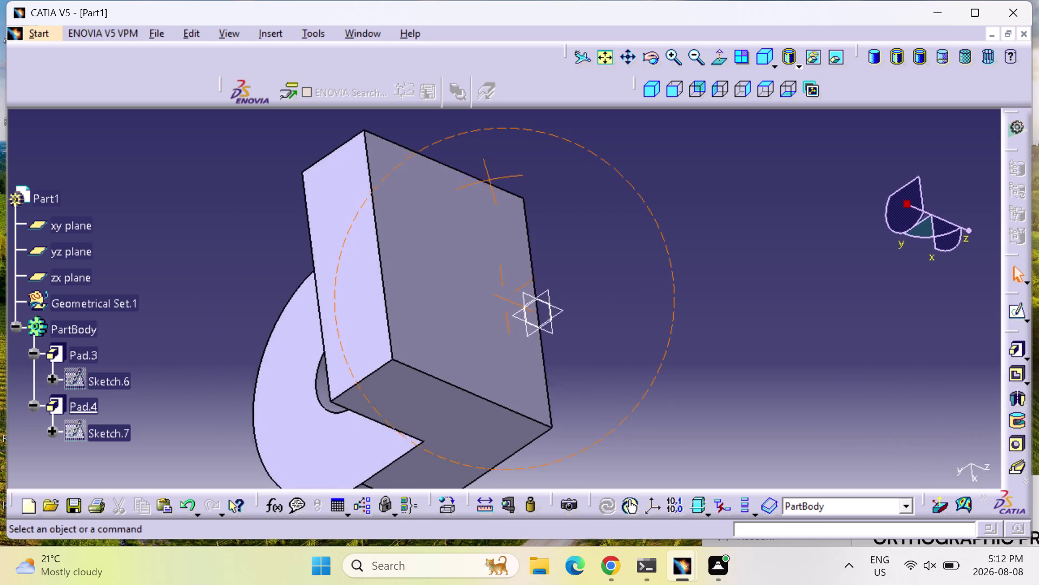
middle_drag(400, 215, 573, 269)
right_drag(400, 215, 574, 270)
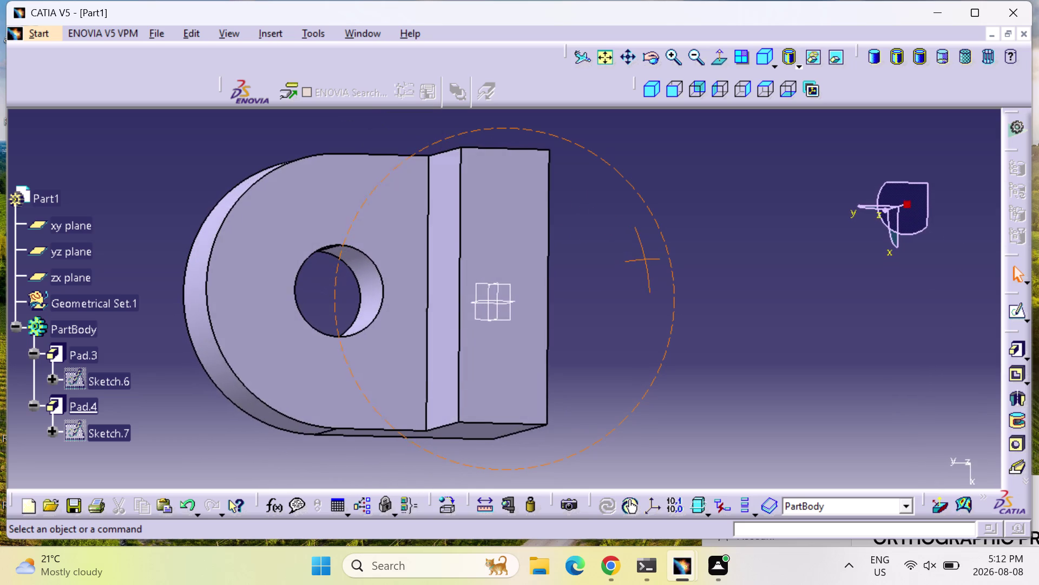
middle_drag(574, 269, 565, 267)
right_drag(573, 270, 497, 250)
middle_click(564, 268)
middle_drag(556, 270, 547, 268)
middle_click(499, 250)
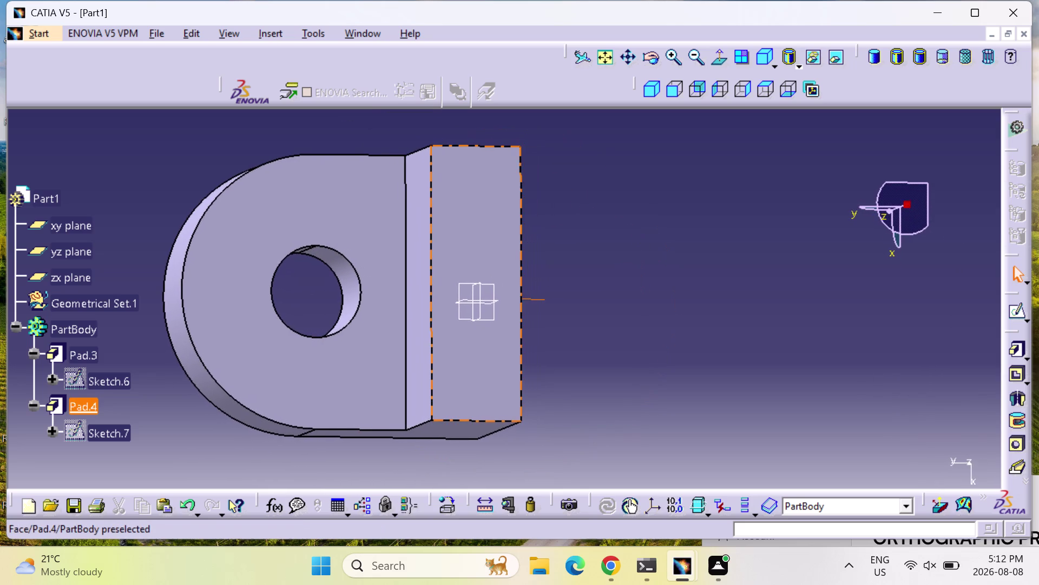
right_drag(497, 250, 503, 246)
middle_drag(766, 367, 760, 366)
right_drag(765, 368, 710, 341)
middle_drag(752, 360, 711, 342)
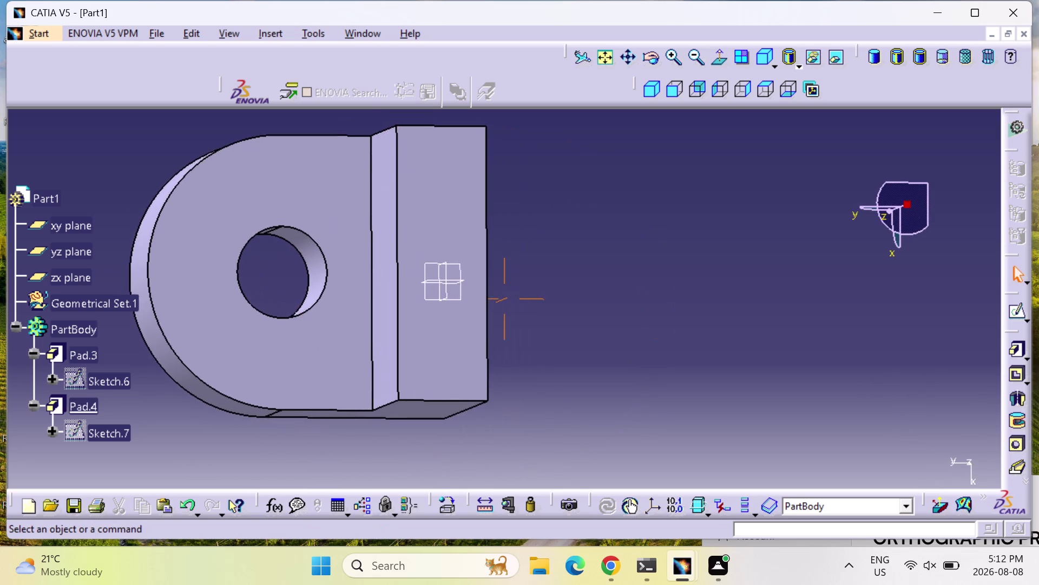
middle_drag(711, 342, 693, 339)
right_drag(711, 342, 696, 340)
Zoom and orbit over the pad top around to the holed lug face.
scroll(up, 3)
right_drag(628, 313, 753, 395)
middle_drag(633, 314, 753, 395)
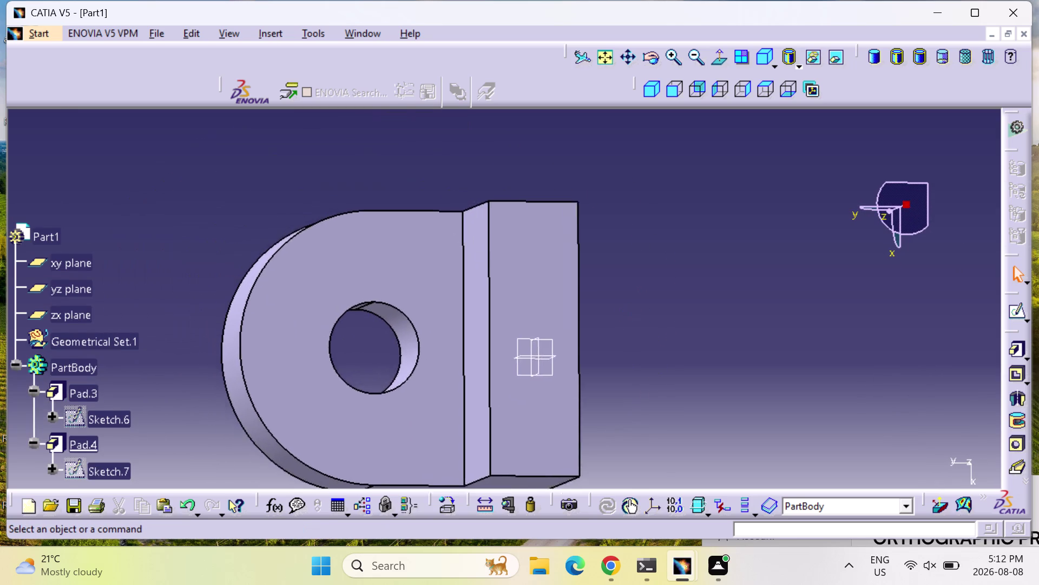
middle_drag(753, 395, 833, 386)
right_drag(754, 395, 833, 381)
scroll(up, 3)
middle_drag(751, 386, 754, 290)
right_drag(751, 386, 754, 290)
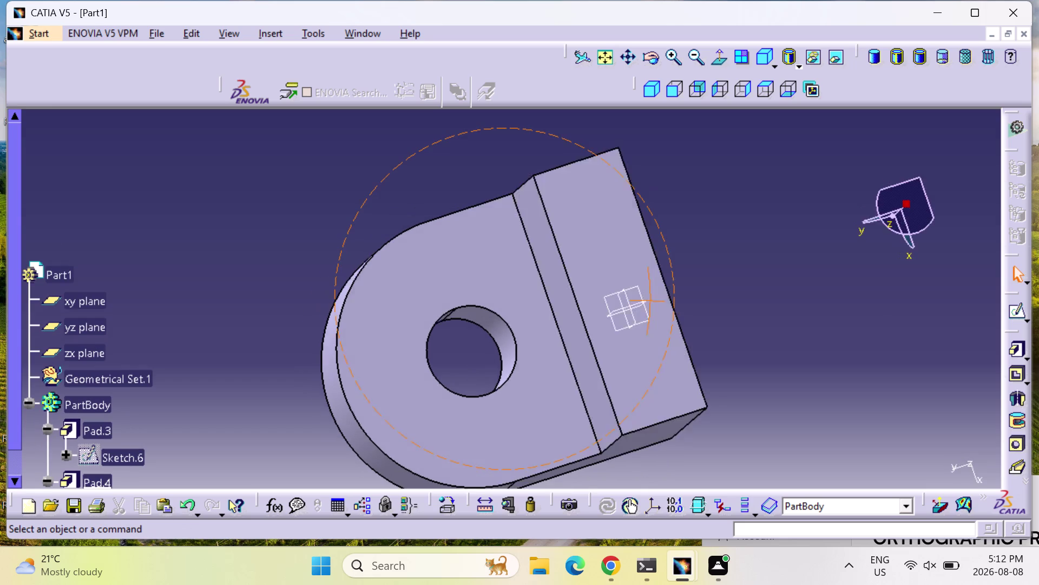
middle_drag(754, 290, 469, 238)
right_drag(754, 289, 470, 238)
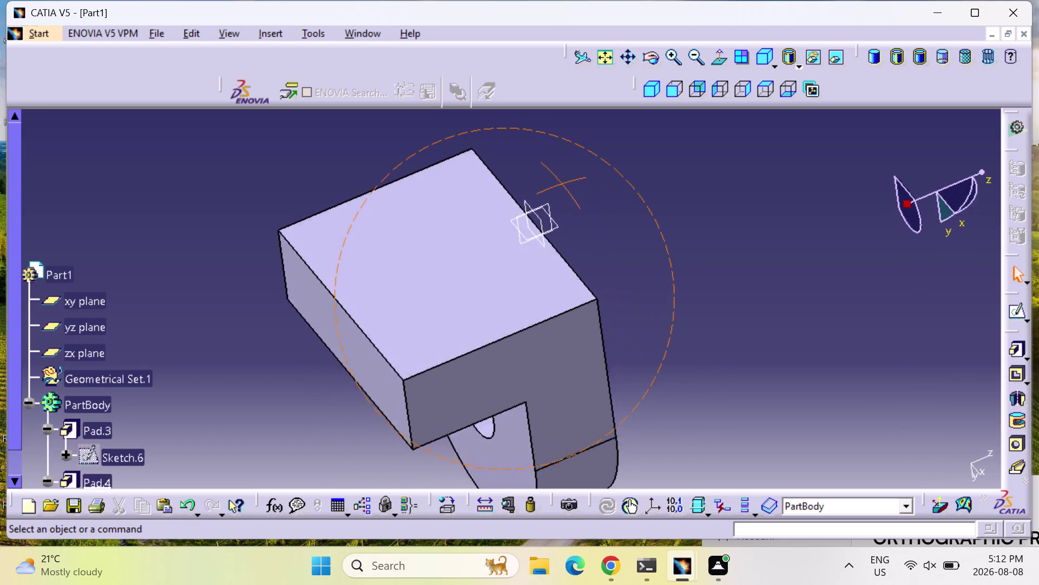
middle_drag(470, 237, 448, 234)
right_drag(469, 237, 447, 234)
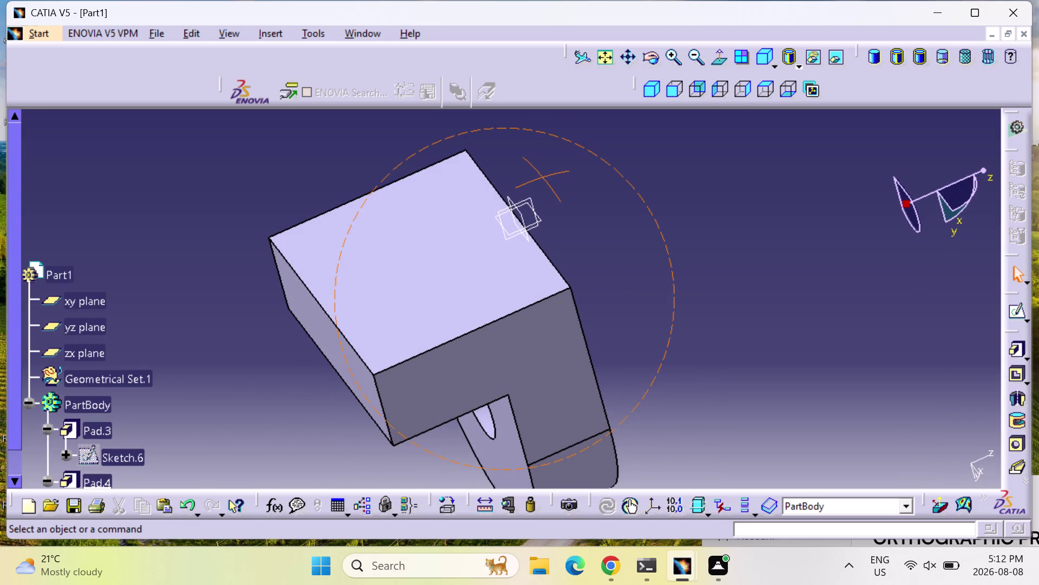
middle_drag(448, 234, 362, 235)
right_drag(448, 234, 363, 235)
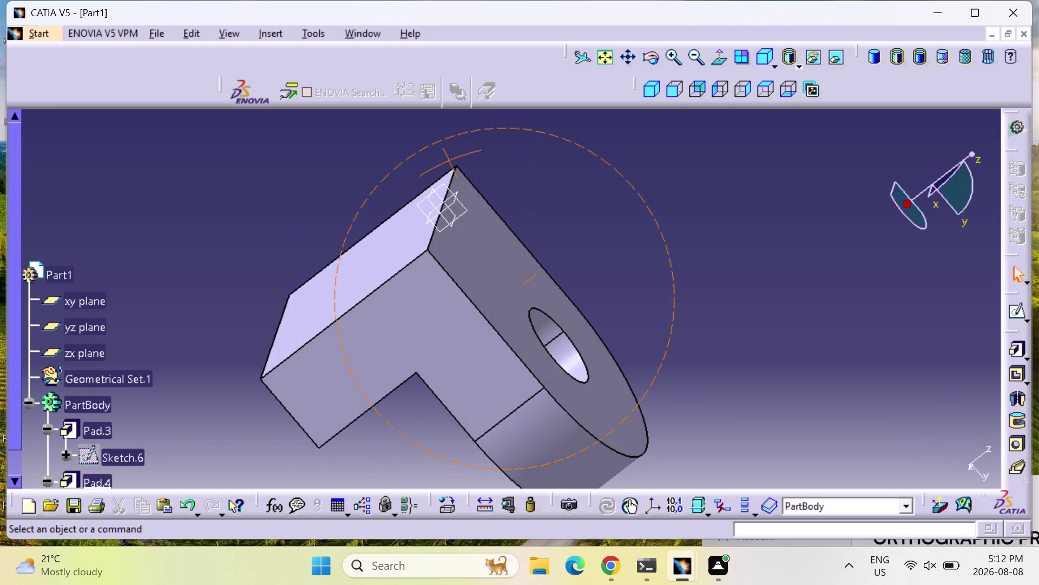
middle_drag(362, 235, 369, 269)
right_drag(362, 235, 370, 269)
middle_drag(786, 300, 786, 300)
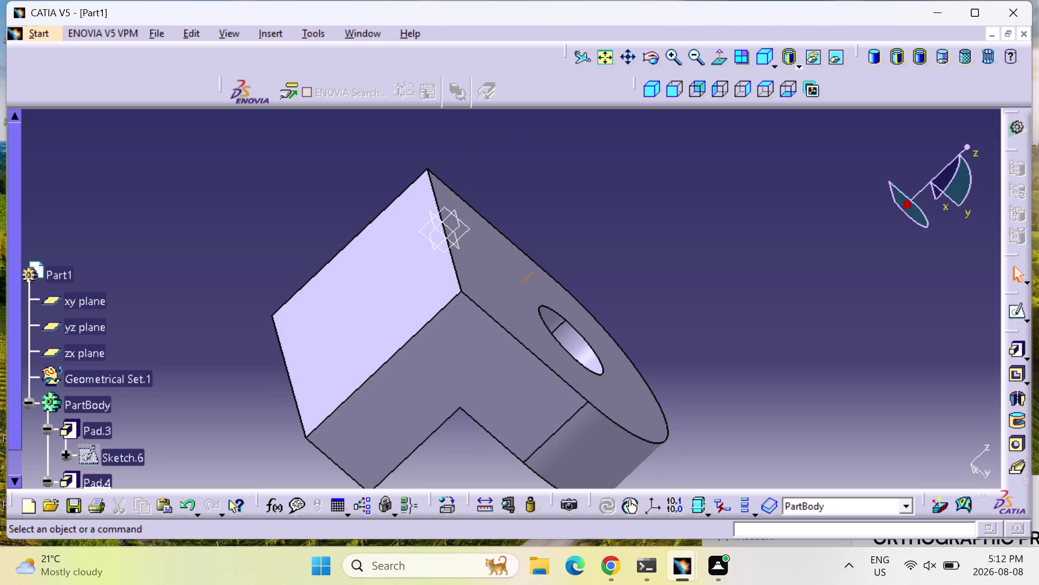
middle_drag(786, 300, 563, 253)
right_drag(787, 300, 563, 254)
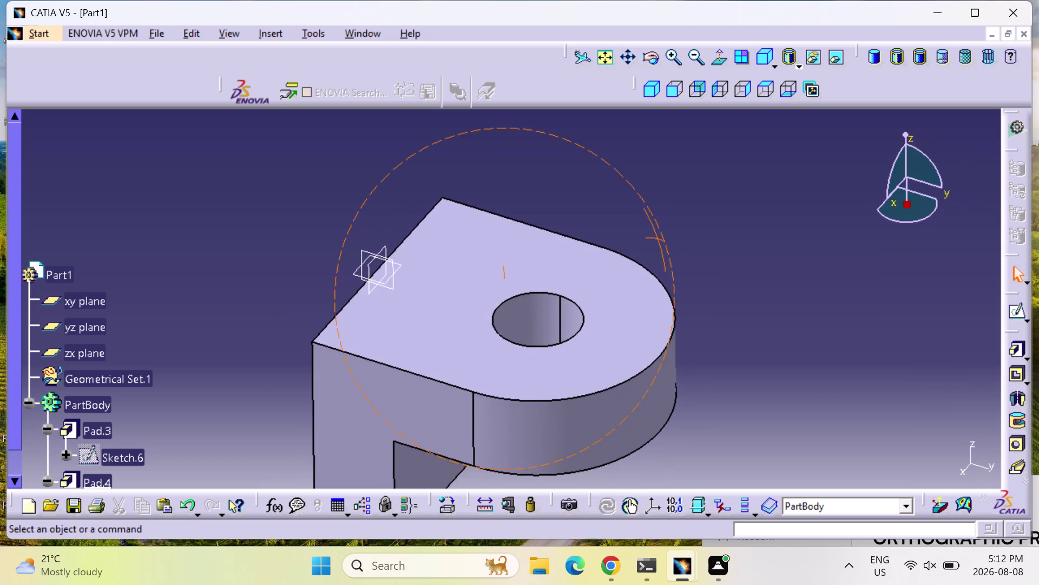
middle_drag(563, 253, 563, 253)
right_drag(563, 253, 562, 252)
middle_drag(775, 292, 605, 235)
scroll(up, 3)
right_drag(775, 291, 606, 232)
middle_drag(902, 410, 810, 336)
right_drag(894, 409, 801, 327)
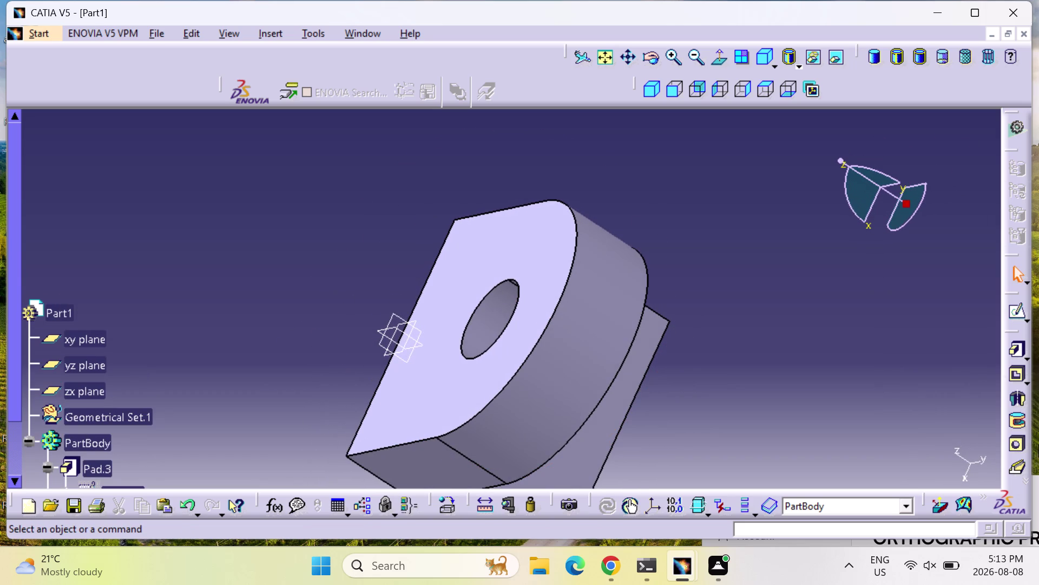
click(645, 55)
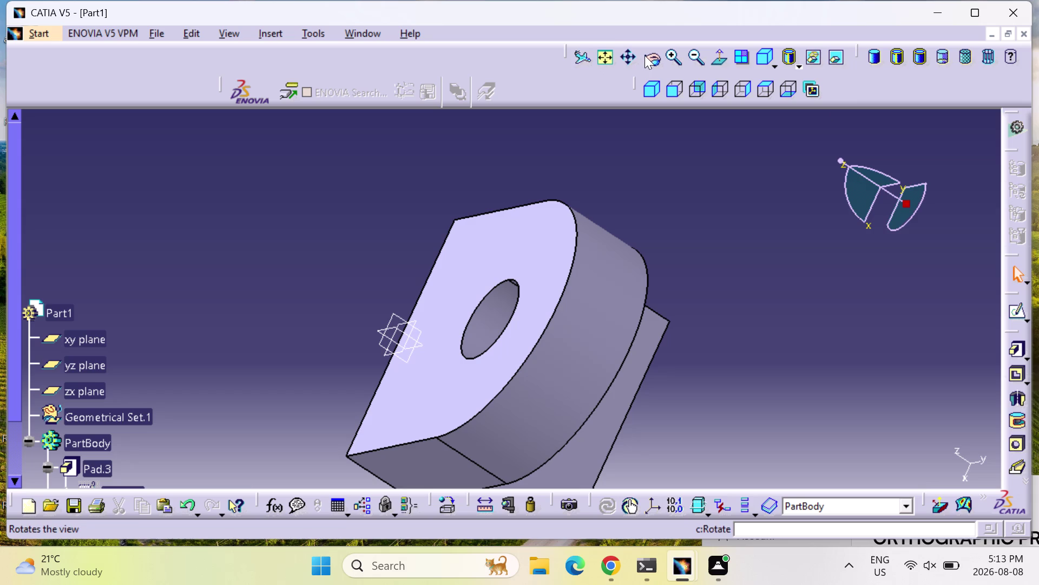
Orbit beneath the bracket to inspect its underside, then swing it upright.
drag(735, 207, 260, 233)
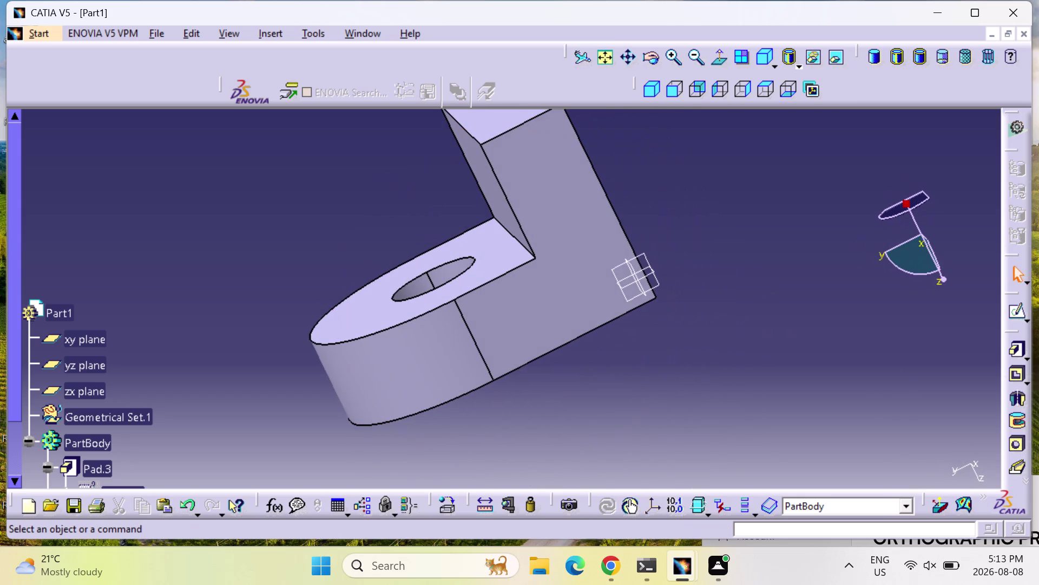
drag(232, 243, 266, 349)
drag(303, 405, 328, 430)
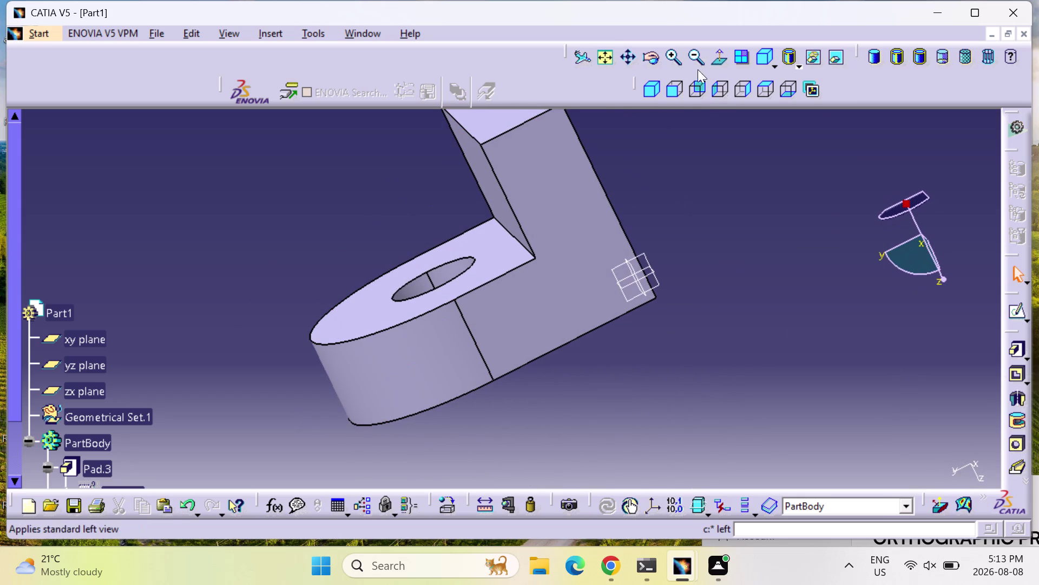
click(651, 57)
drag(303, 326, 321, 368)
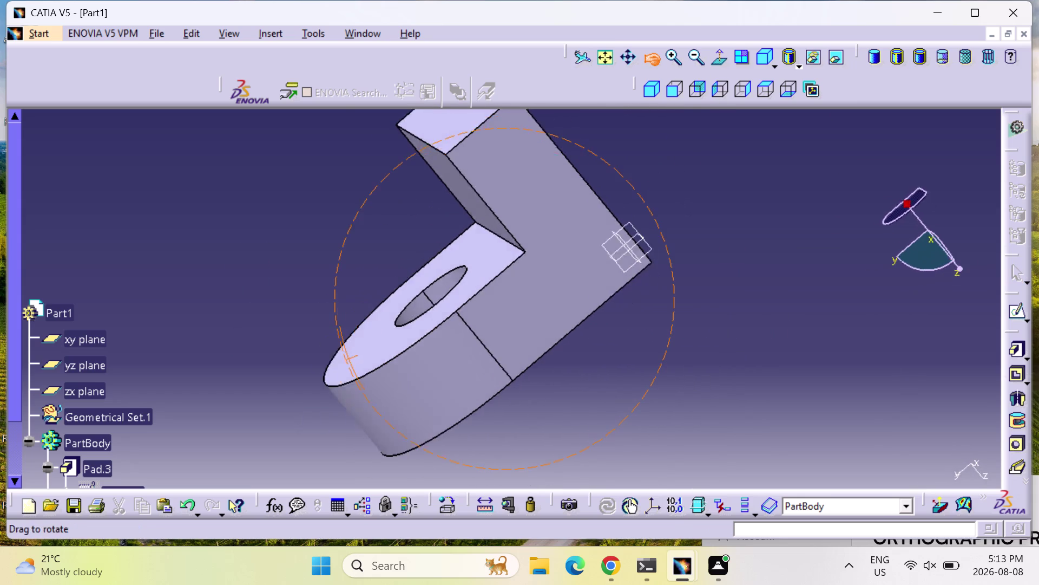
drag(321, 368, 549, 453)
drag(580, 211, 580, 276)
Orbit to show Pad.4's top beside the holed lug, ending in front view.
click(652, 57)
drag(624, 168, 633, 242)
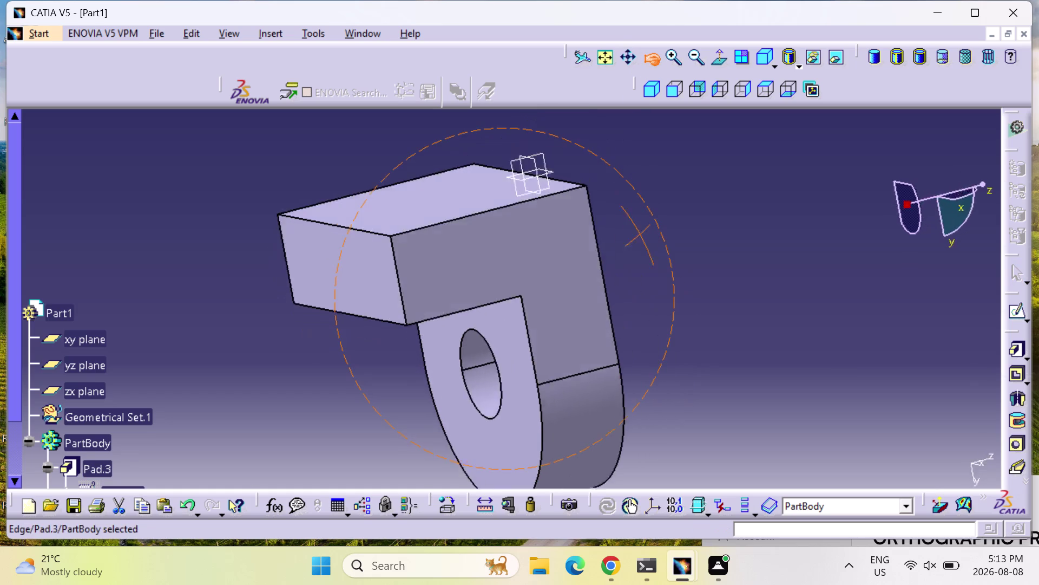
drag(633, 242, 417, 259)
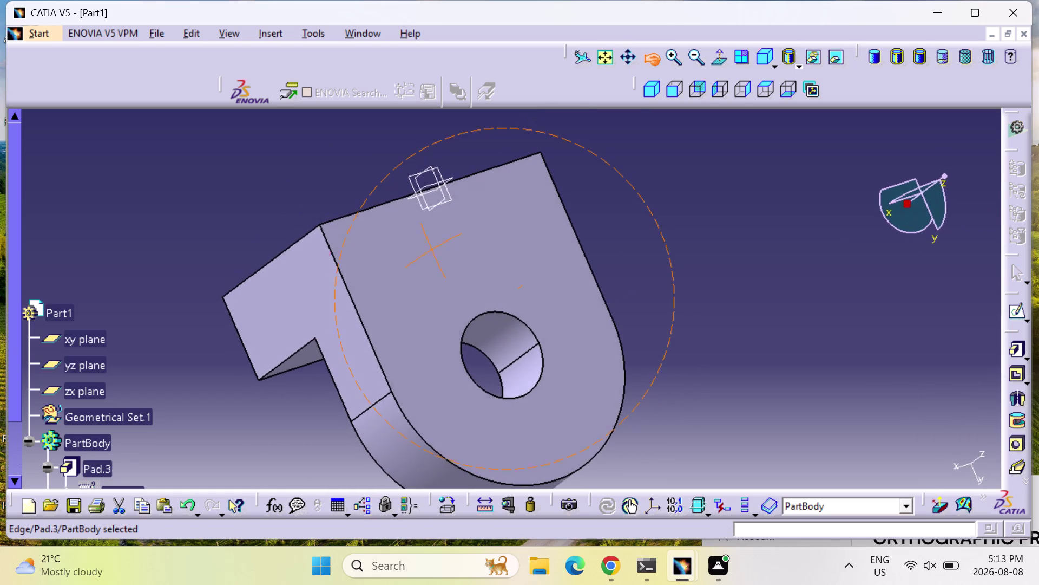
drag(417, 258, 465, 282)
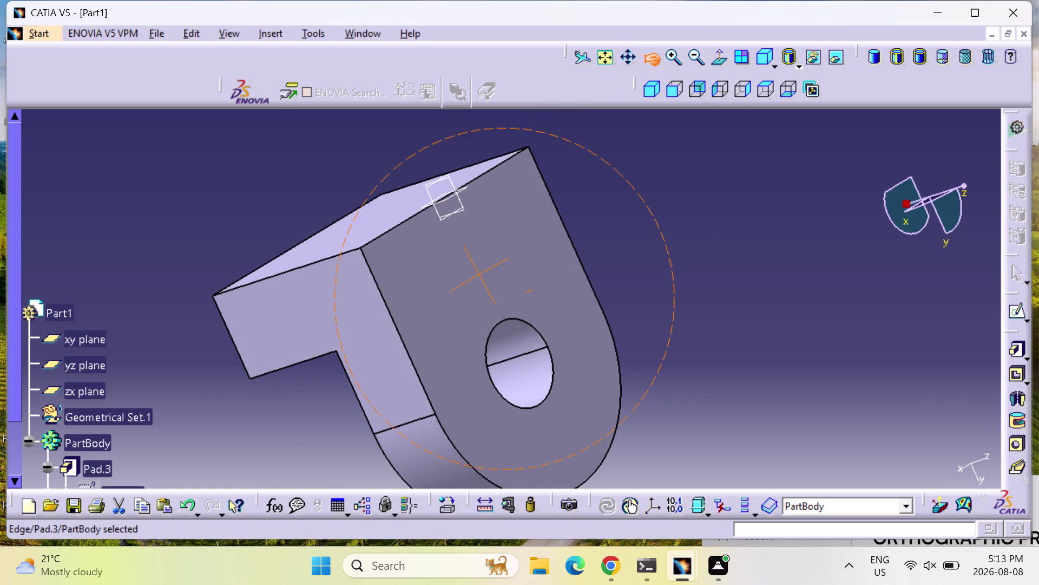
drag(464, 282, 511, 310)
drag(317, 411, 336, 426)
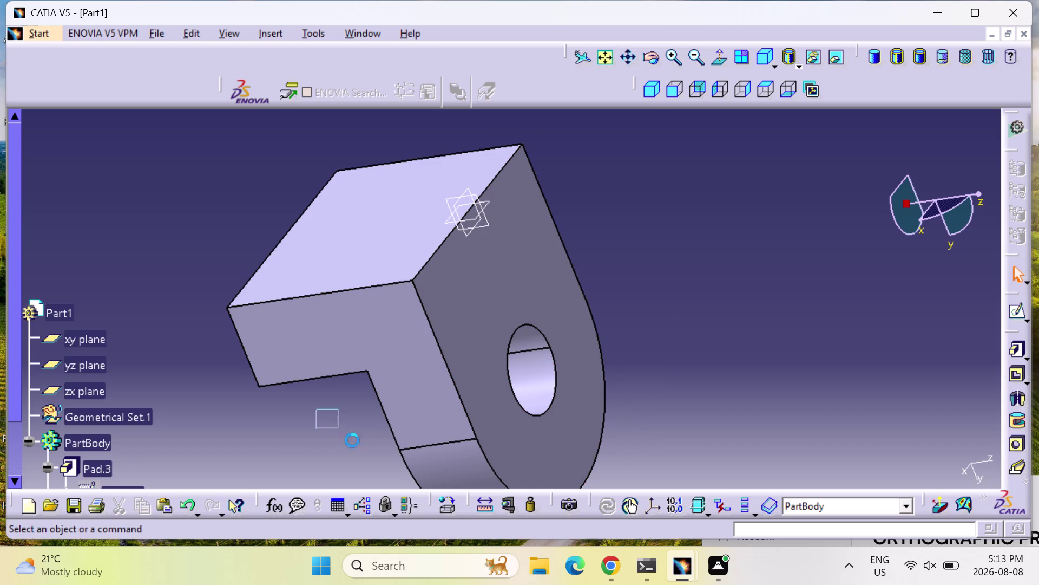
drag(336, 426, 456, 499)
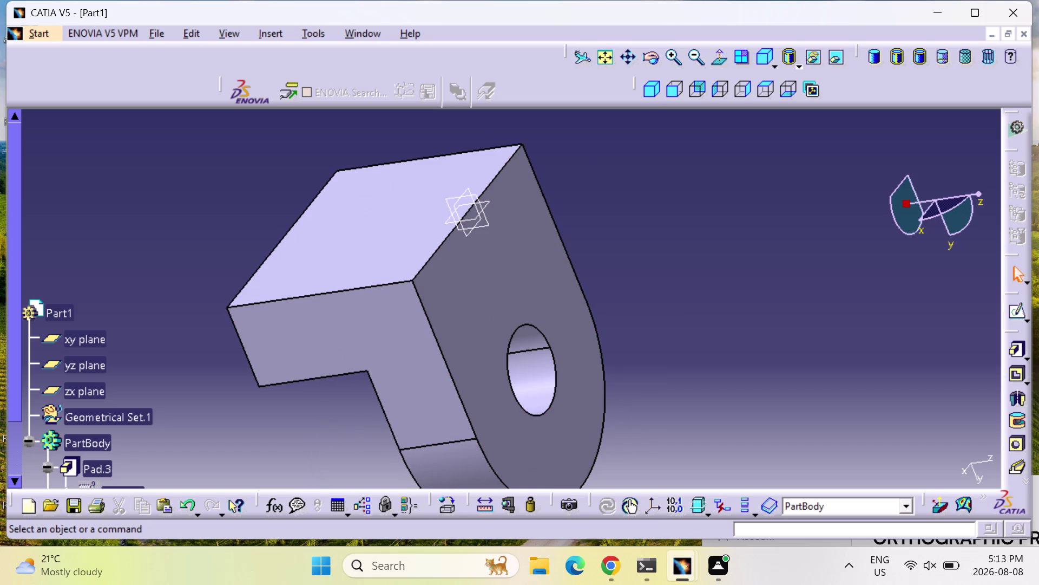
click(722, 398)
click(679, 90)
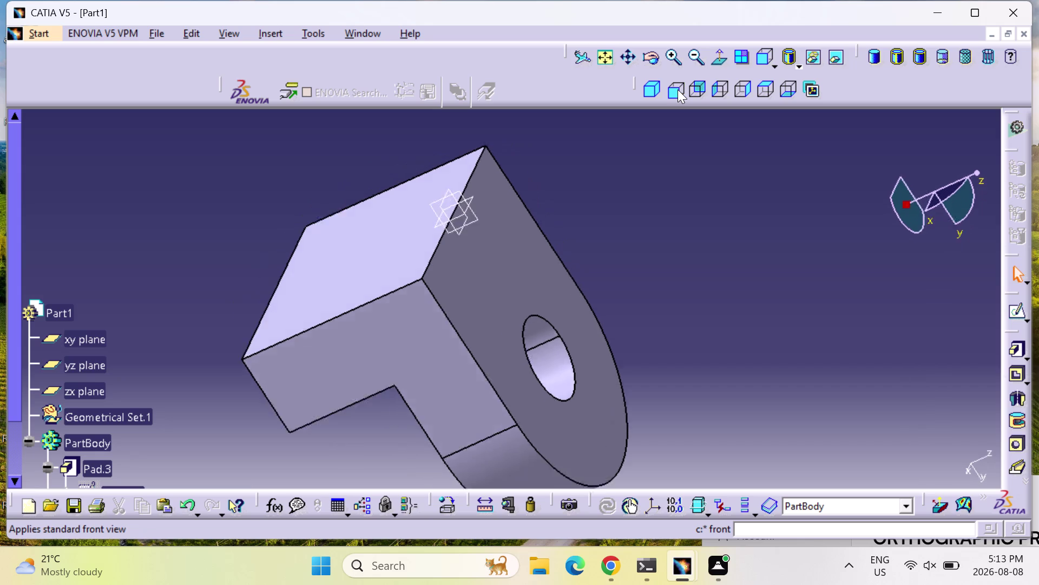